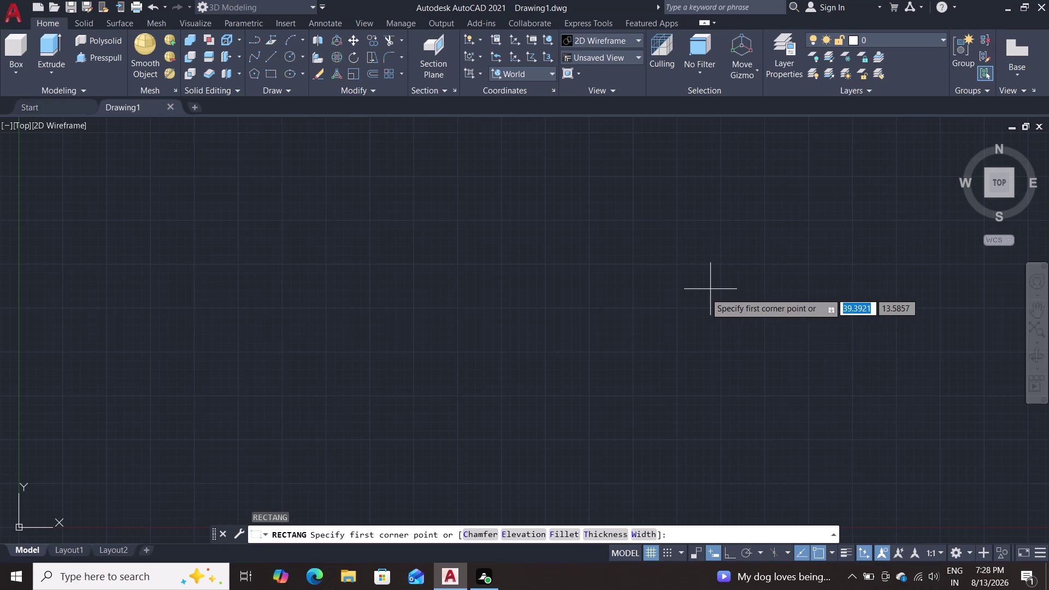
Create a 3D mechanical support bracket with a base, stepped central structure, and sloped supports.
Begin a 100 by 100 rectangle, then abandon it unfinished.
click(397, 253)
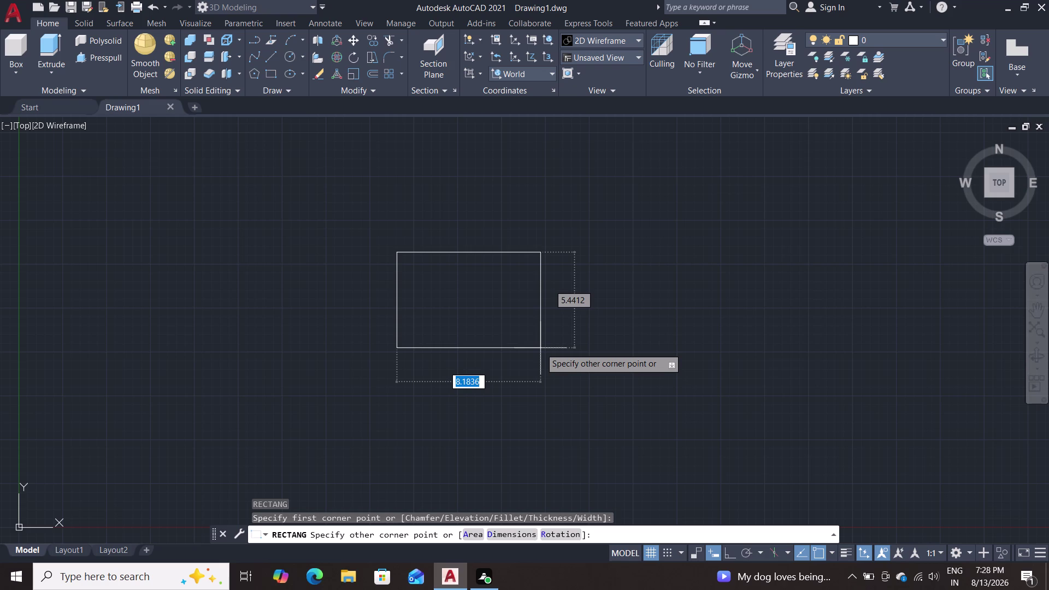
key(Tab)
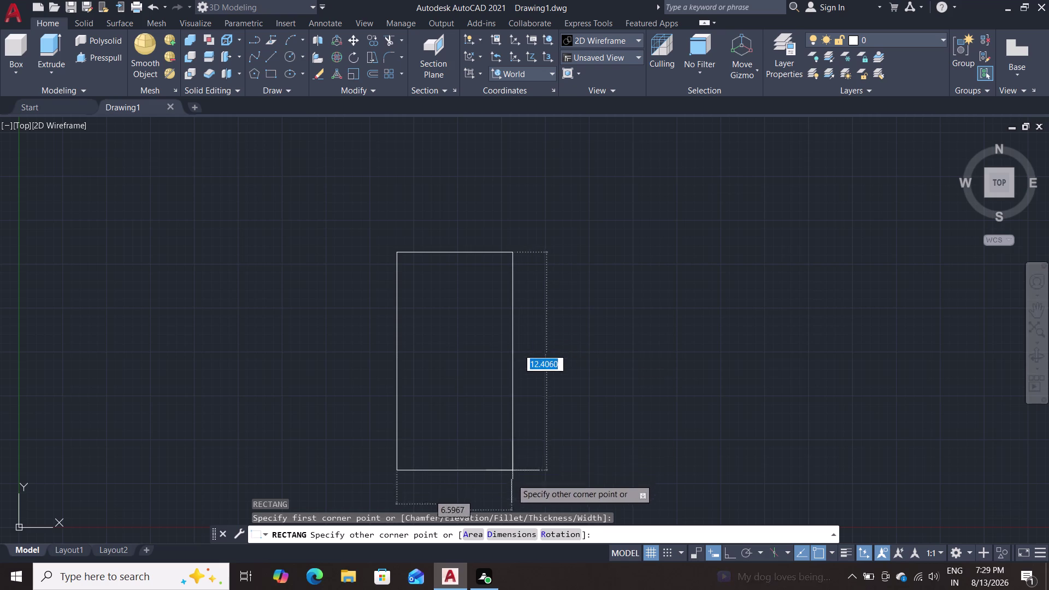
double_click(504, 532)
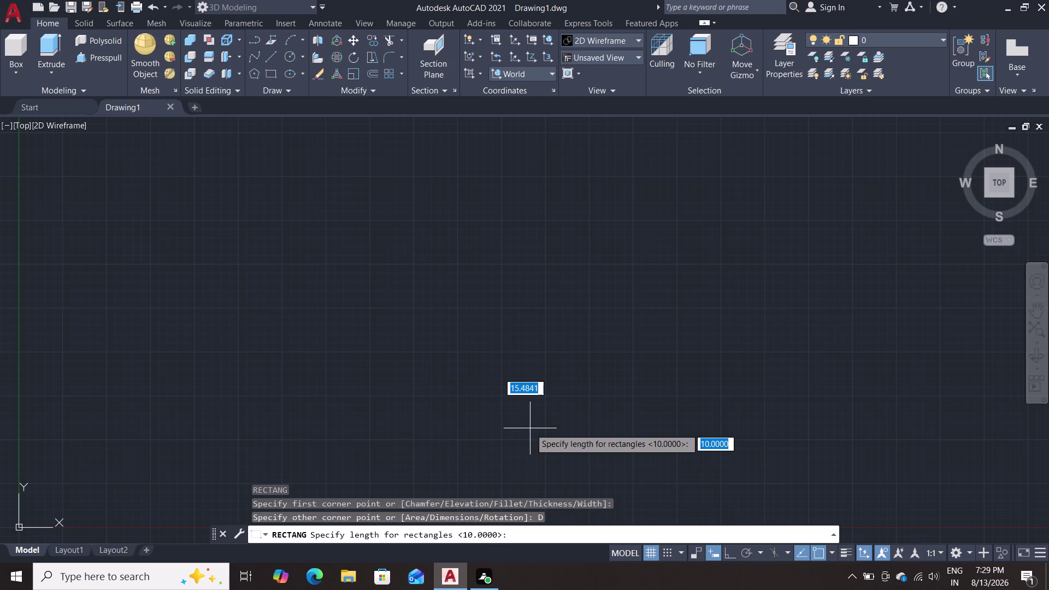
text(100)
key(Return)
text(1)
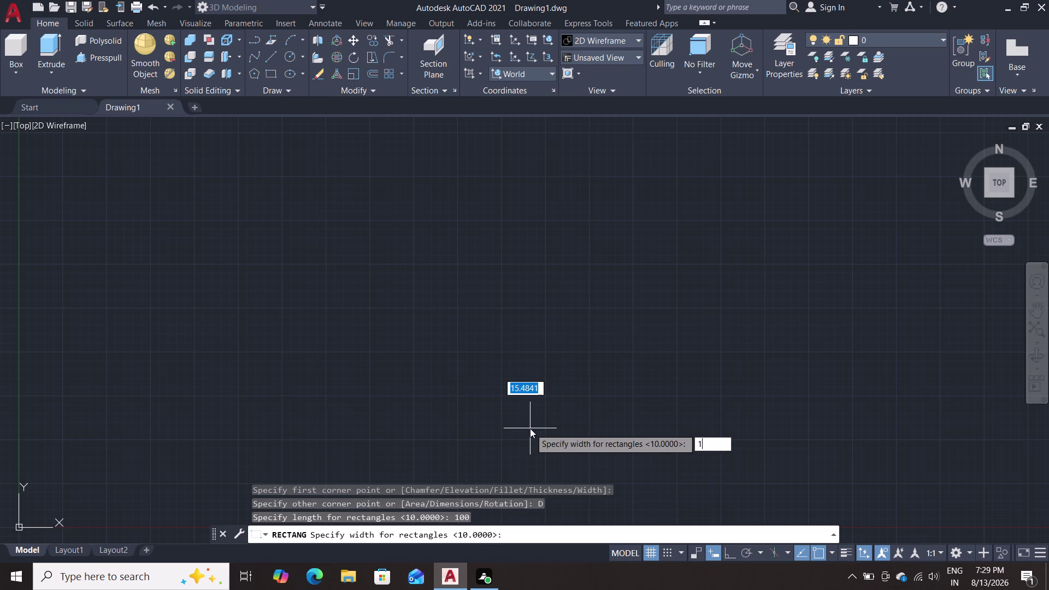
text(00)
key(Return)
key(Escape)
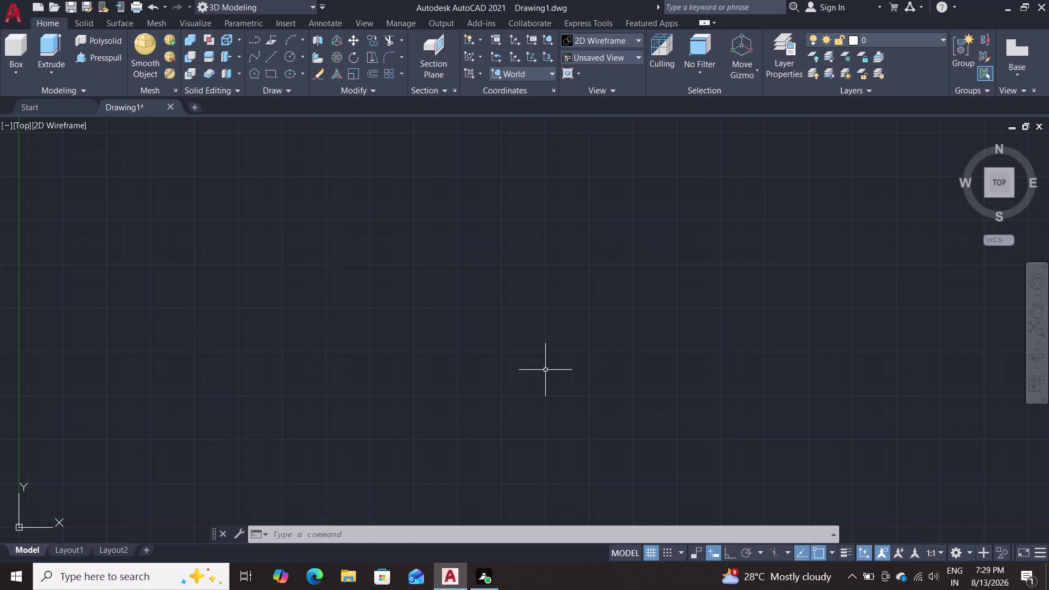
Draw a 100 by 100 square with REC, placed above and right of the origin.
text(re)
text(c)
key(Return)
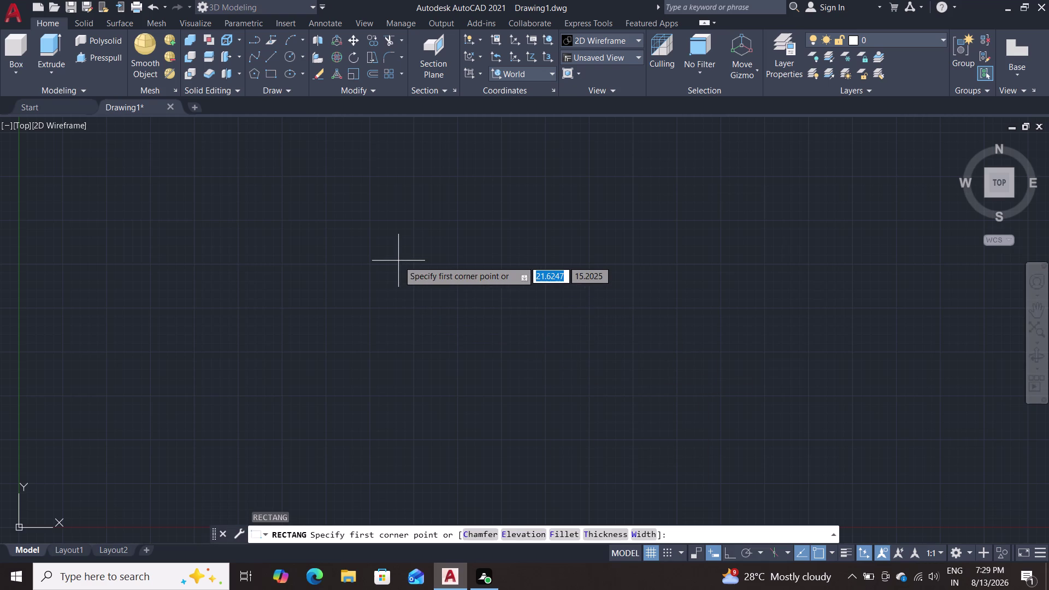
double_click(372, 210)
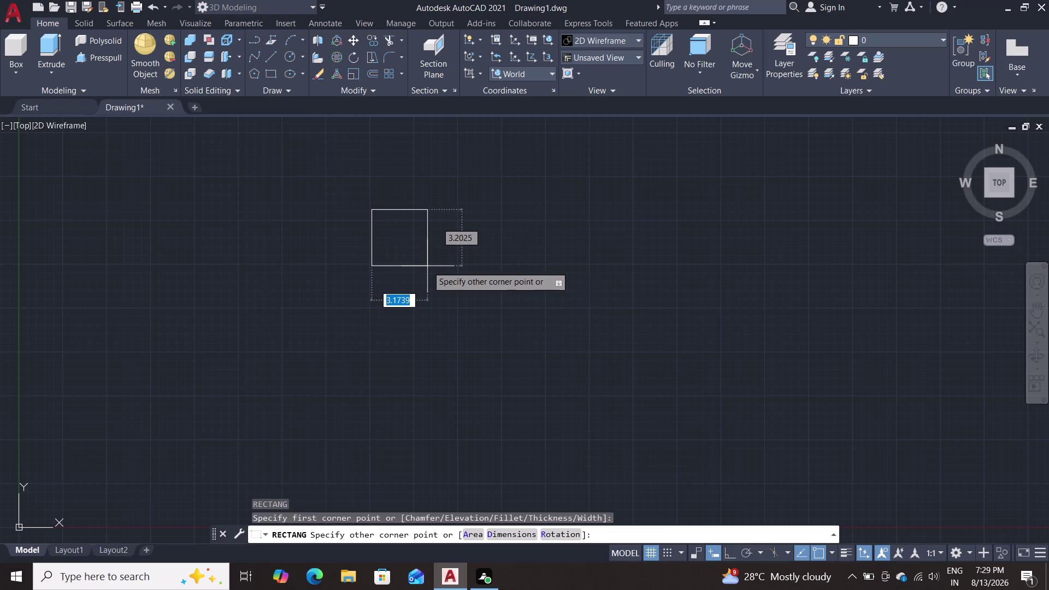
key(d)
key(Return)
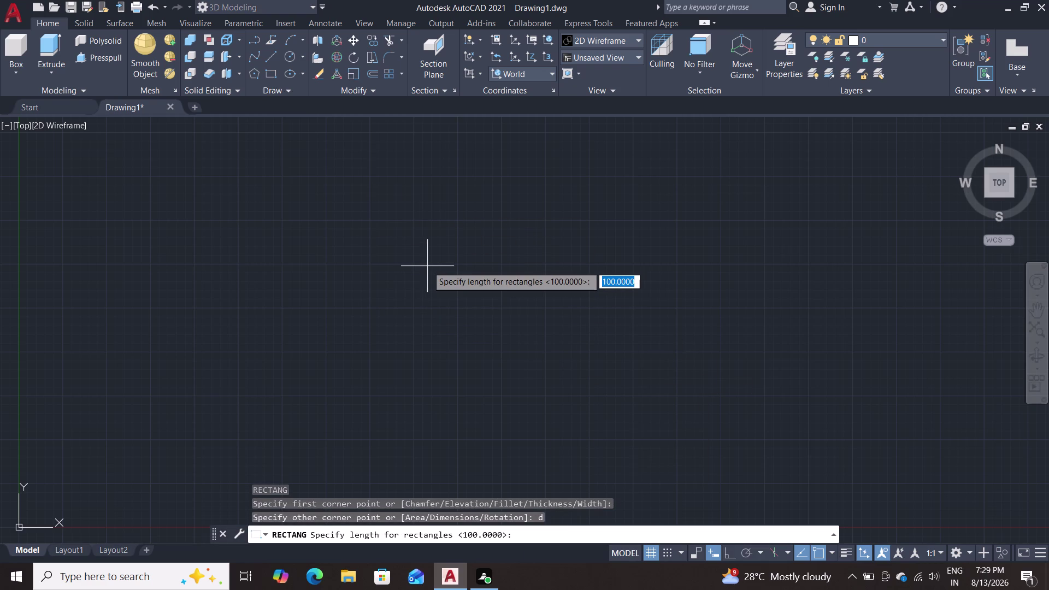
text(100)
key(Return)
text(100)
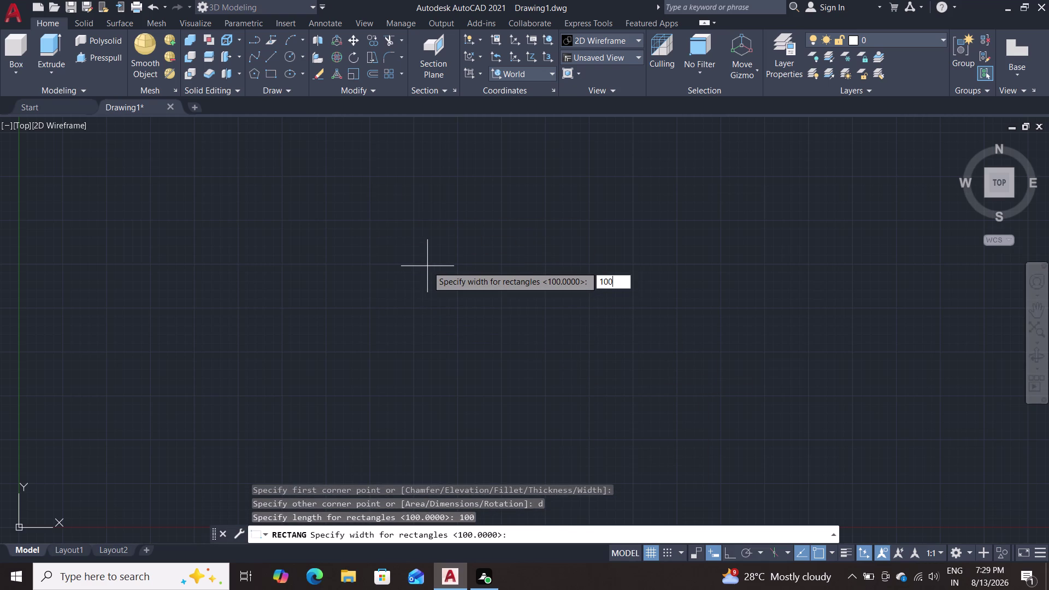
key(Return)
scroll(down, 3)
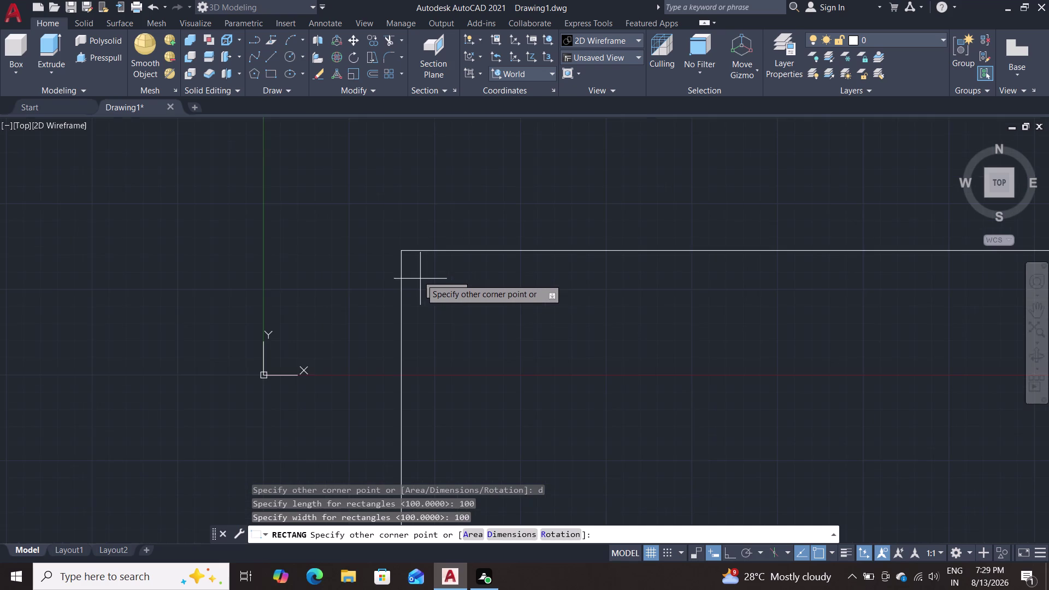
scroll(down, 3)
click(477, 207)
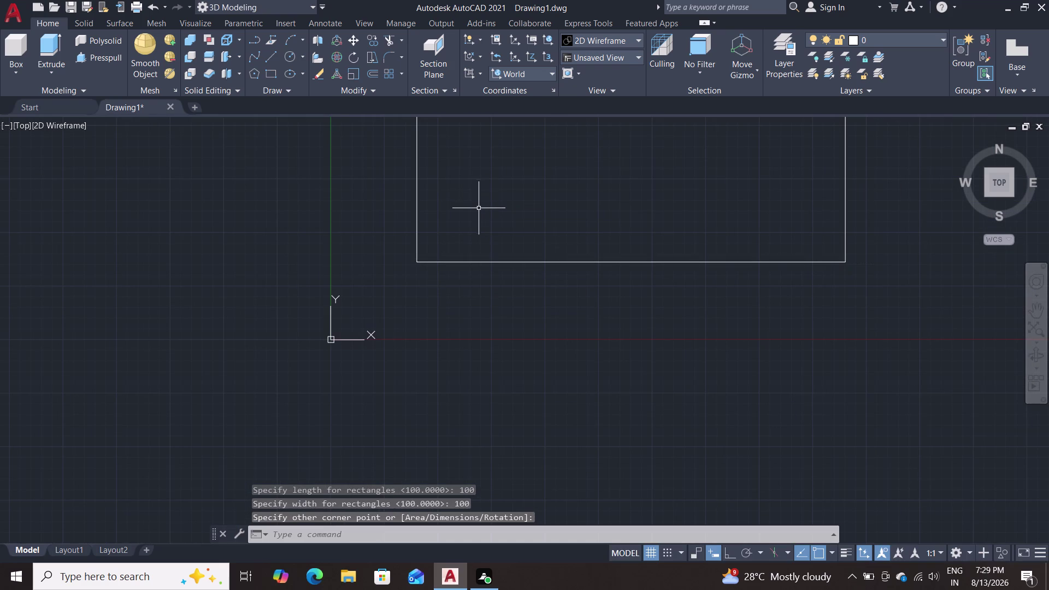
Pan and zoom so the whole square is in view.
key(Escape)
middle_drag(590, 224, 574, 327)
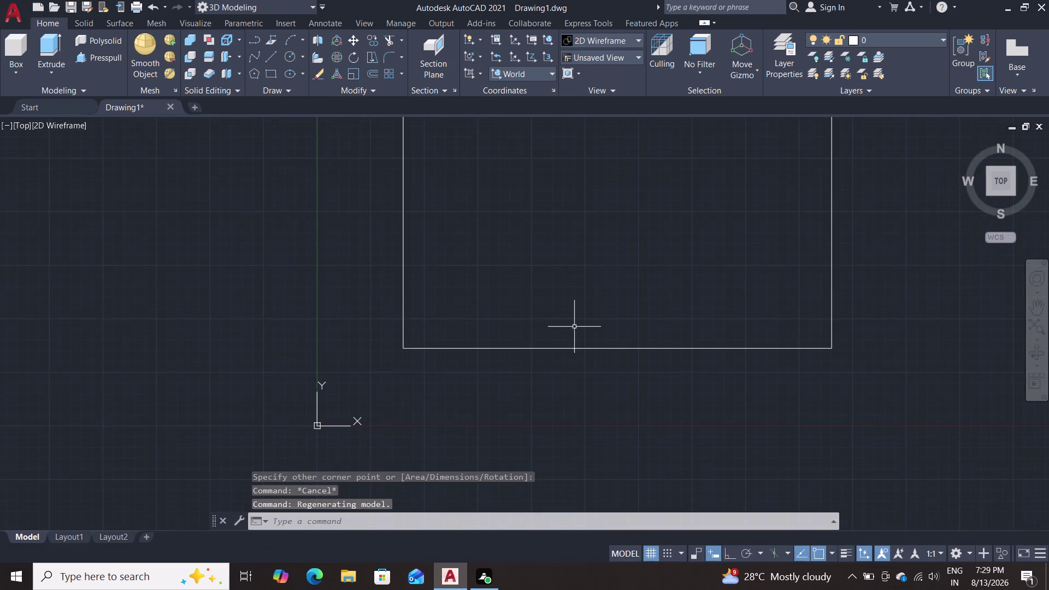
scroll(down, 3)
scroll(up, 3)
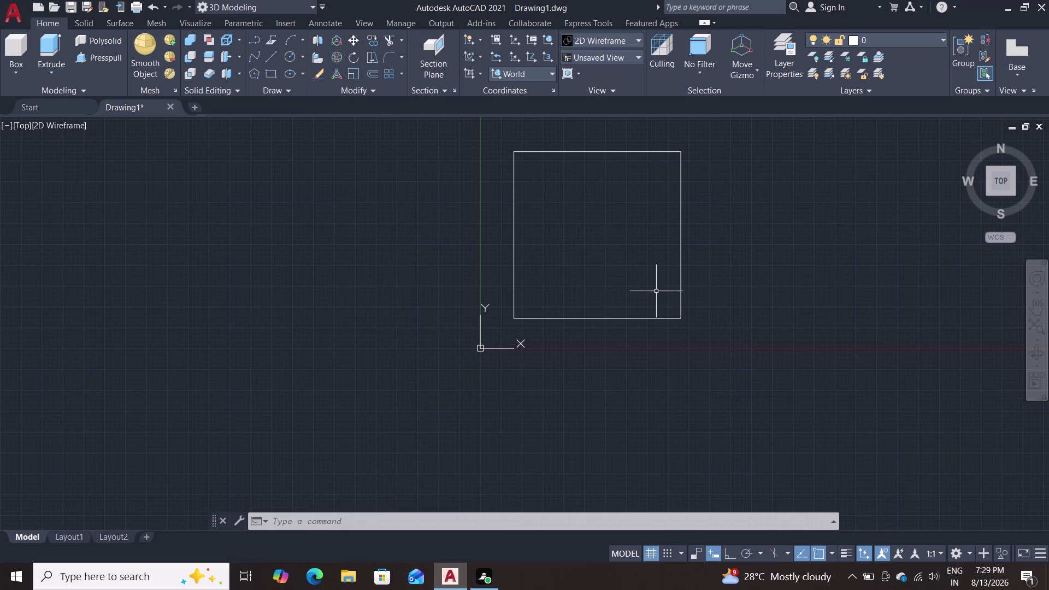
Press-pull the square's interior into a solid and orbit to inspect it.
click(86, 60)
triple_click(616, 292)
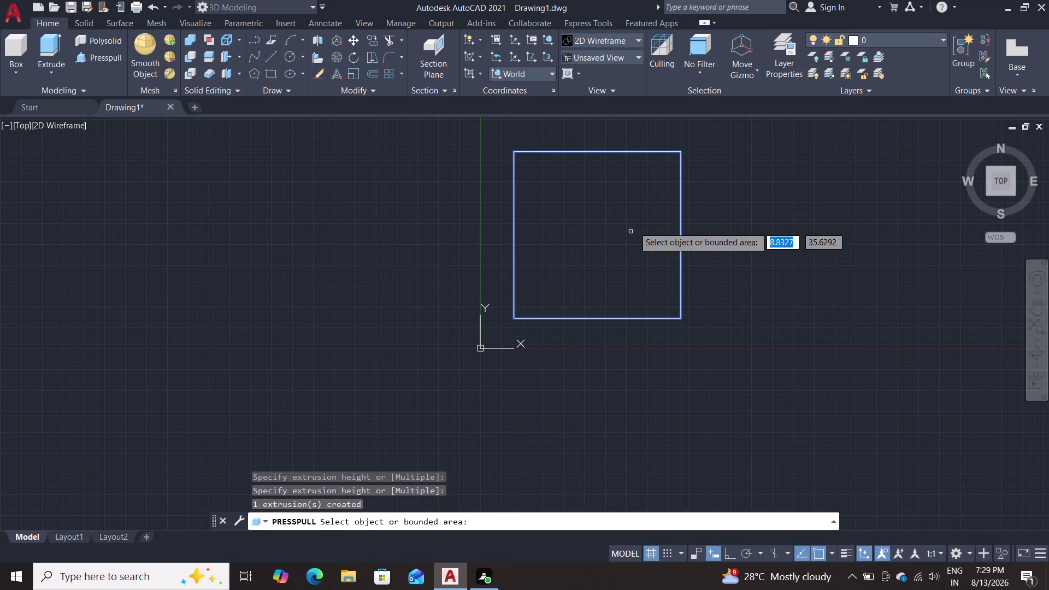
key(Escape)
middle_drag(766, 313, 772, 310)
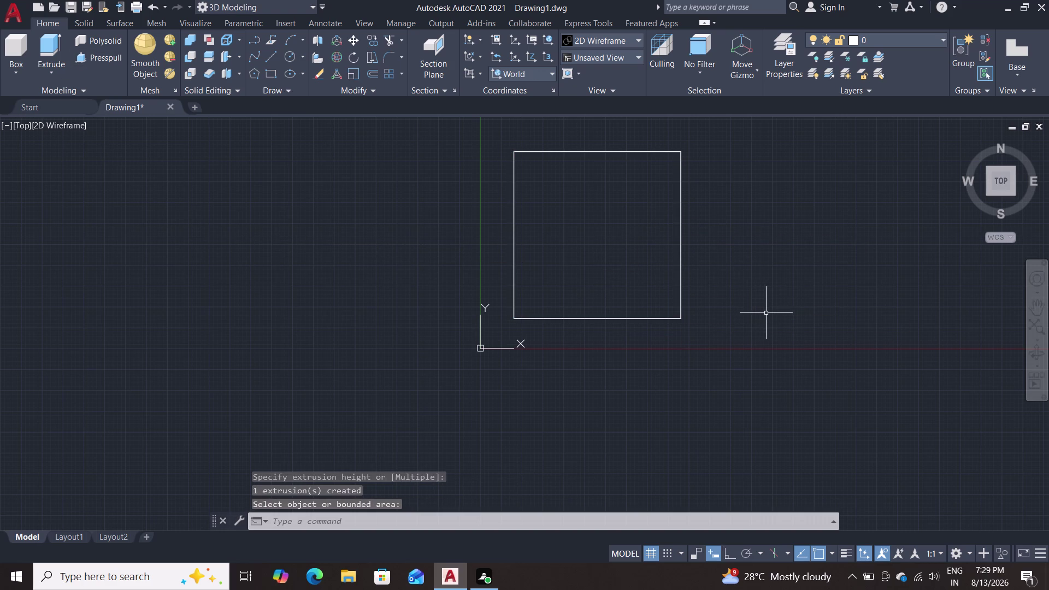
middle_drag(773, 310, 792, 240)
key(Escape)
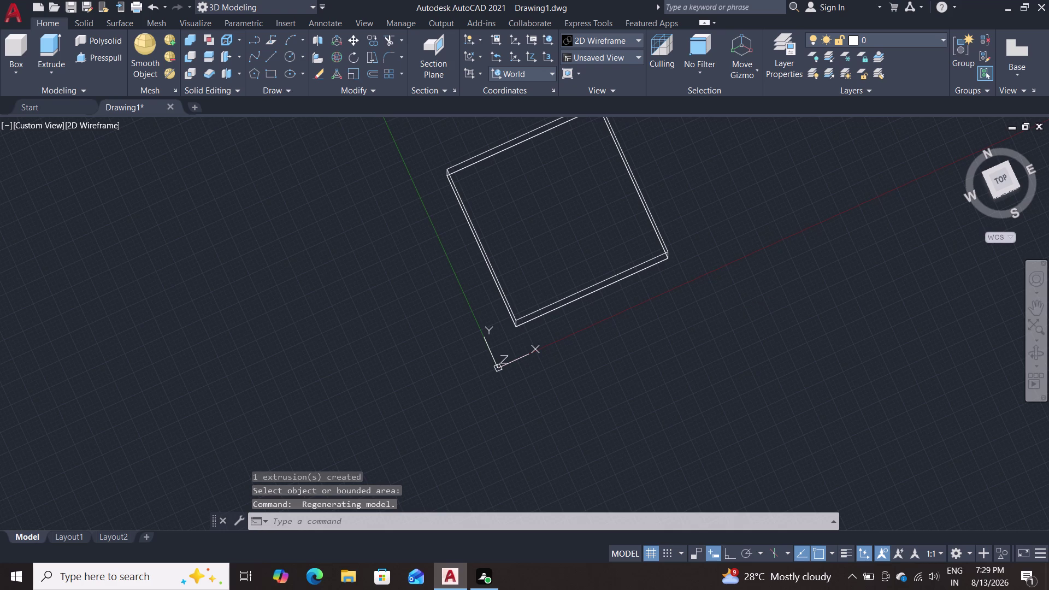
Undo the extrusion with repeated Ctrl+Z, leaving the flat square in a tilted view.
key(ctrl+z)
middle_drag(745, 321, 749, 318)
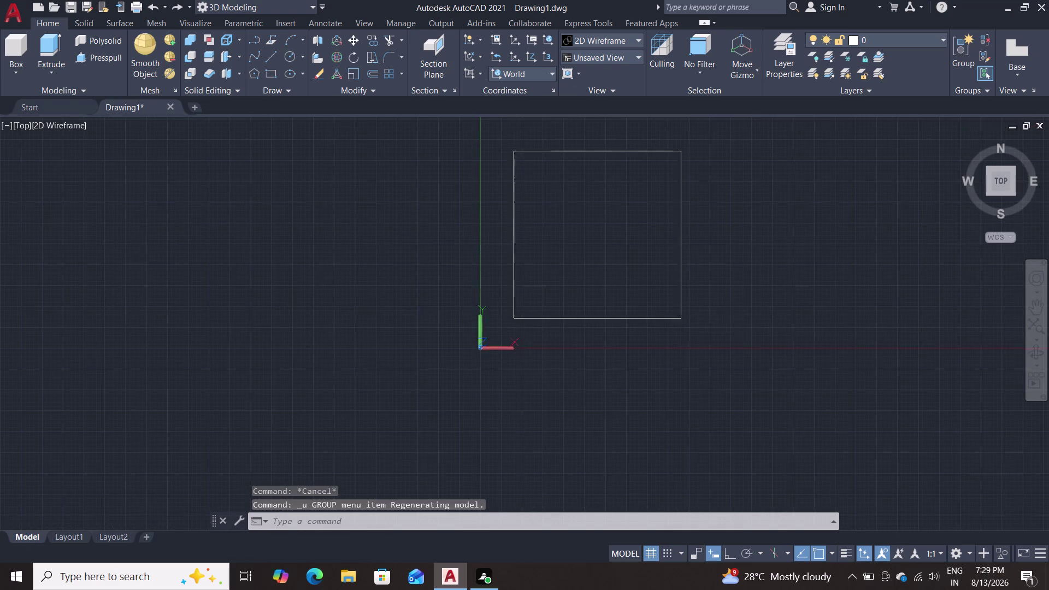
middle_drag(749, 318, 782, 238)
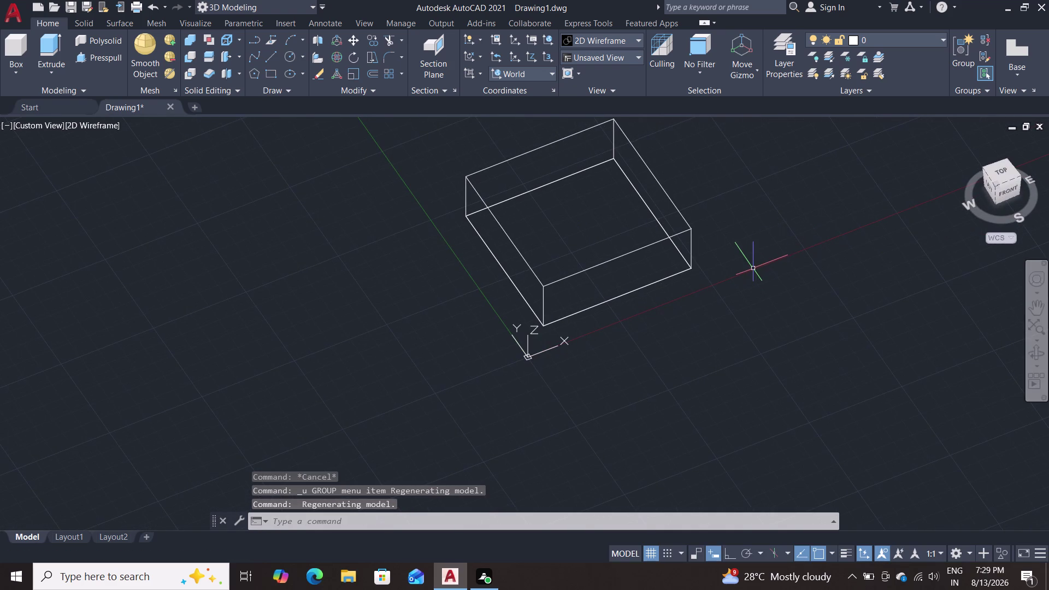
key(ctrl+z)
key(ctrl+z)
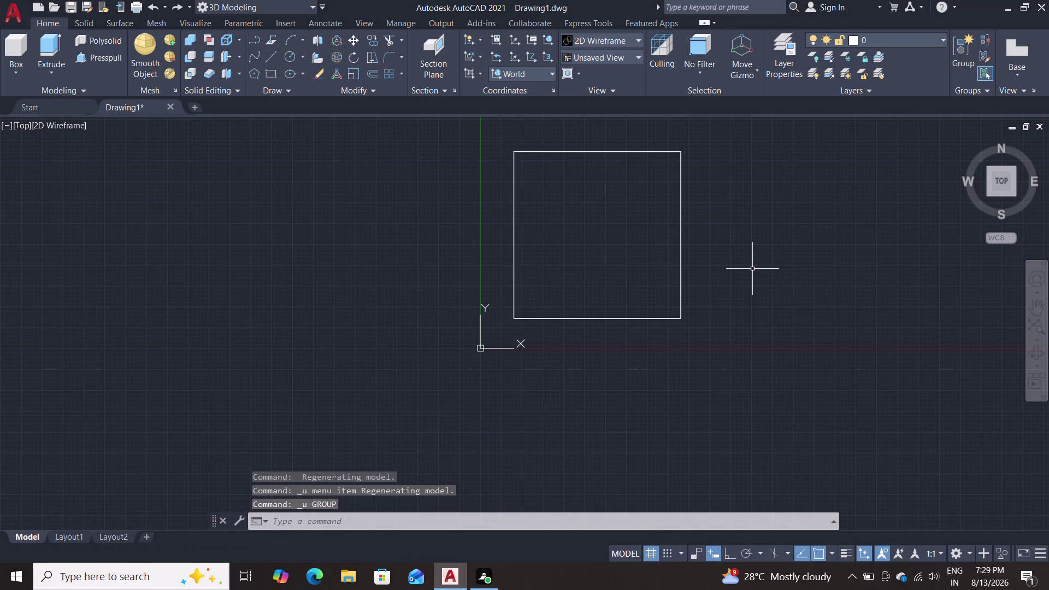
key(ctrl+z)
middle_drag(709, 320, 749, 181)
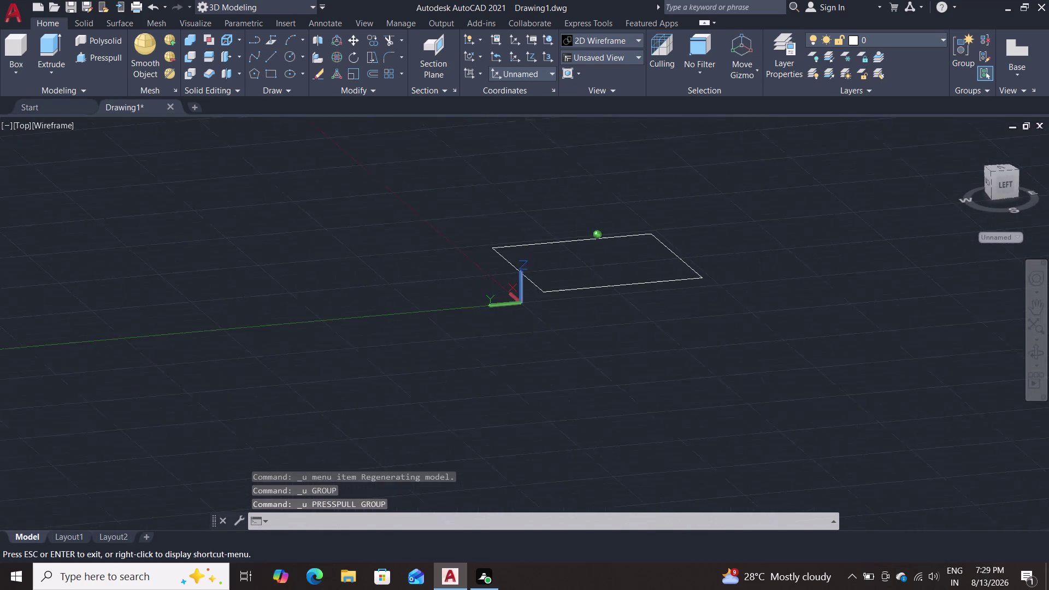
middle_drag(750, 181, 754, 204)
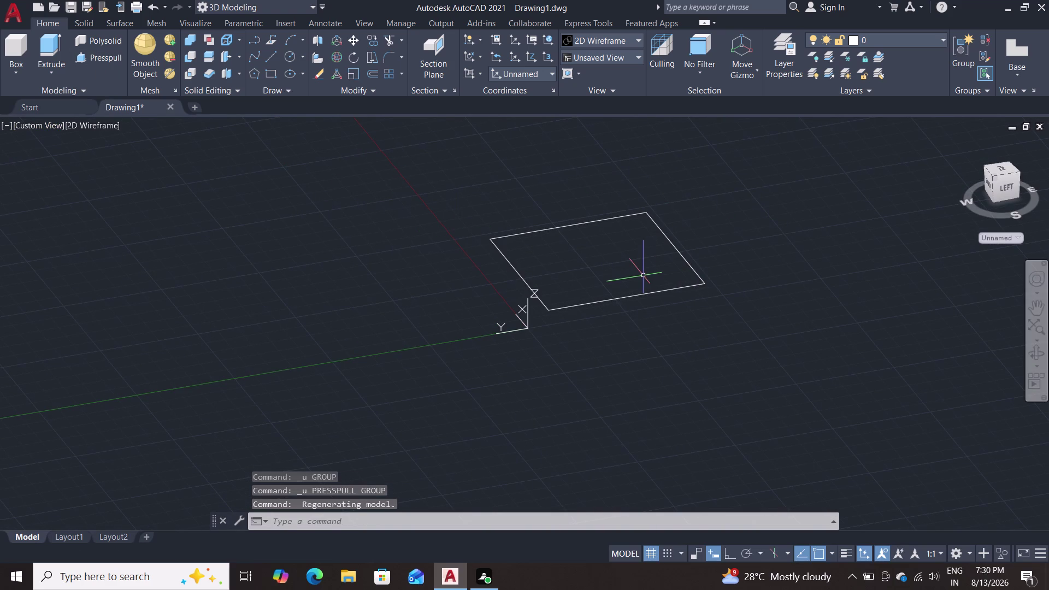
Press-pull the square 12 units into a solid slab, then switch to Top view.
key(Escape)
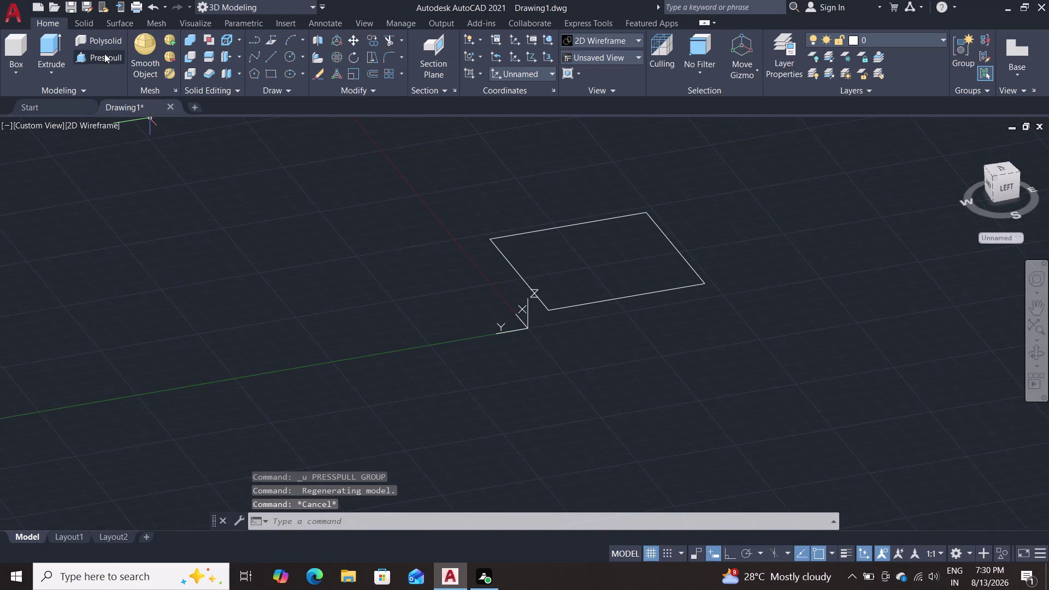
click(104, 54)
click(611, 260)
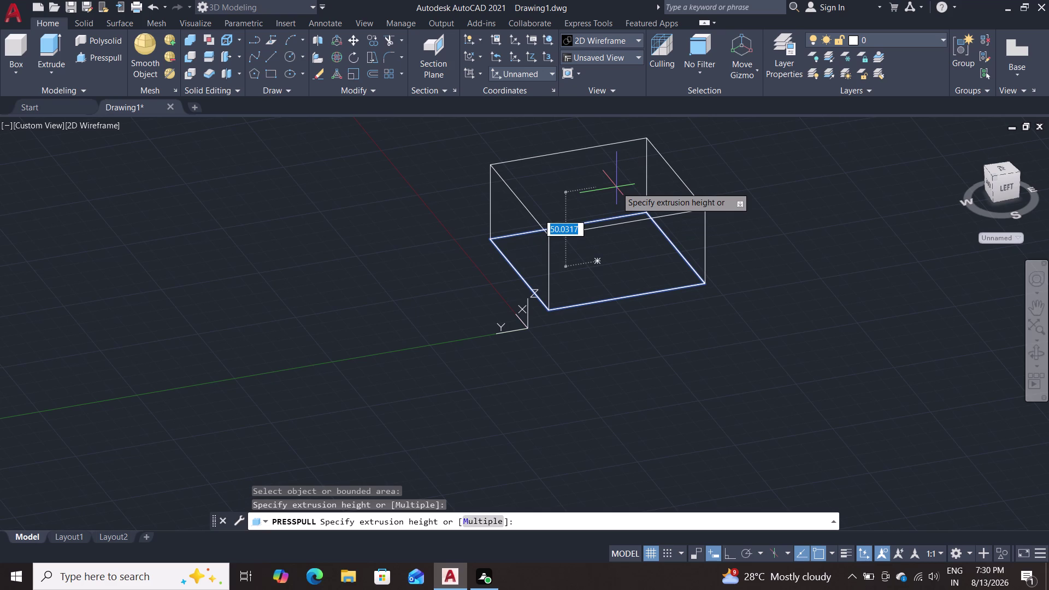
text(12)
key(Return)
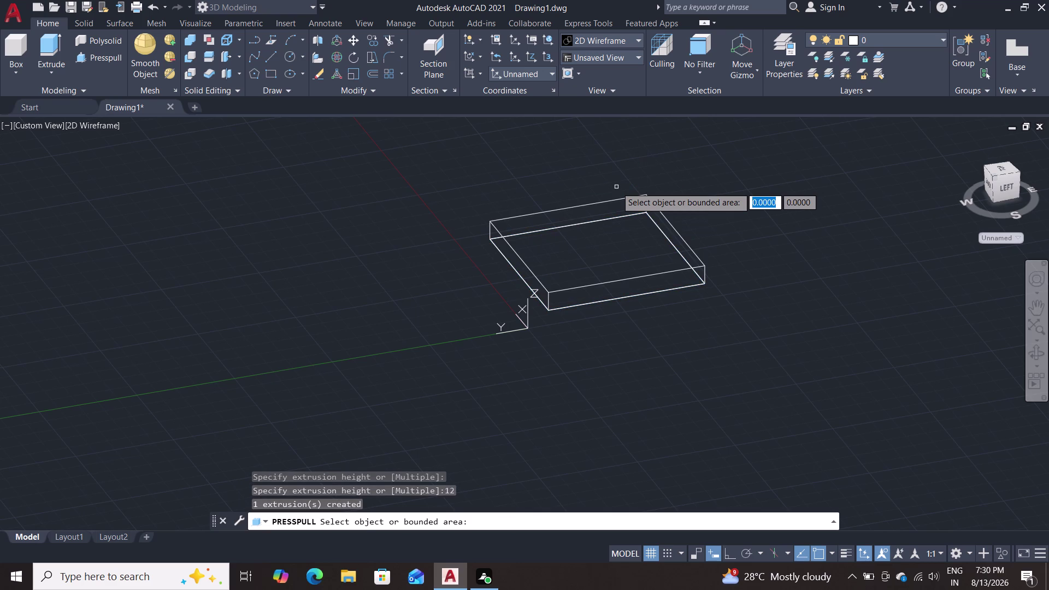
key(Escape)
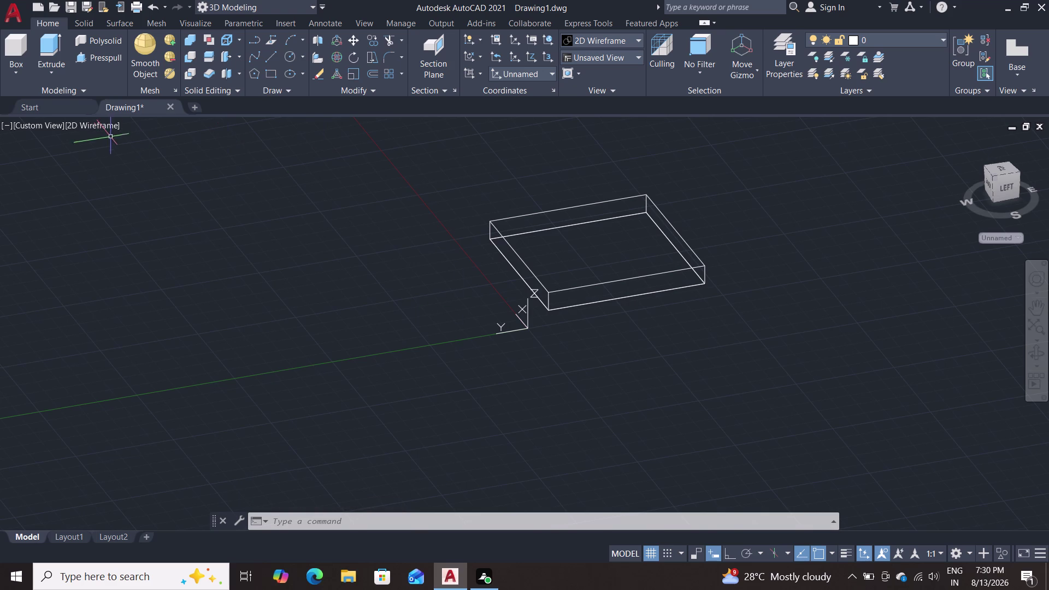
click(56, 127)
click(78, 151)
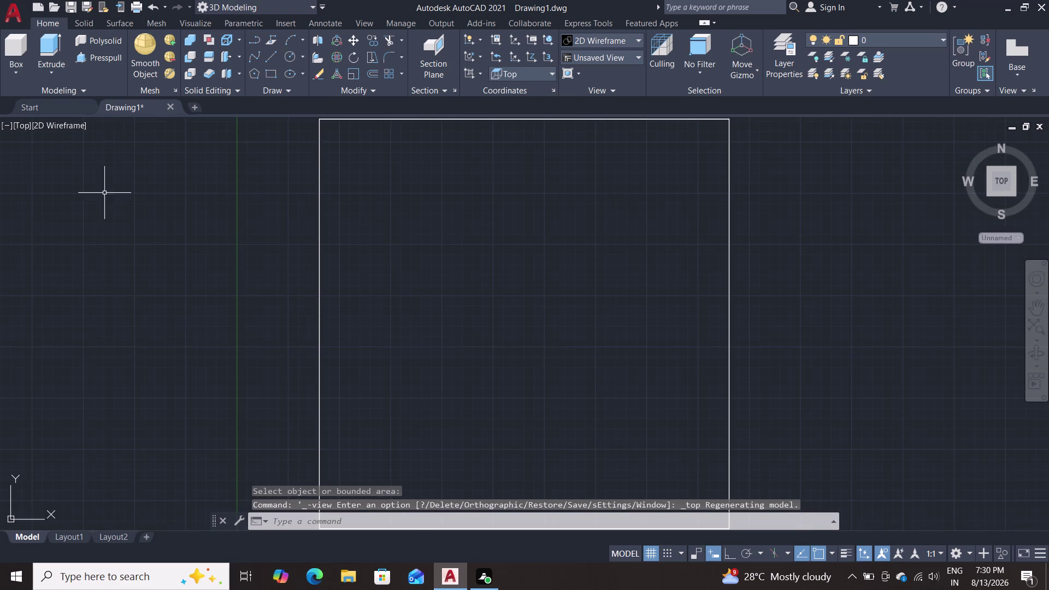
Draw a 40 by 40 square to the right of the slab.
scroll(down, 3)
text(re)
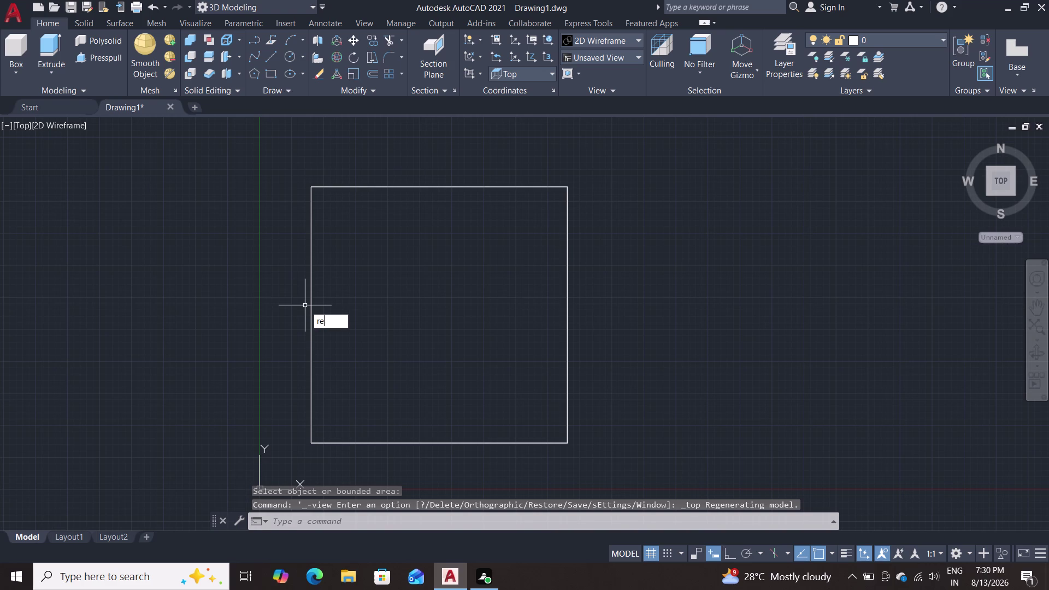
text(c)
key(Return)
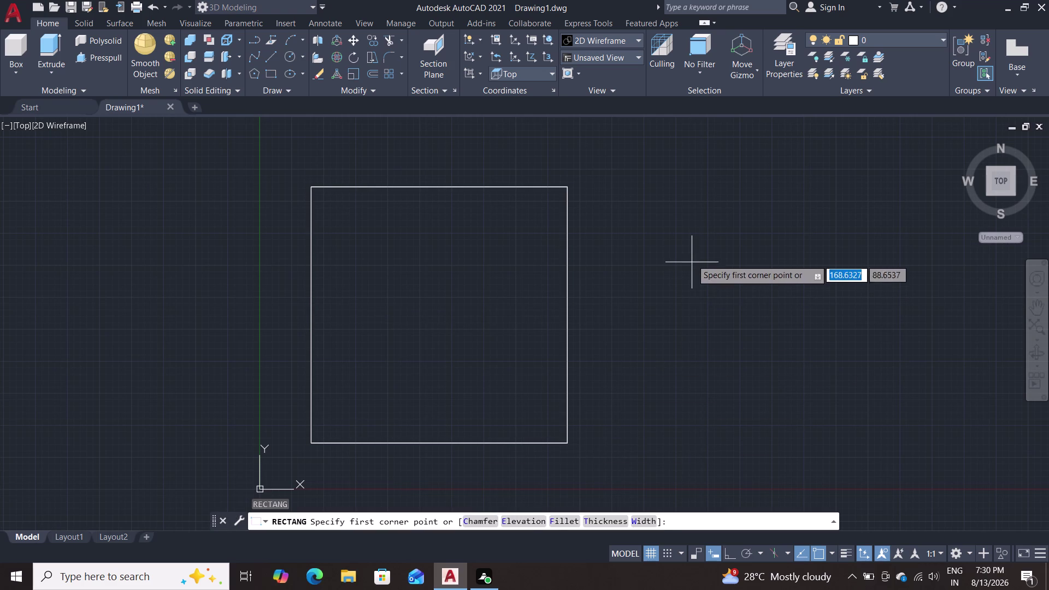
click(690, 256)
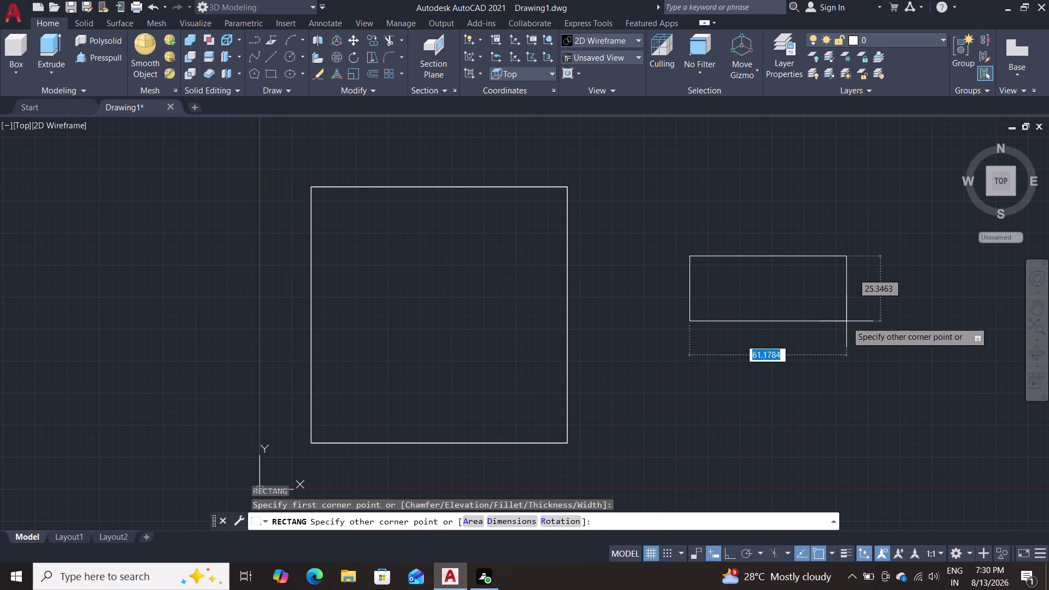
text(40)
key(Tab)
text(40)
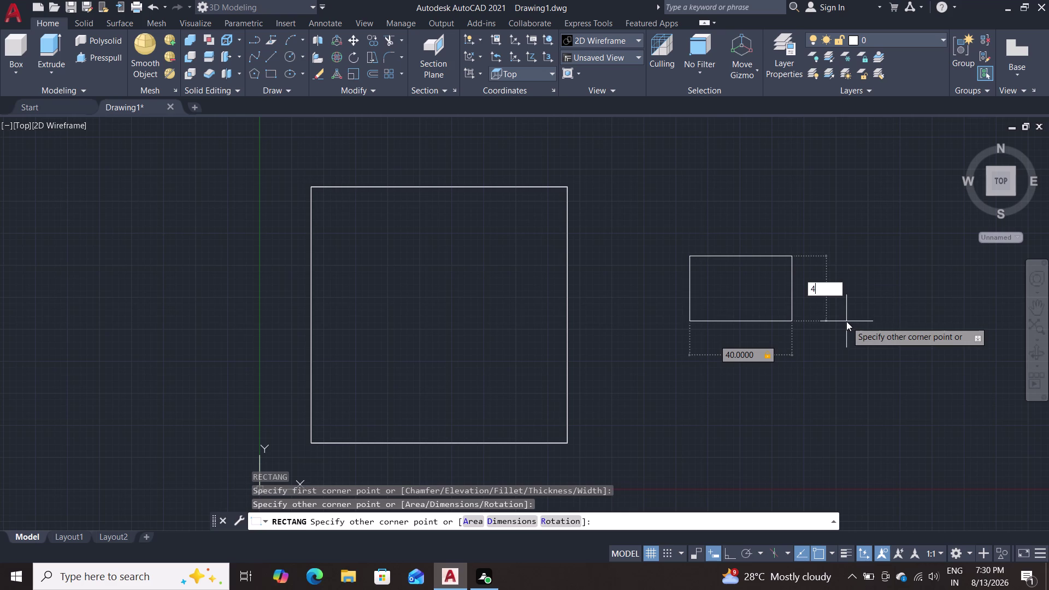
key(Return)
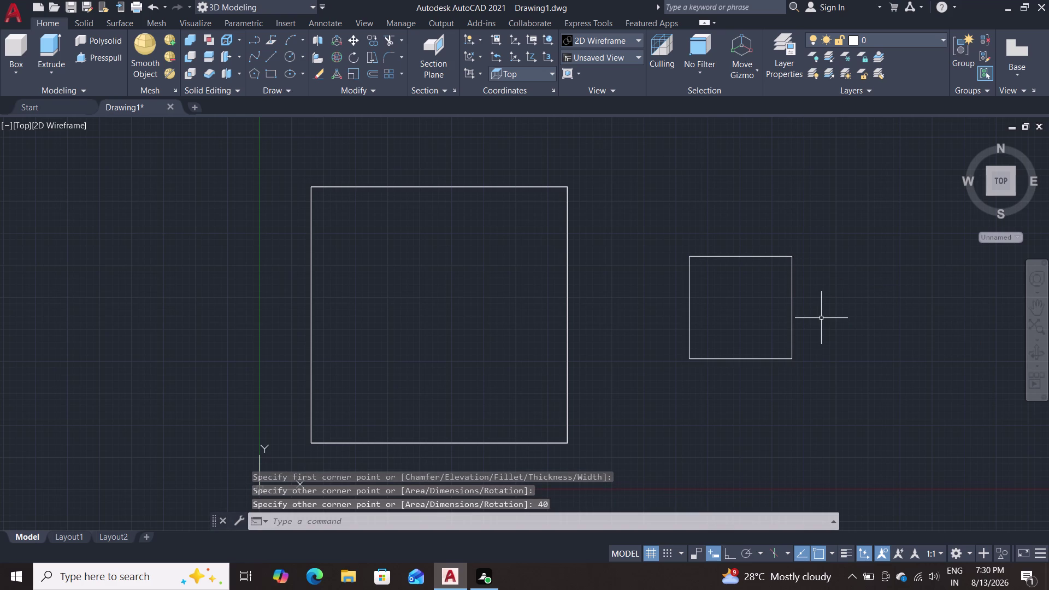
key(m)
key(Return)
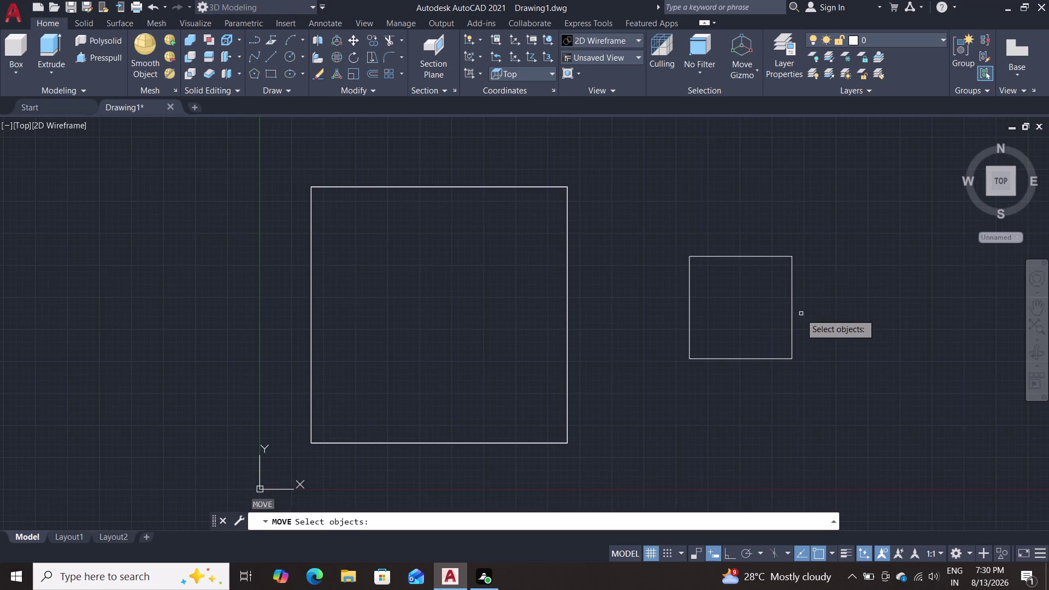
Move the 40-unit square from its centre to the slab's centre.
double_click(791, 312)
key(Return)
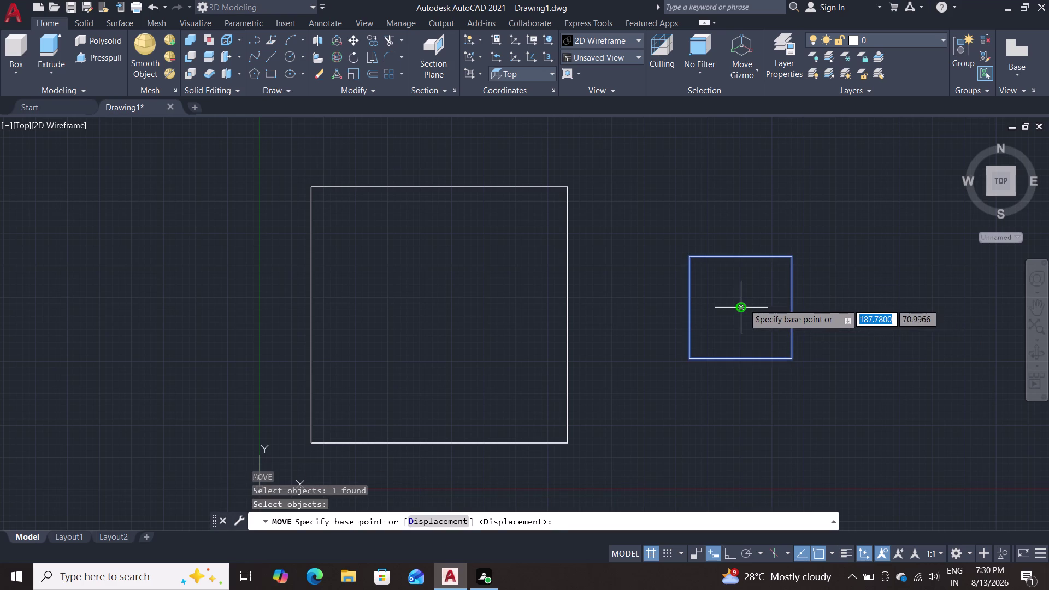
double_click(744, 304)
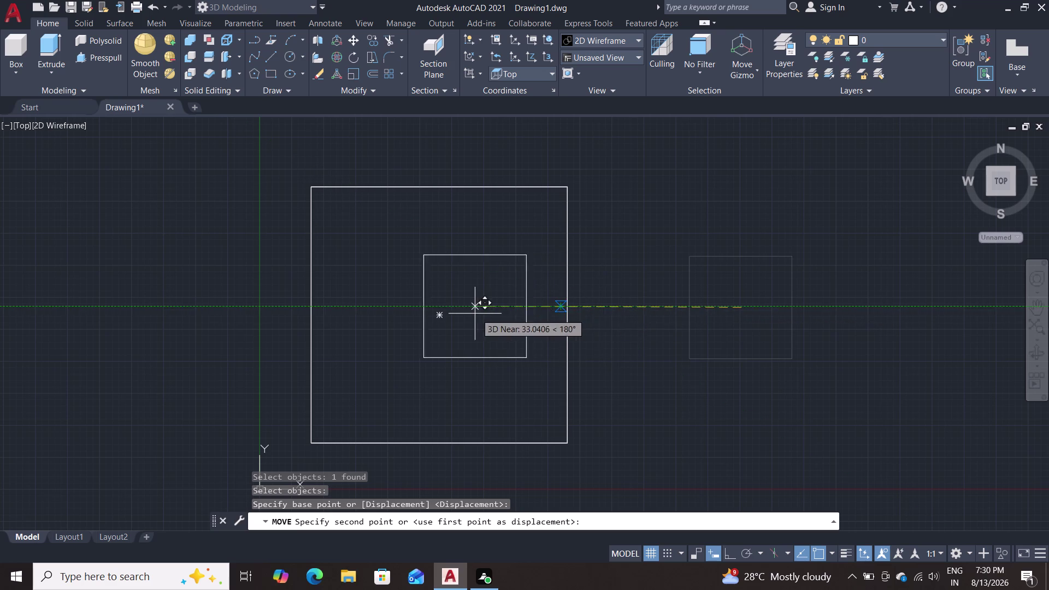
click(440, 314)
key(Escape)
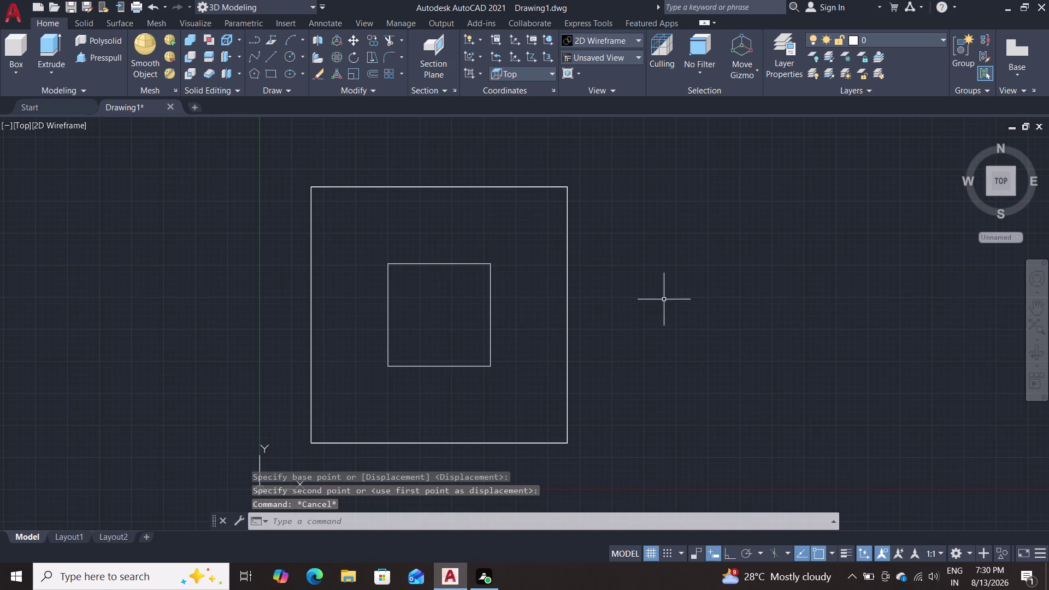
Orbit to an angled view and select the small square for another move.
middle_drag(659, 366, 664, 223)
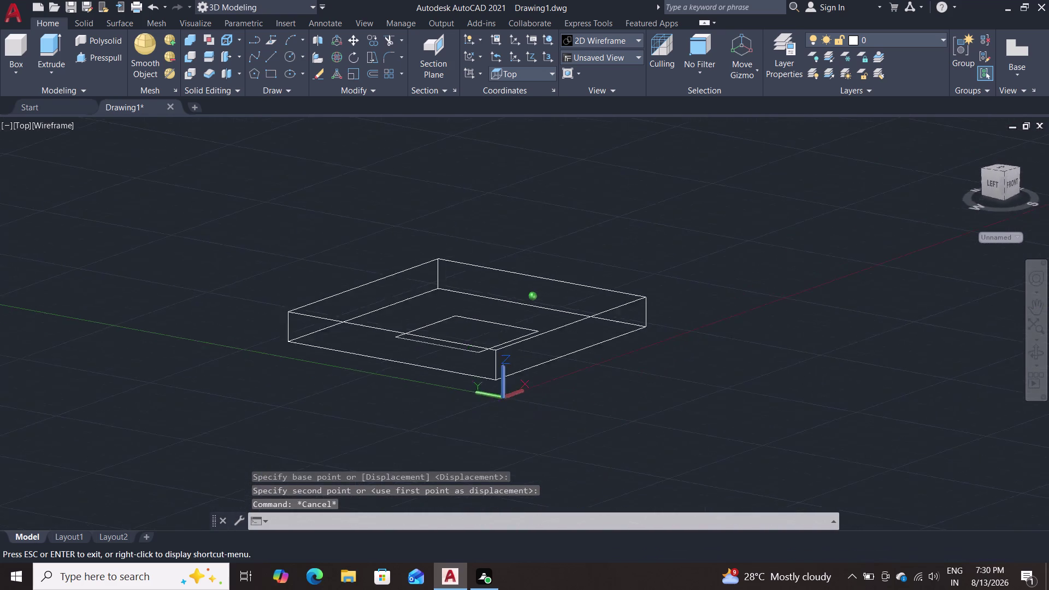
middle_drag(664, 223, 640, 257)
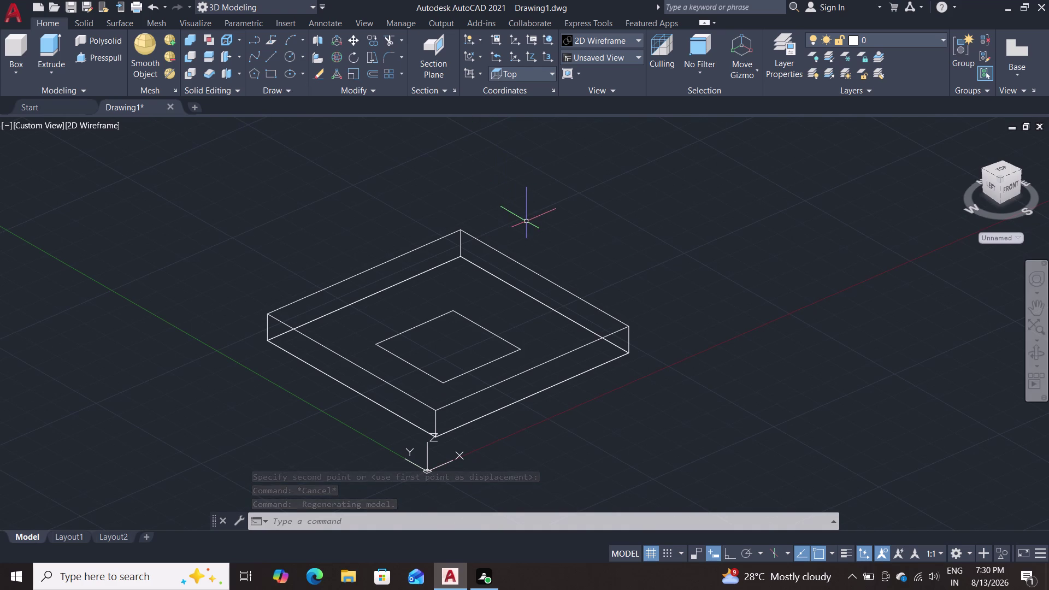
key(m)
key(Return)
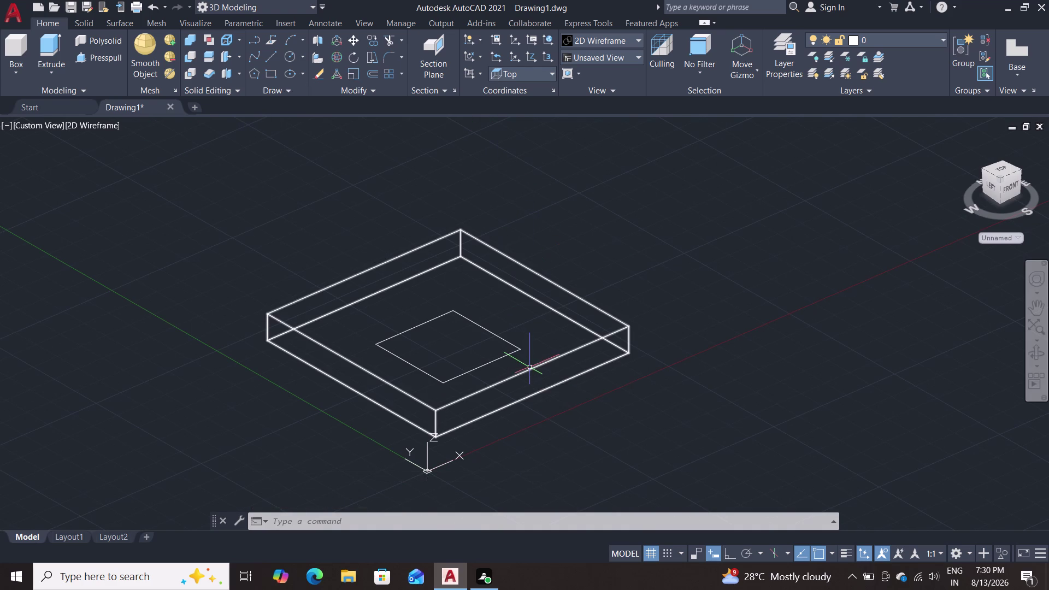
double_click(500, 355)
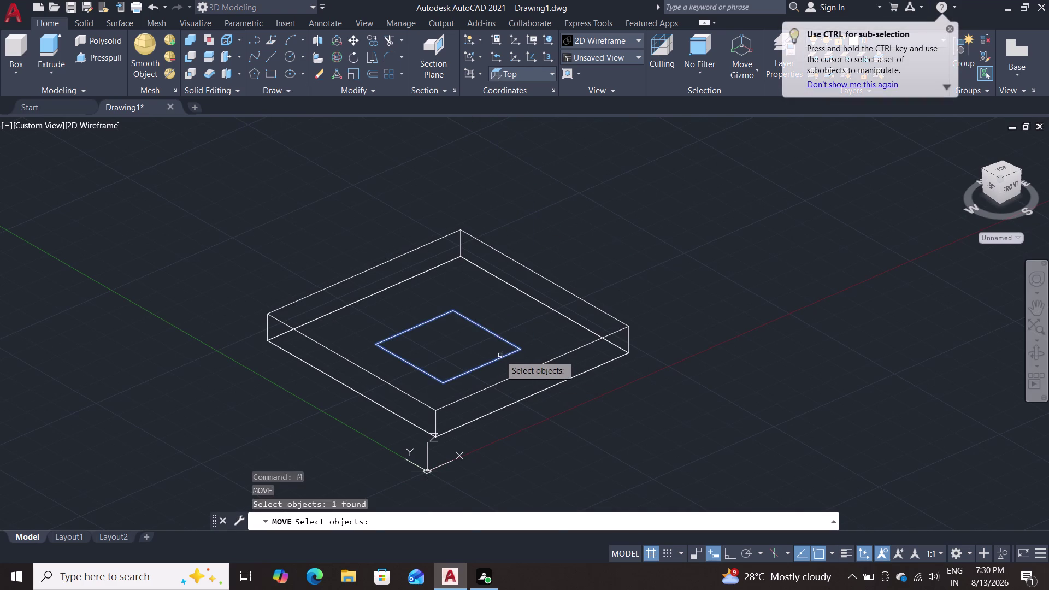
Lift the 40-unit square 12 units straight up with Ortho, onto the slab's top.
key(Return)
click(449, 347)
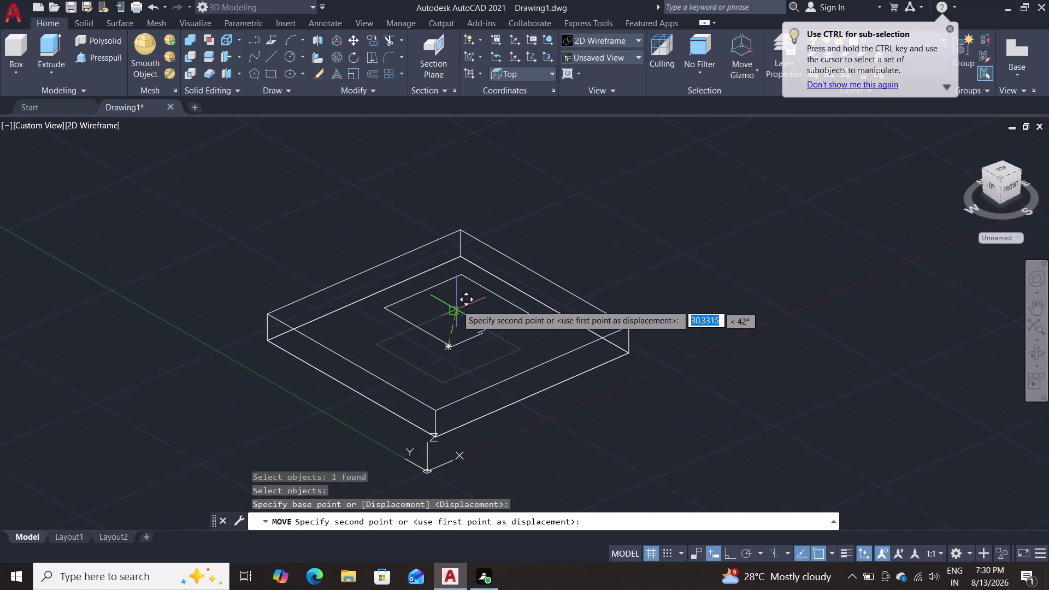
key(F8)
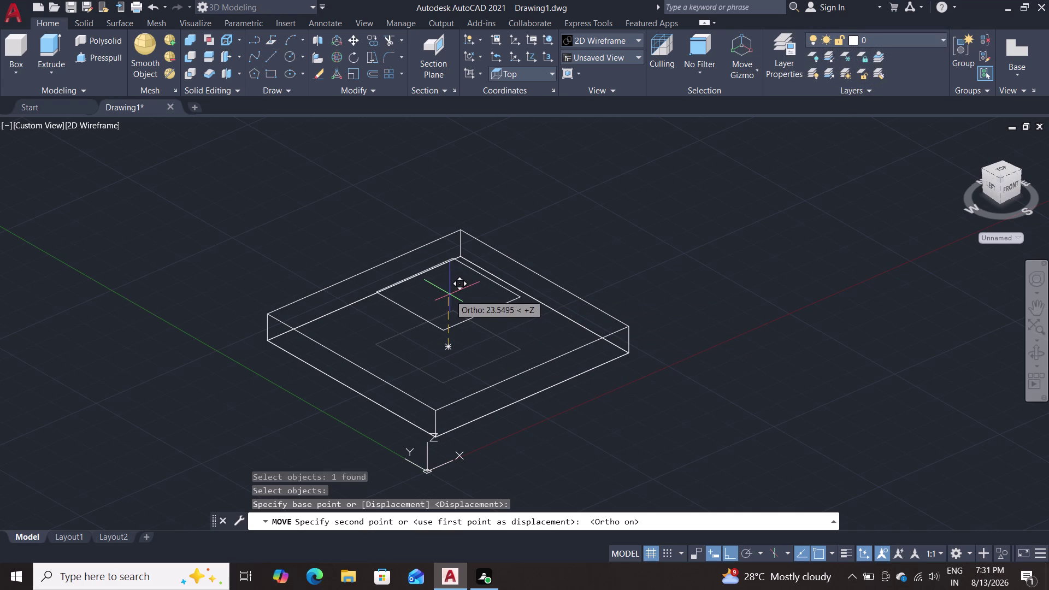
text(12)
key(Return)
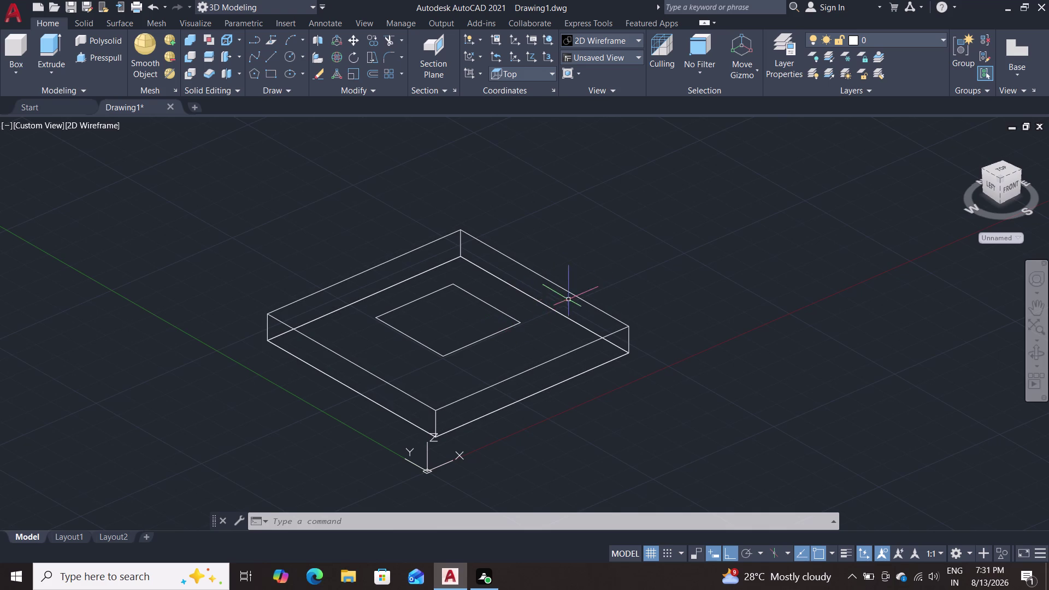
click(101, 59)
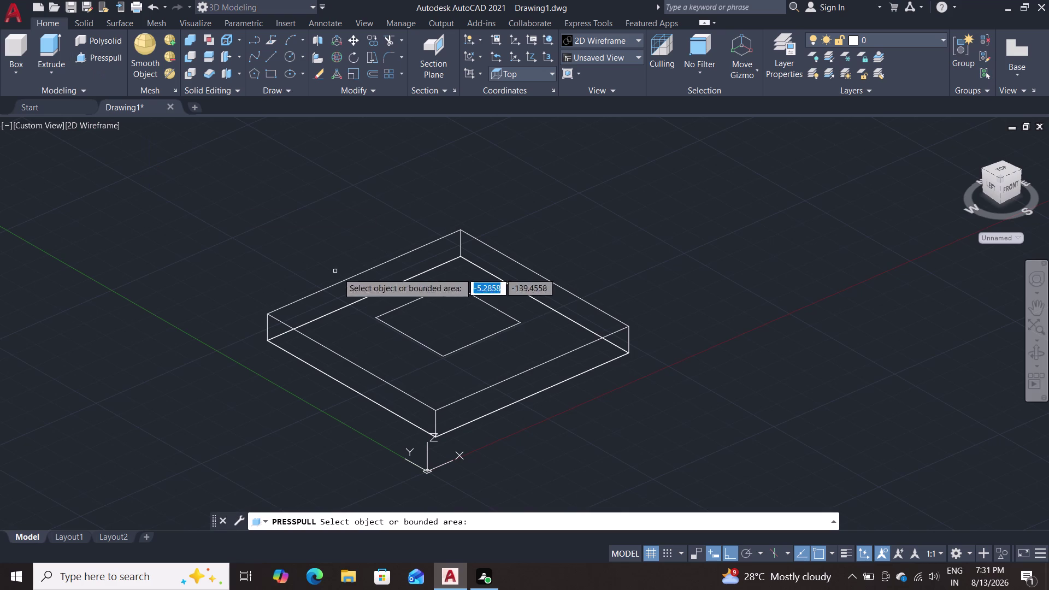
Press-pull the inner 40-unit square 48 units upward into a block.
click(491, 324)
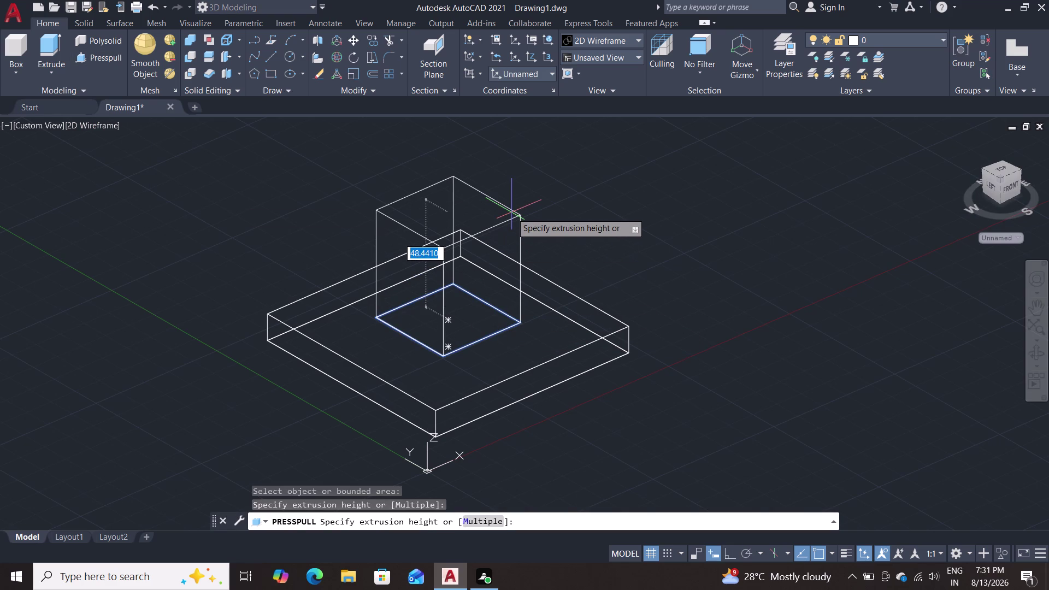
text(48)
key(Return)
key(Escape)
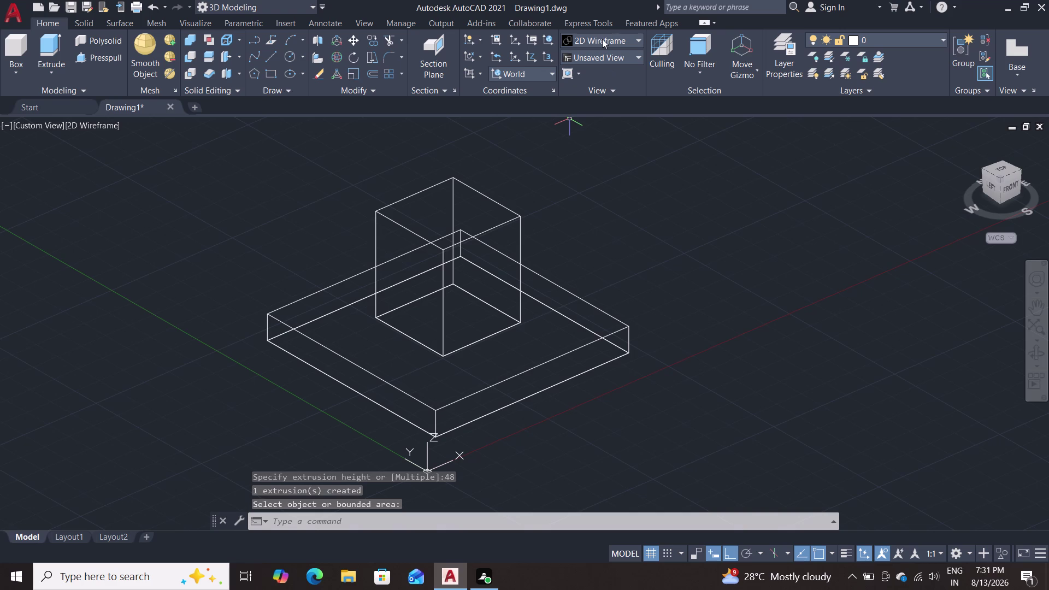
Operate the view controls at the top of the viewport.
click(621, 42)
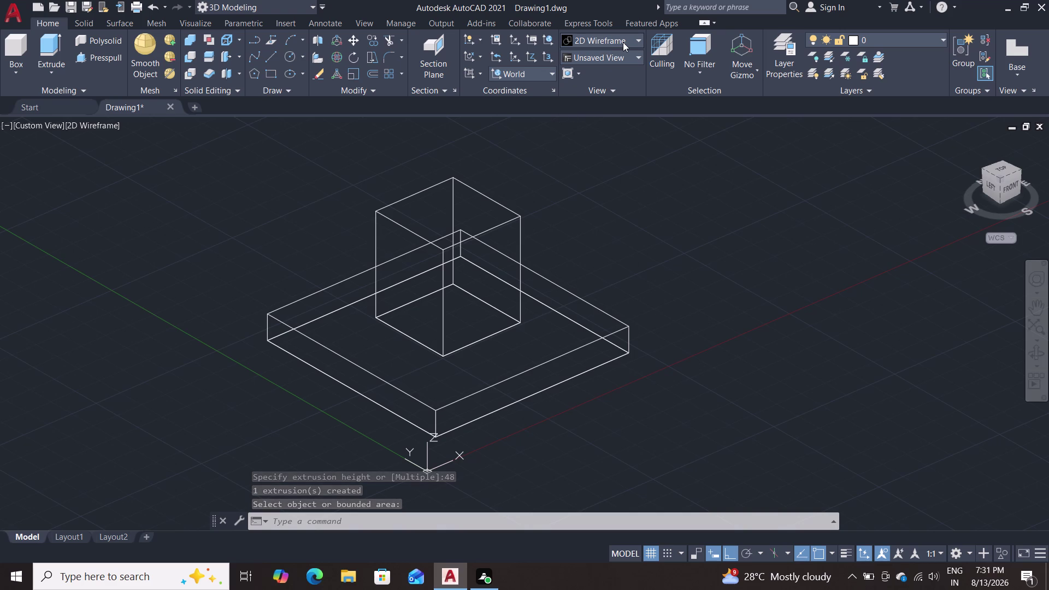
click(631, 38)
double_click(637, 40)
double_click(630, 41)
drag(604, 49, 595, 54)
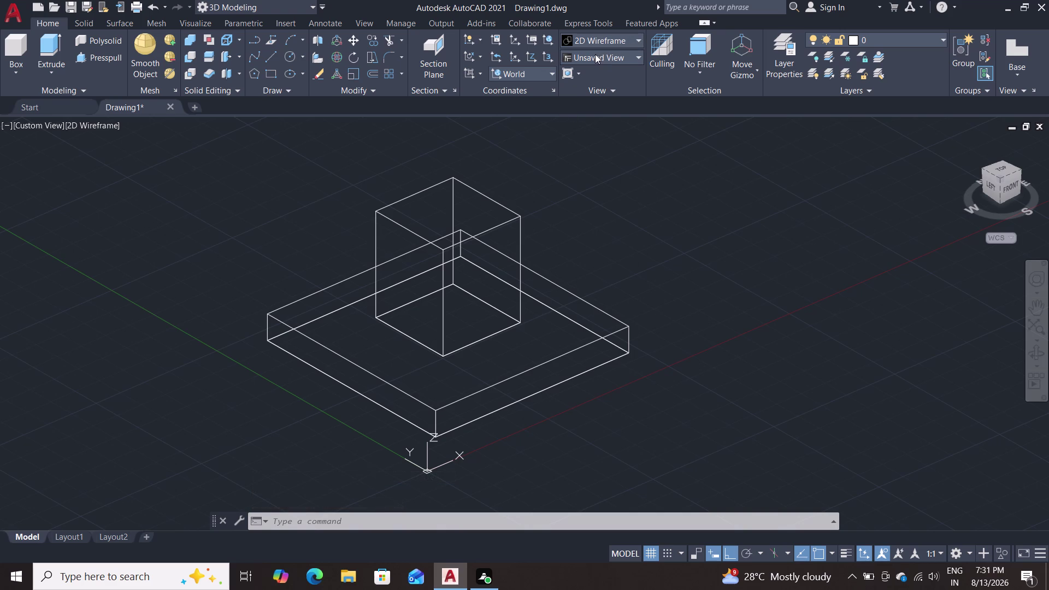
Switch the visual style to Shades of Gray and view the model from Top.
triple_click(627, 176)
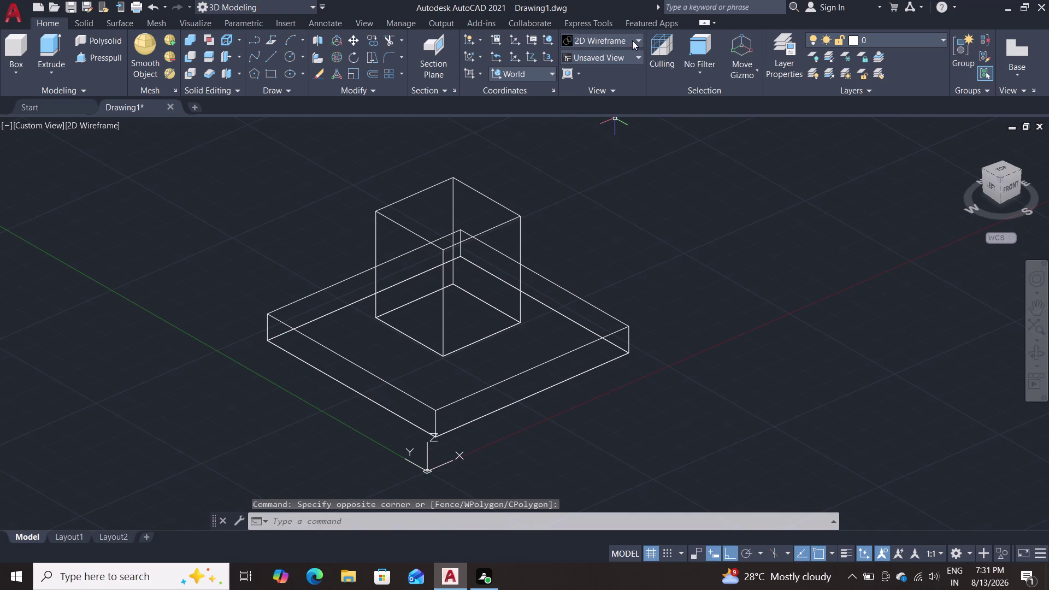
click(632, 40)
click(701, 121)
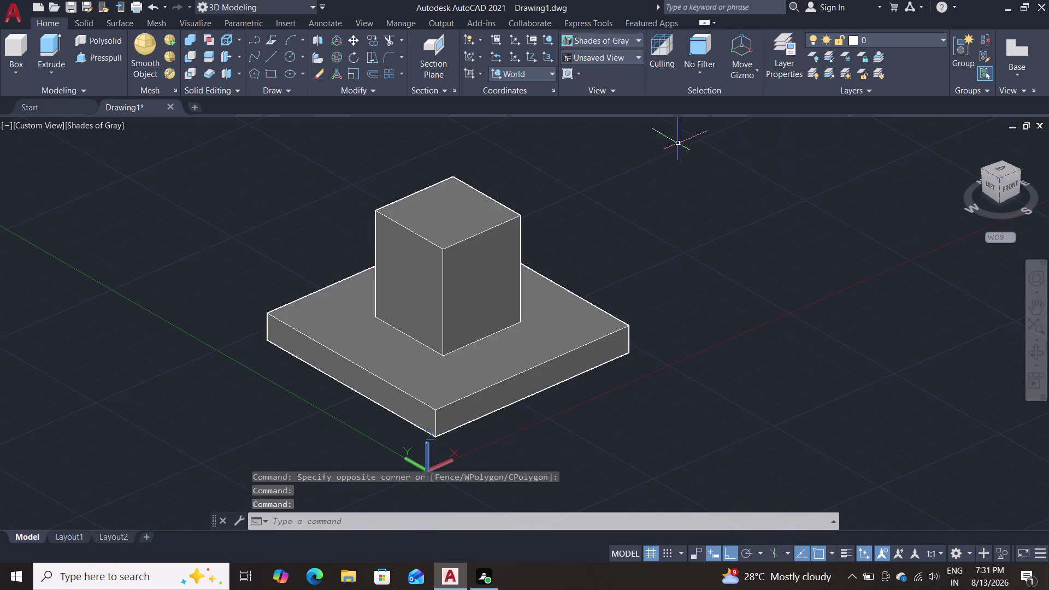
key(Escape)
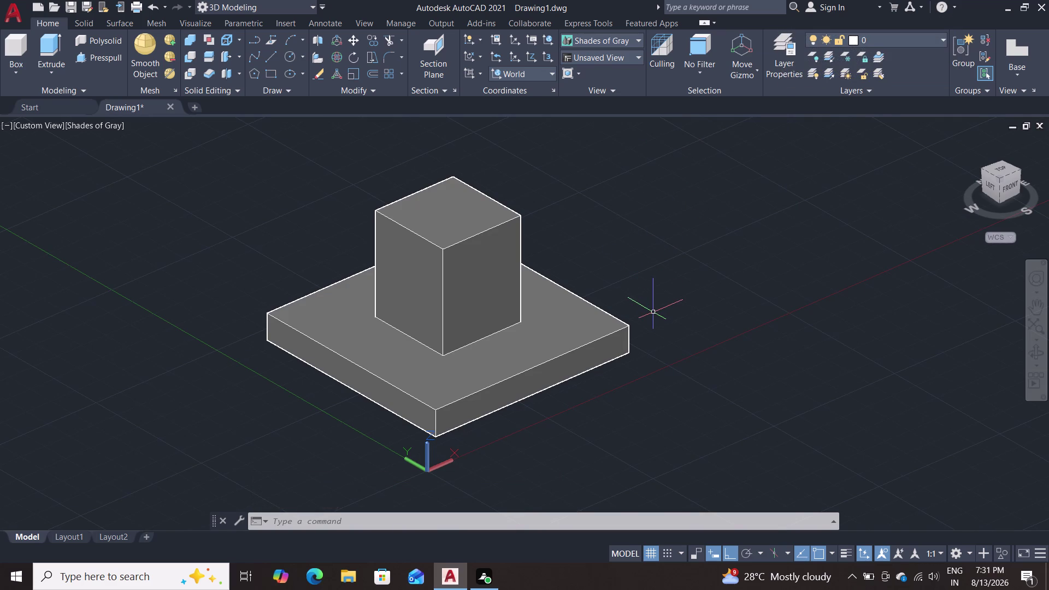
click(40, 129)
click(66, 159)
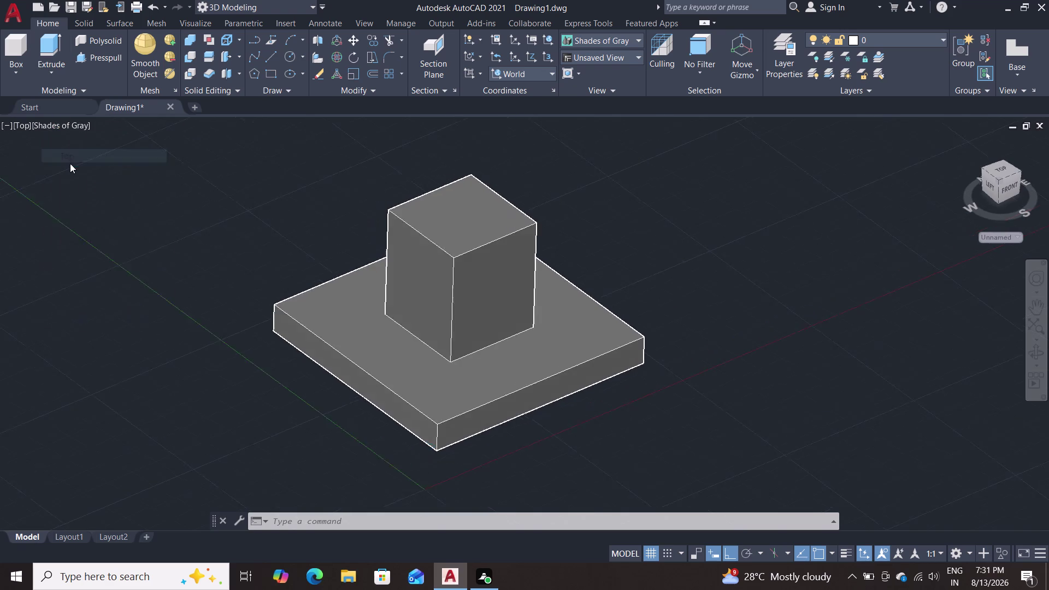
scroll(down, 3)
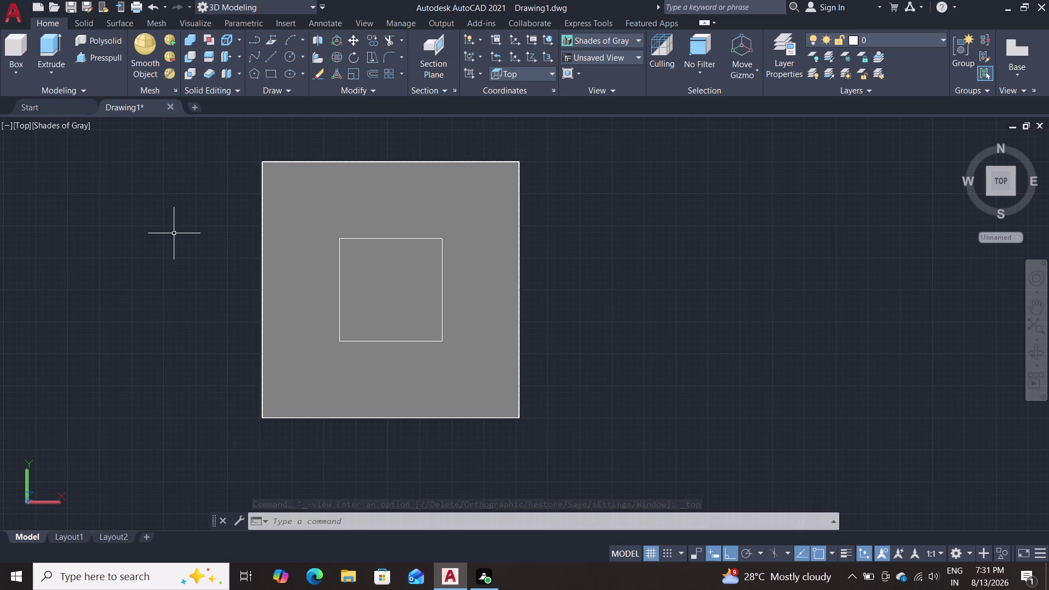
Cancel a started line and set the visual style back to 2D Wireframe.
key(l)
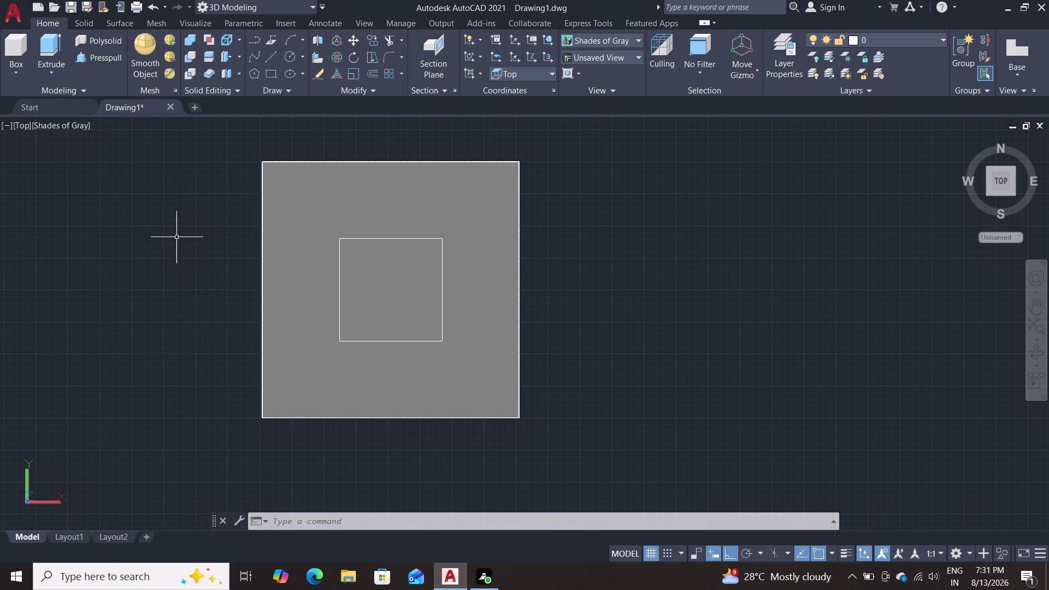
key(Return)
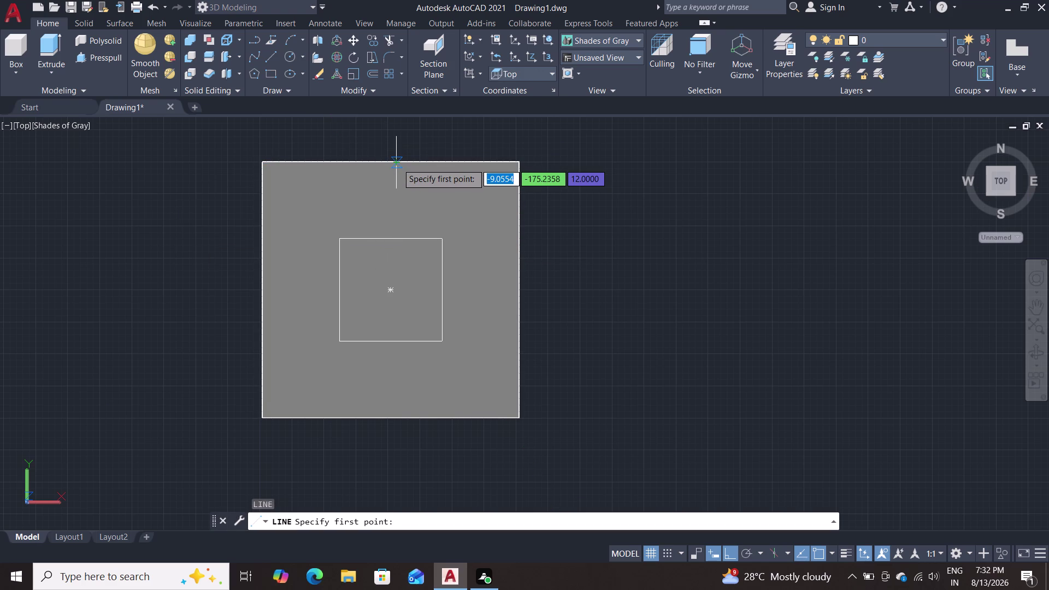
key(Escape)
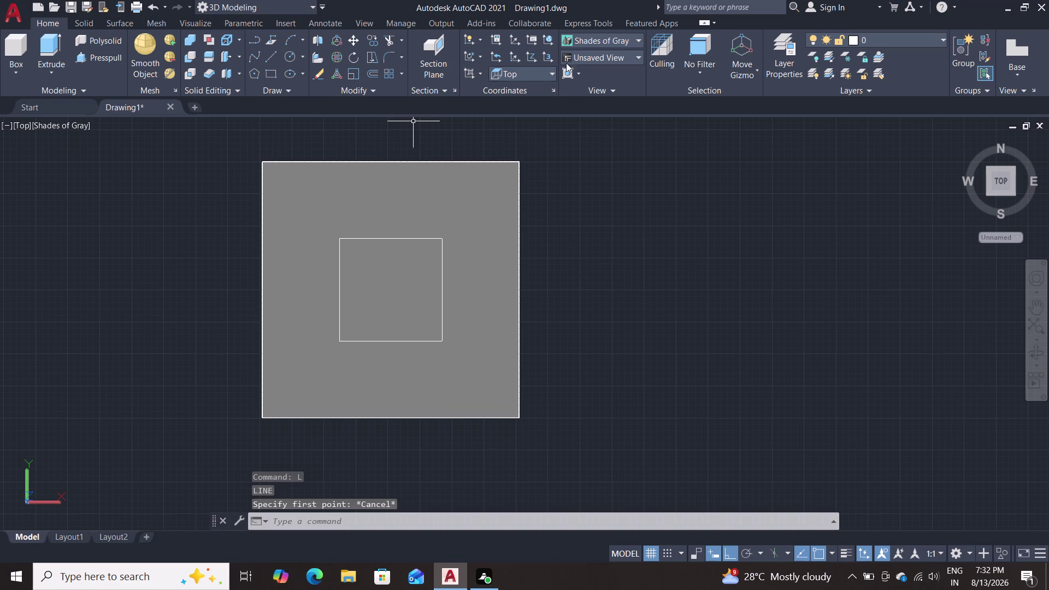
click(589, 39)
click(587, 72)
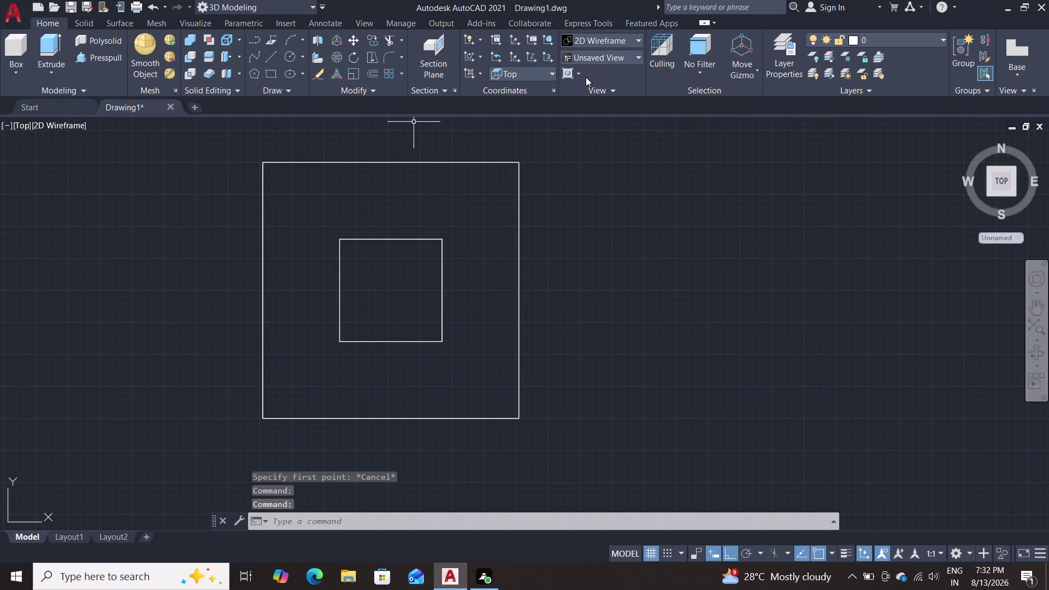
Draw a vertical line from the slab's top-edge midpoint and trim its overhang below.
key(l)
key(Return)
double_click(391, 161)
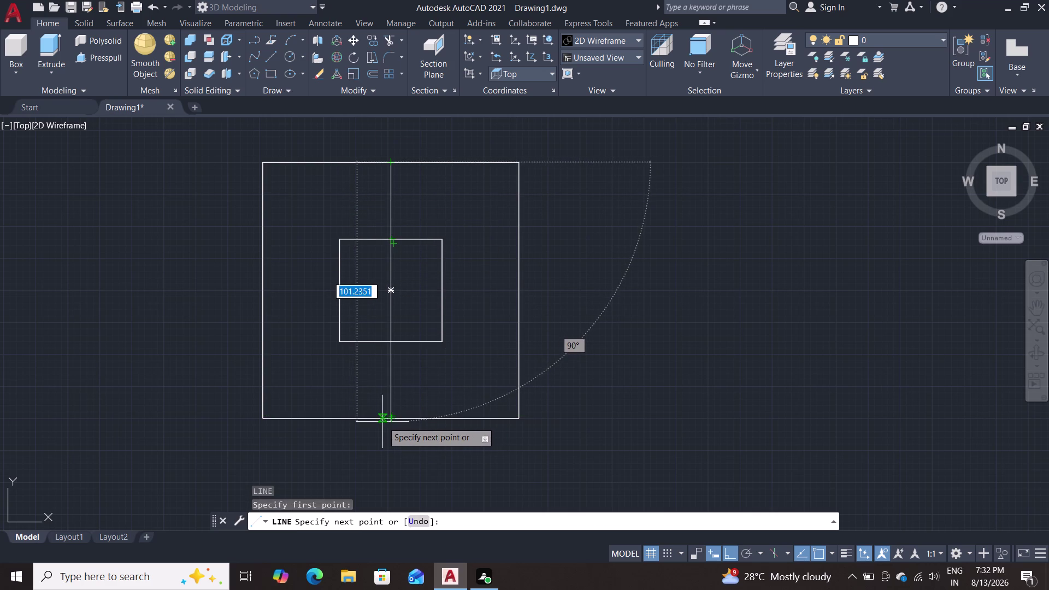
click(392, 458)
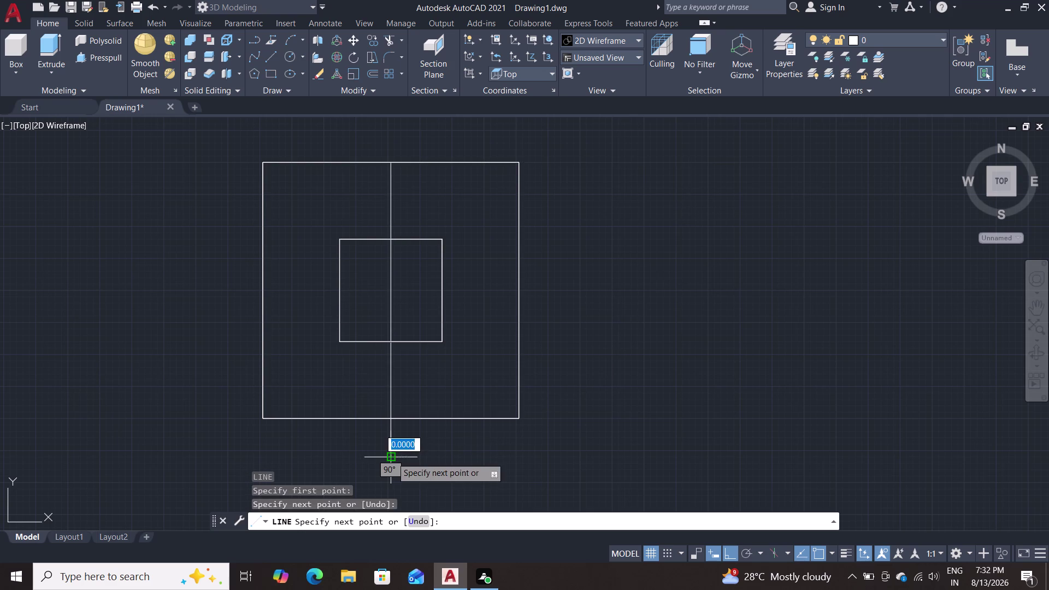
key(Escape)
key(t)
key(r)
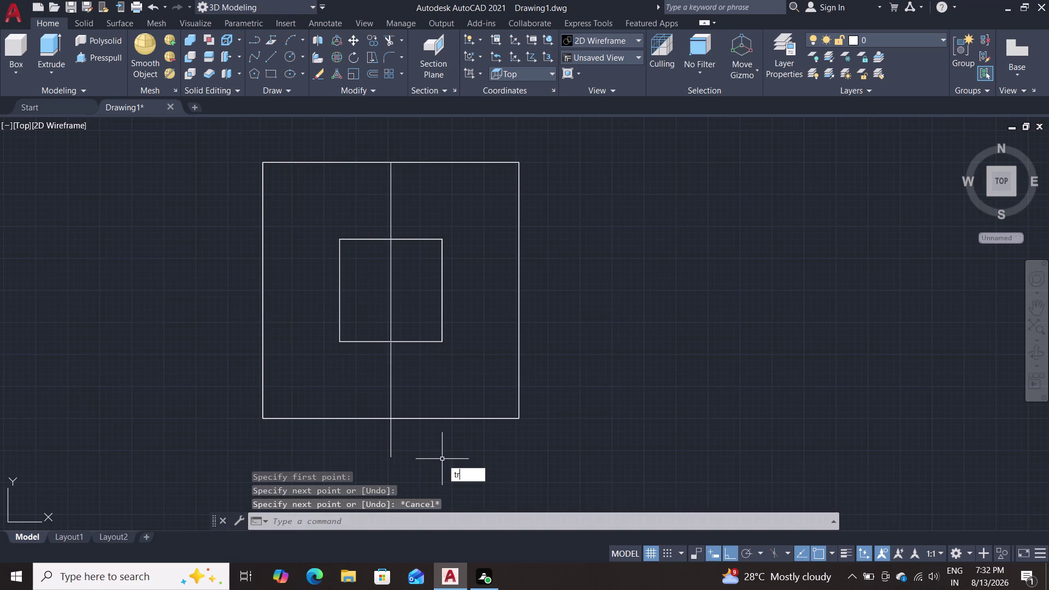
key(Return)
click(390, 438)
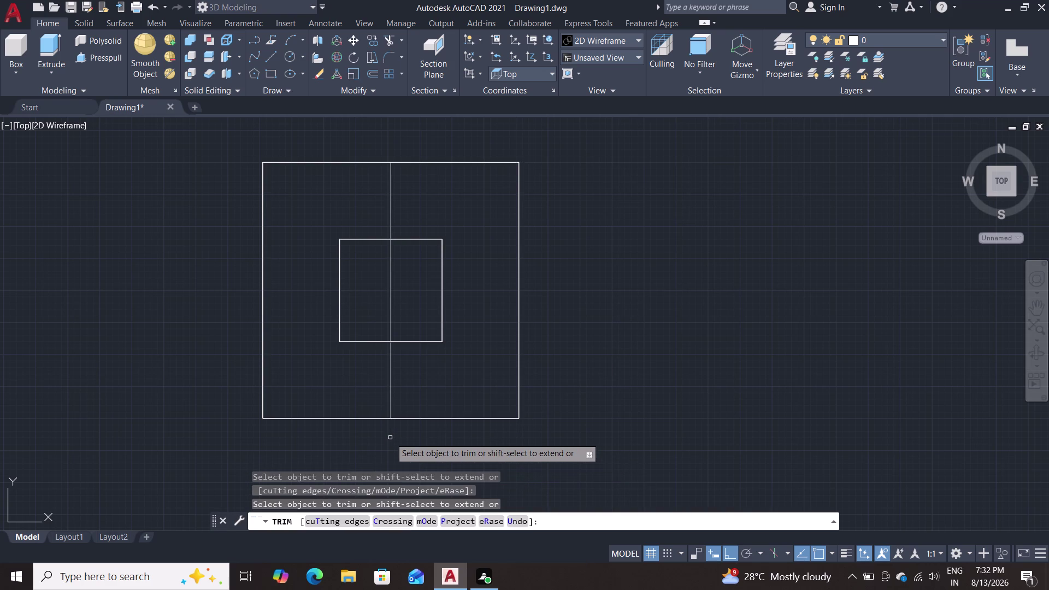
key(Return)
Orbit the model, then return to the Top preset view.
middle_drag(481, 451, 490, 343)
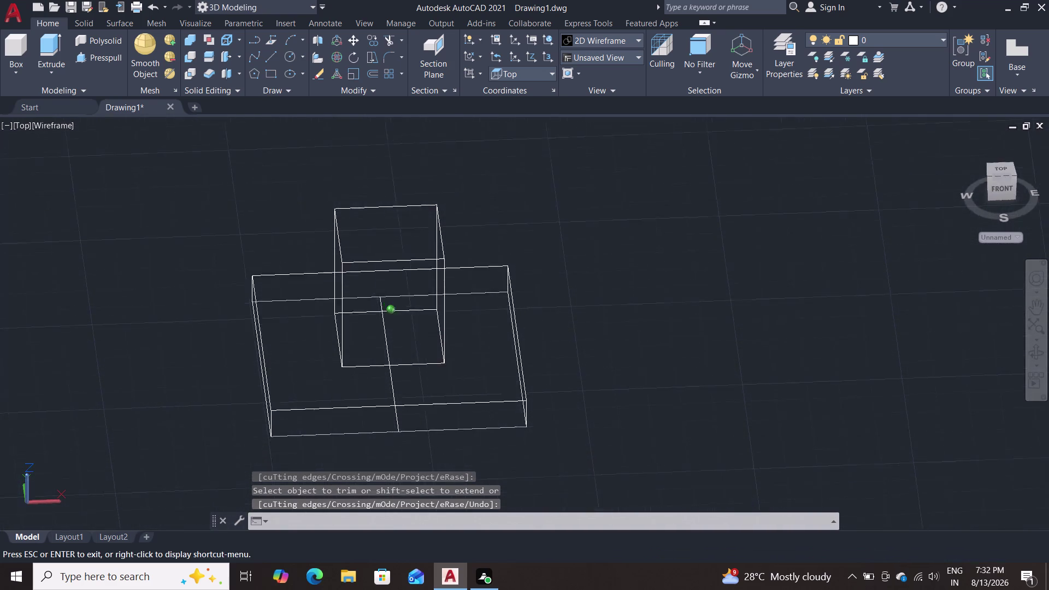
middle_drag(490, 343, 507, 475)
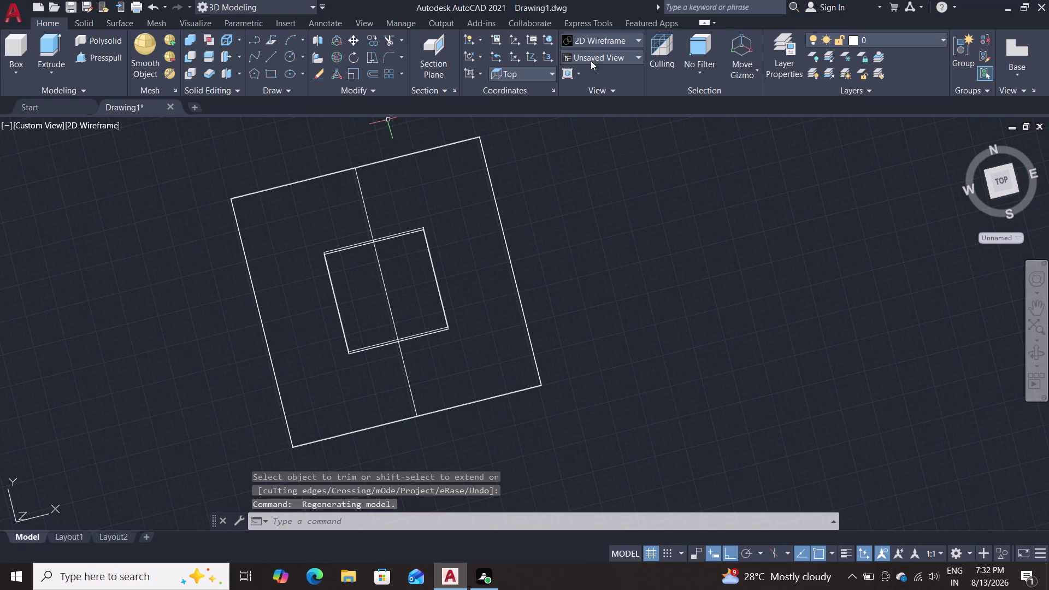
click(614, 55)
click(606, 78)
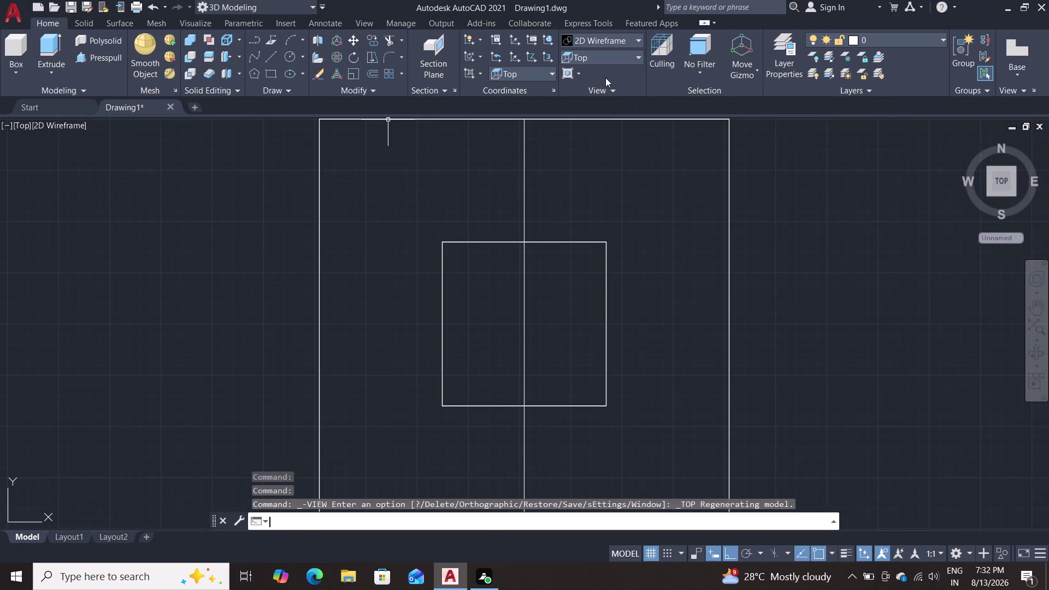
scroll(down, 3)
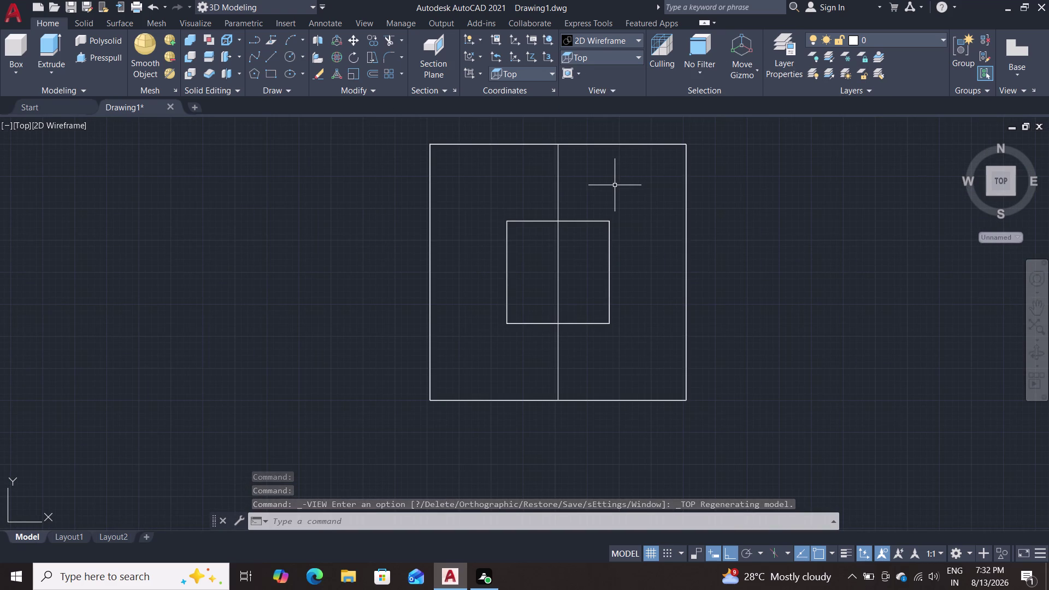
key(o)
key(Return)
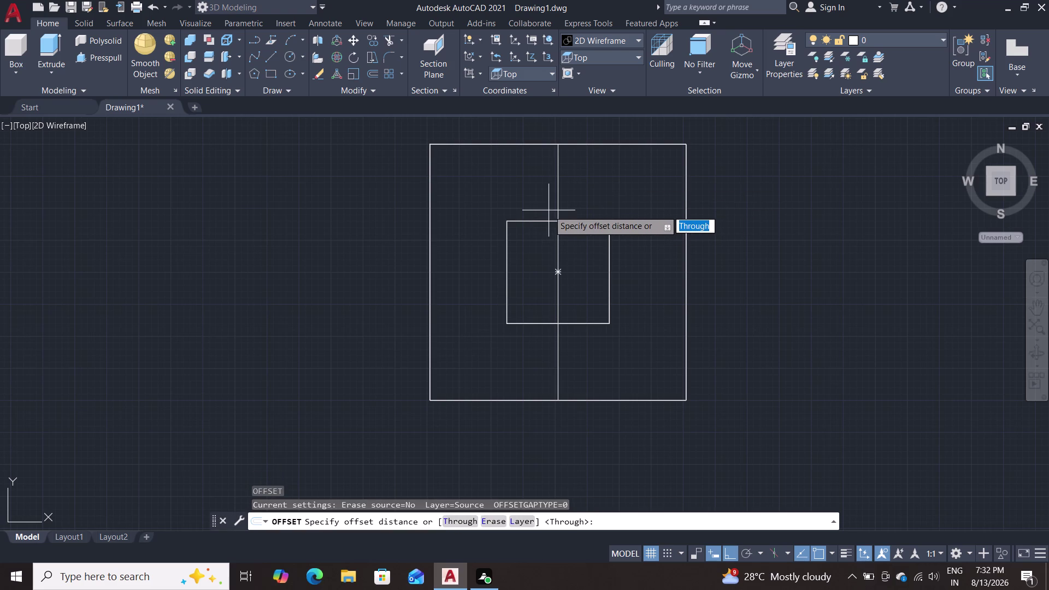
Offset the vertical centre line by 5, once to the left and once to the right.
key(Escape)
key(o)
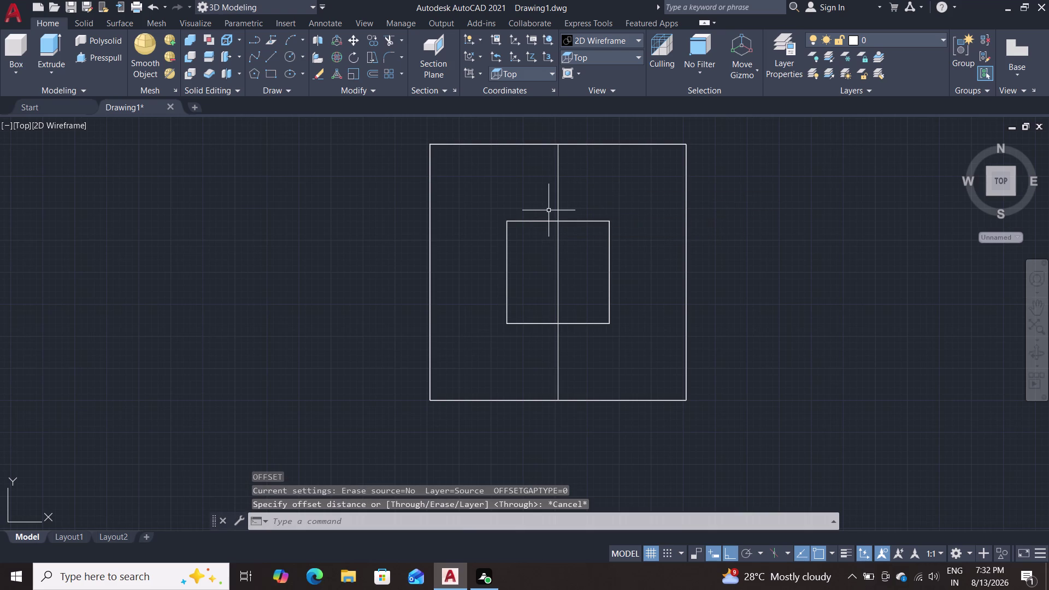
key(Return)
key(Return)
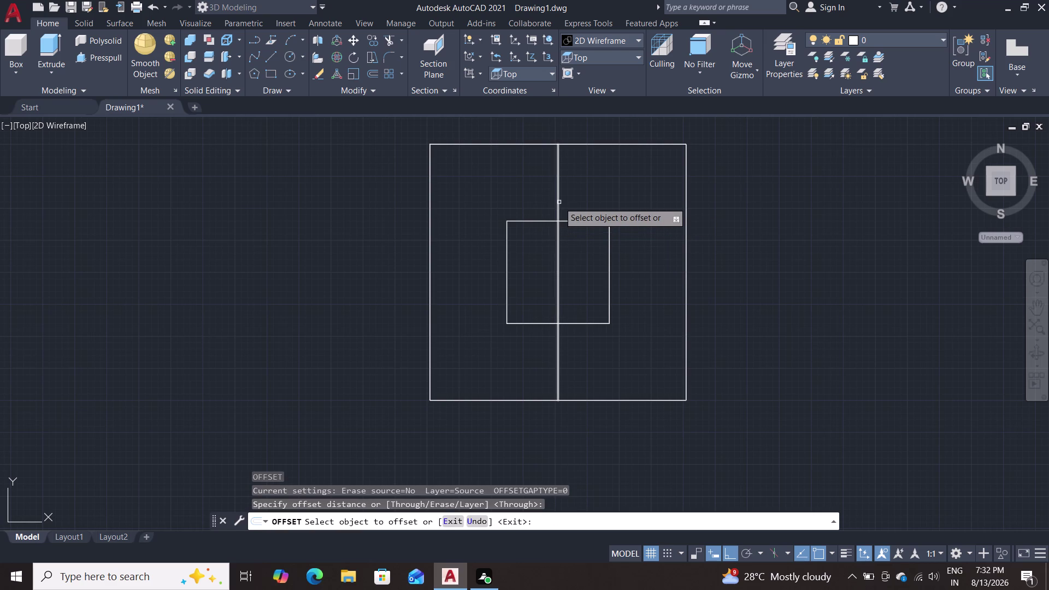
click(559, 202)
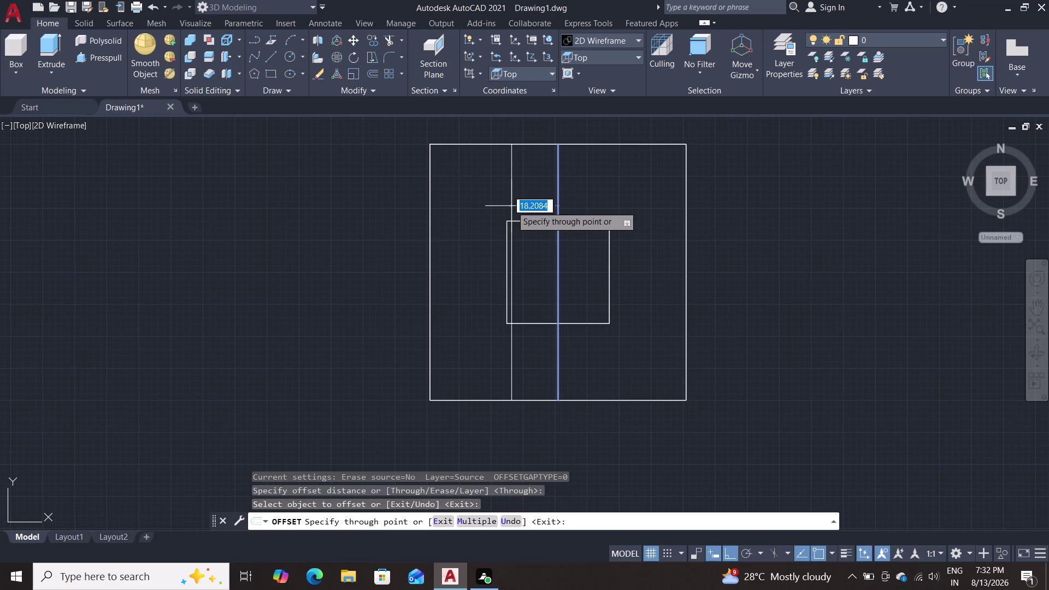
key(5)
key(Return)
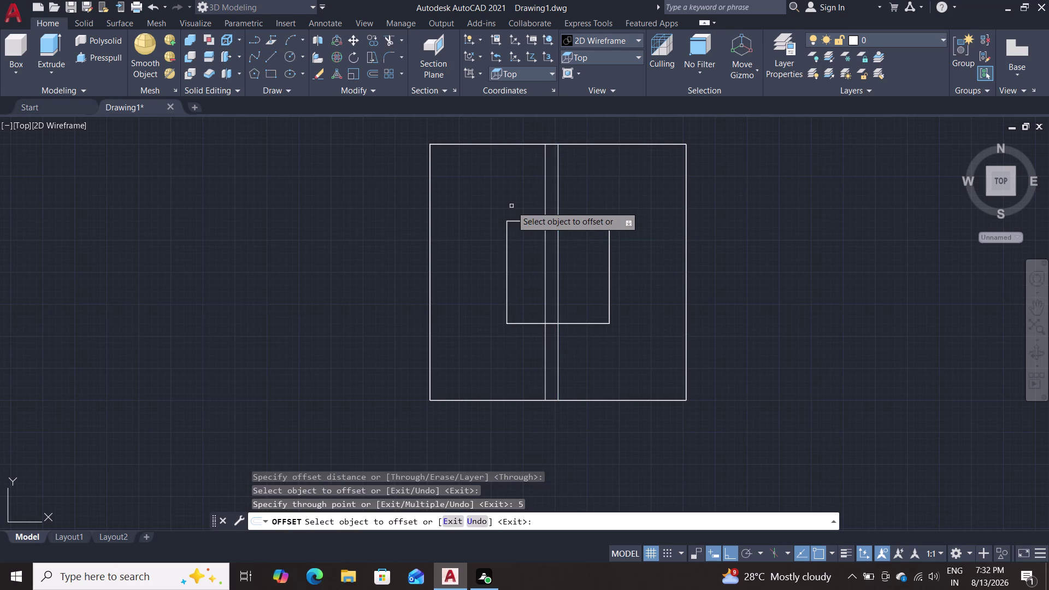
click(557, 181)
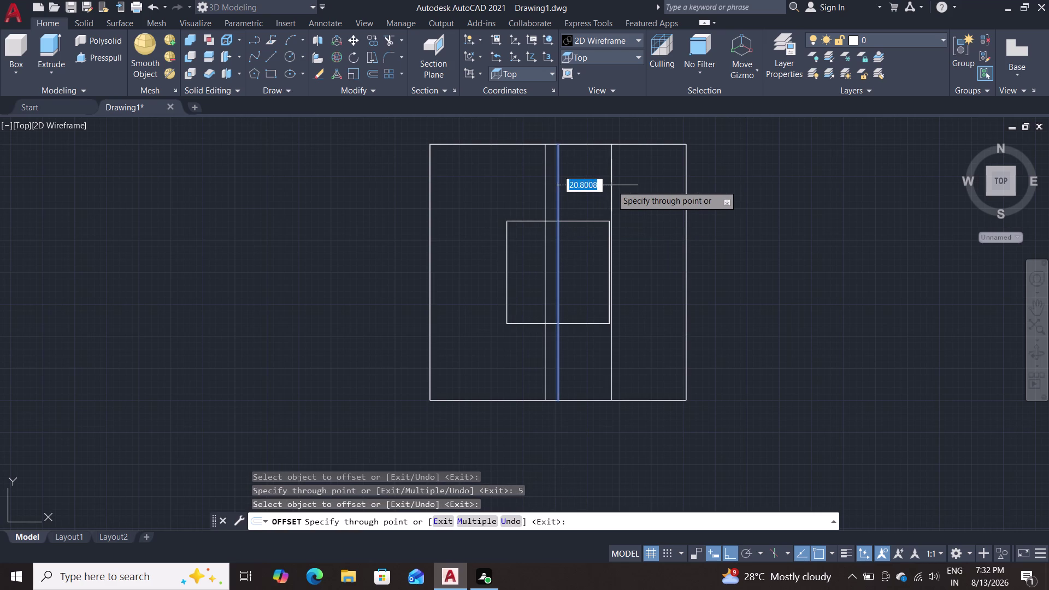
key(5)
key(Return)
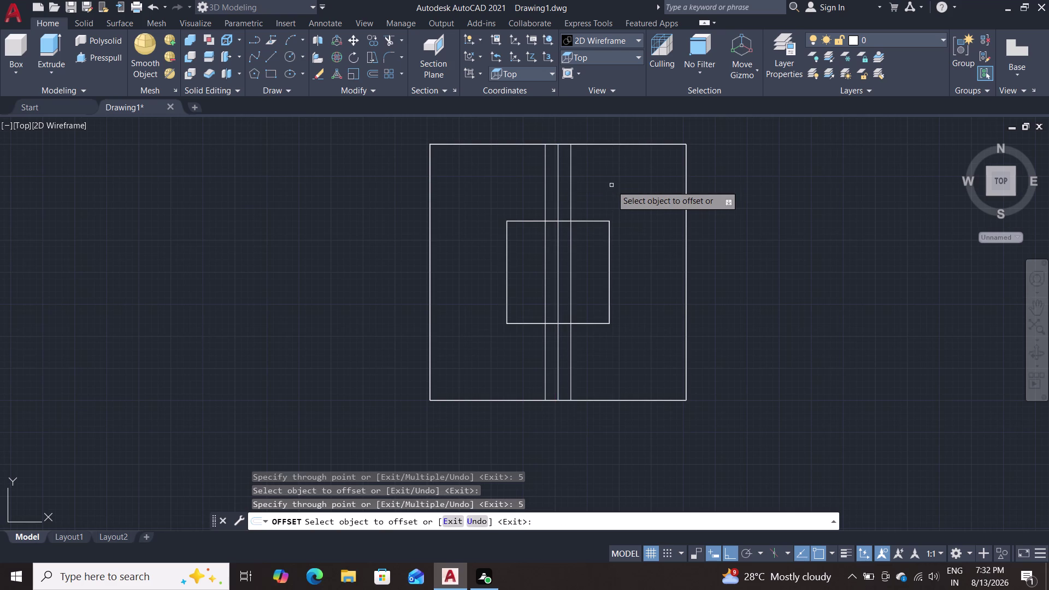
key(Escape)
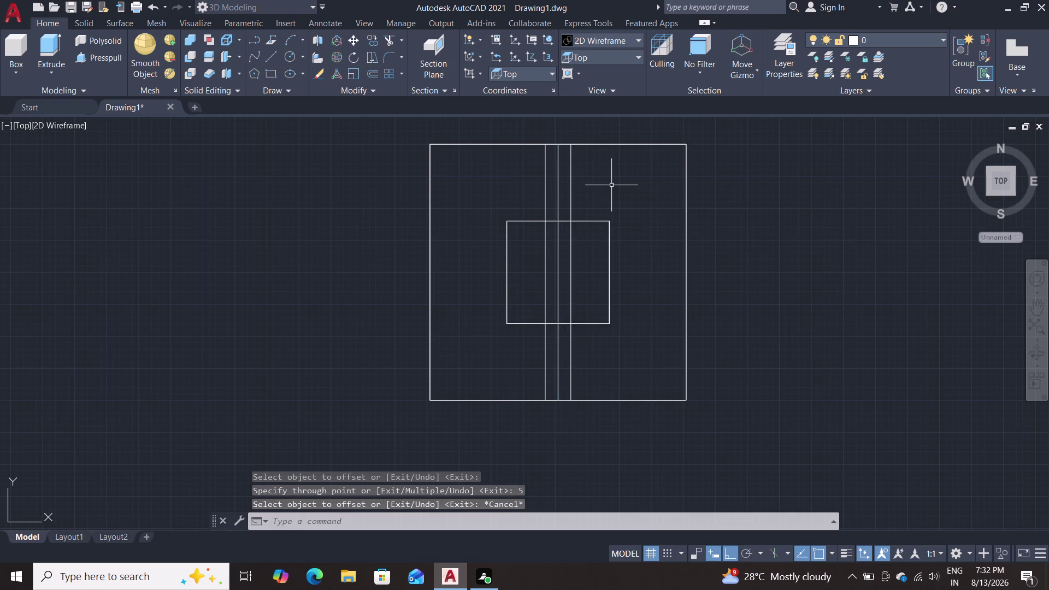
key(l)
key(Return)
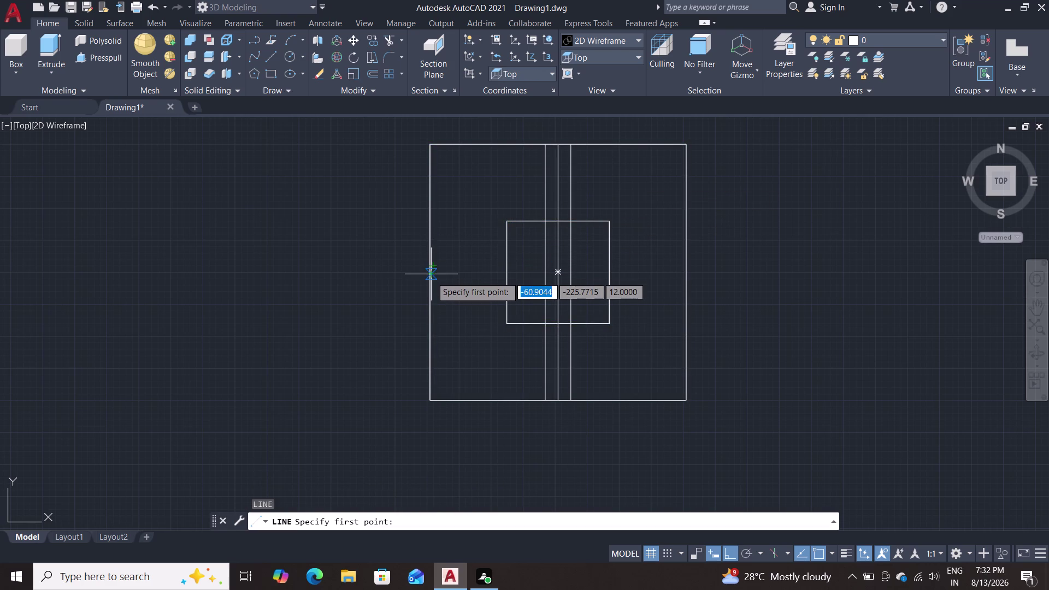
Draw a horizontal line through the slab centre, overshooting both side edges.
click(560, 274)
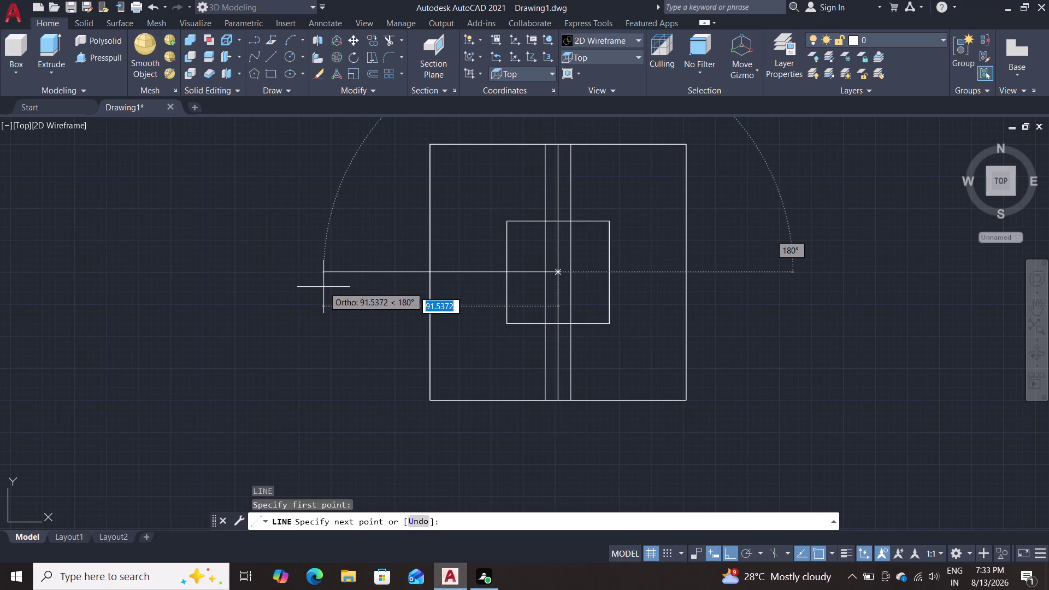
click(346, 270)
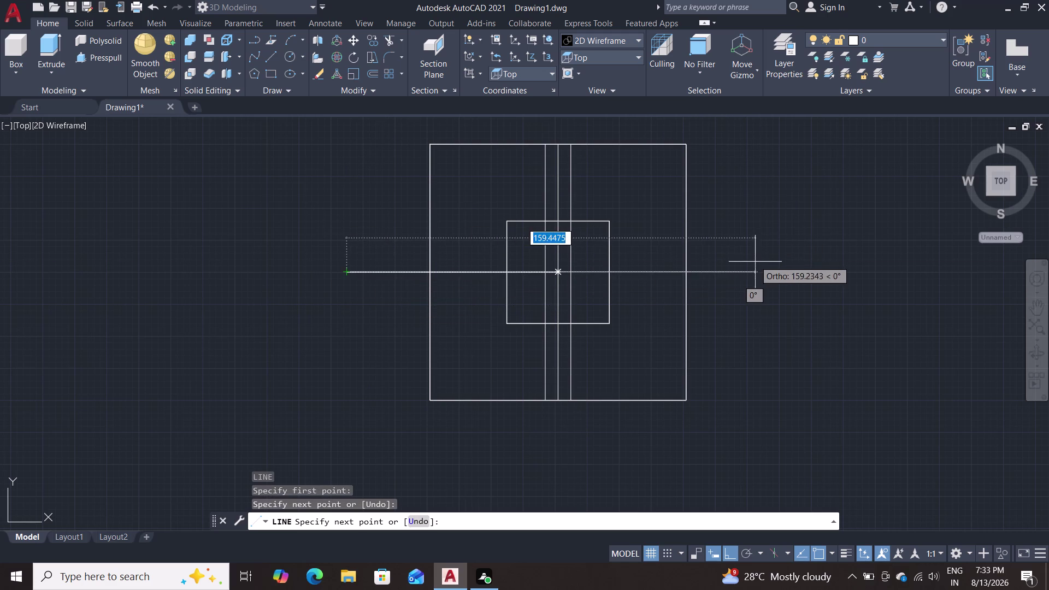
click(756, 262)
key(Escape)
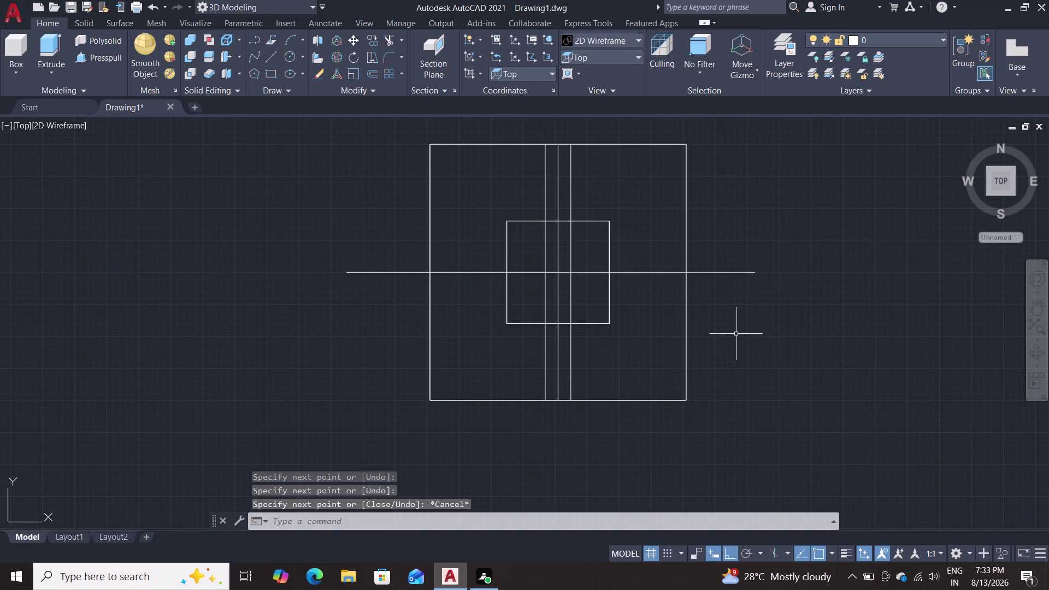
Trim both line ends back to the slab's outer edges and select the centre line.
text(tr)
key(Return)
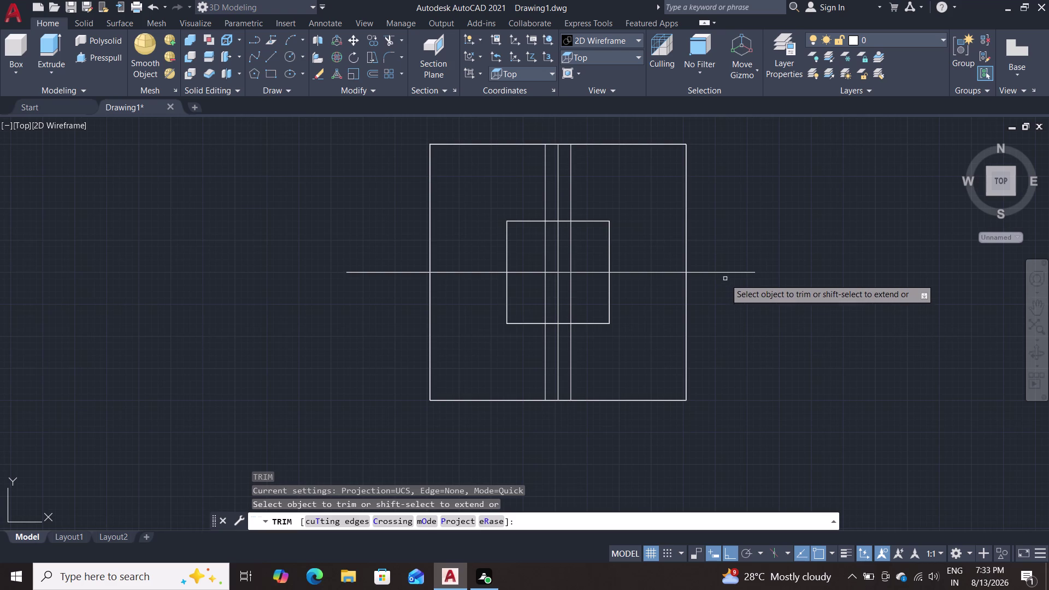
click(725, 272)
click(394, 272)
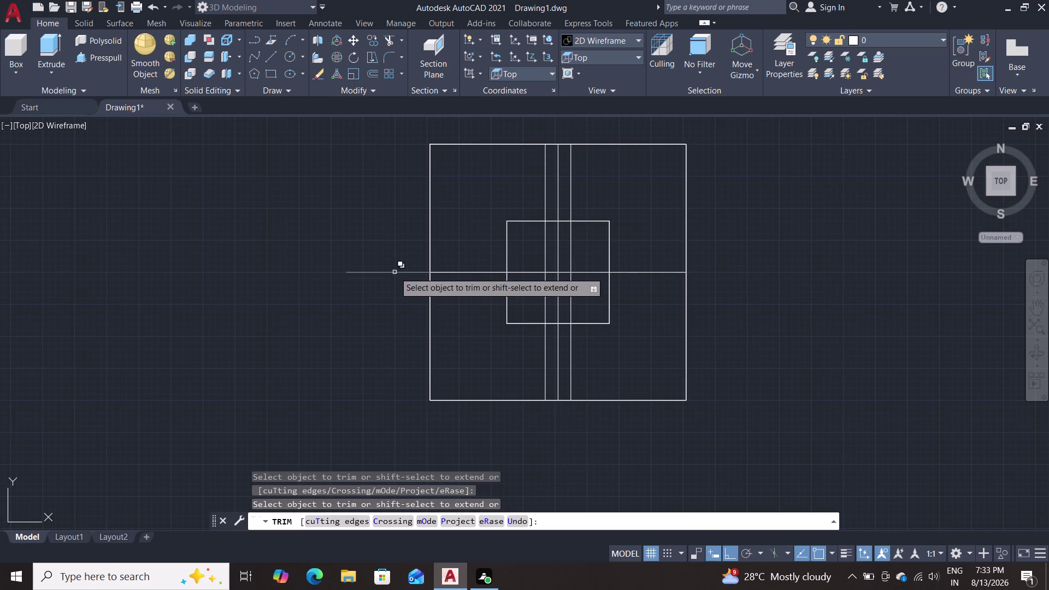
click(431, 316)
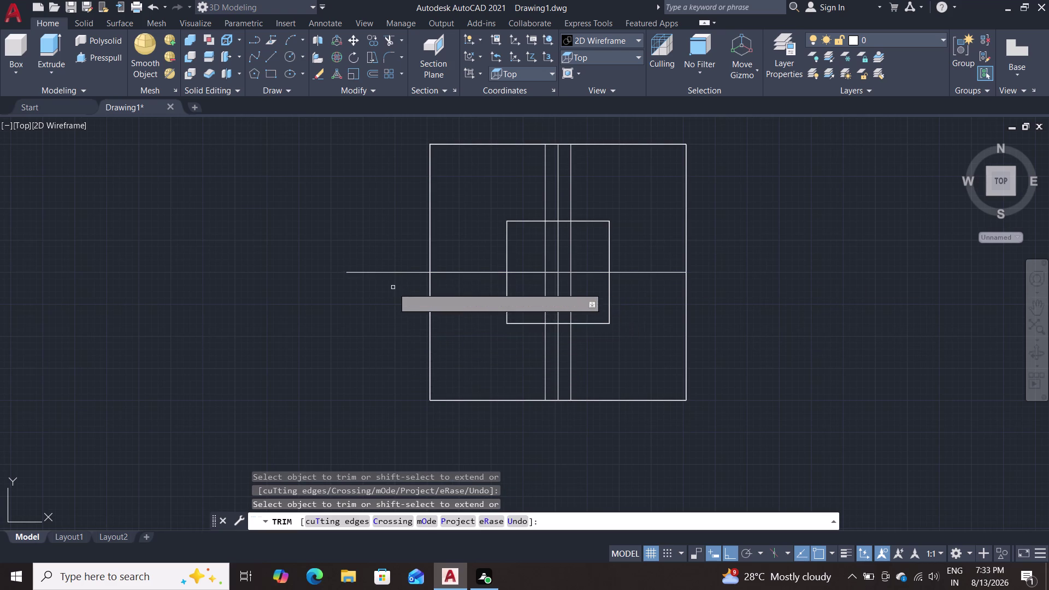
click(400, 272)
key(Escape)
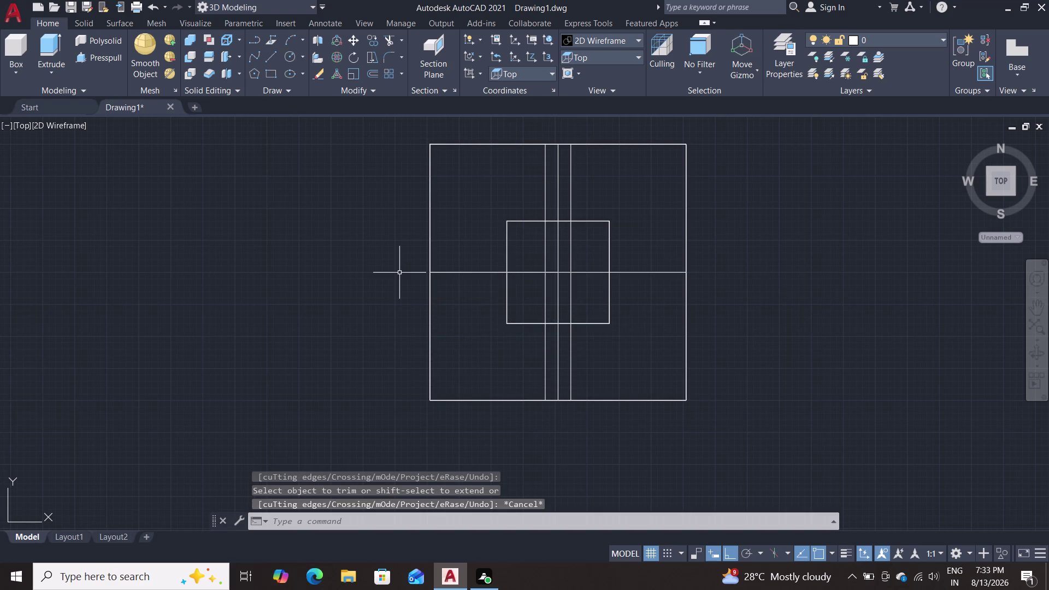
click(473, 269)
click(464, 275)
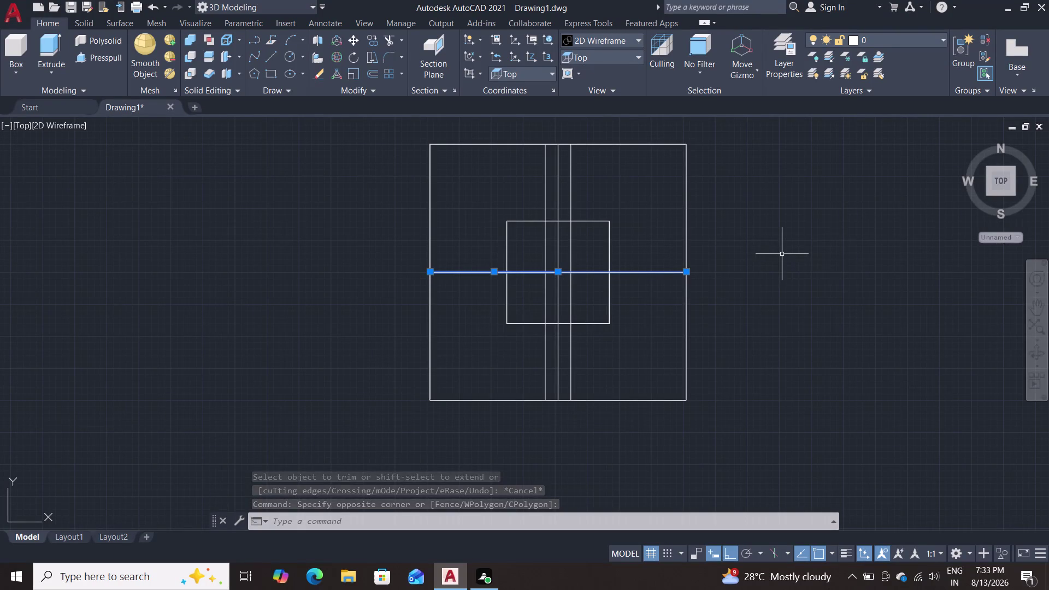
Offset the horizontal centre line 5 units up and down, then erase its right half.
key(o)
key(Return)
key(Return)
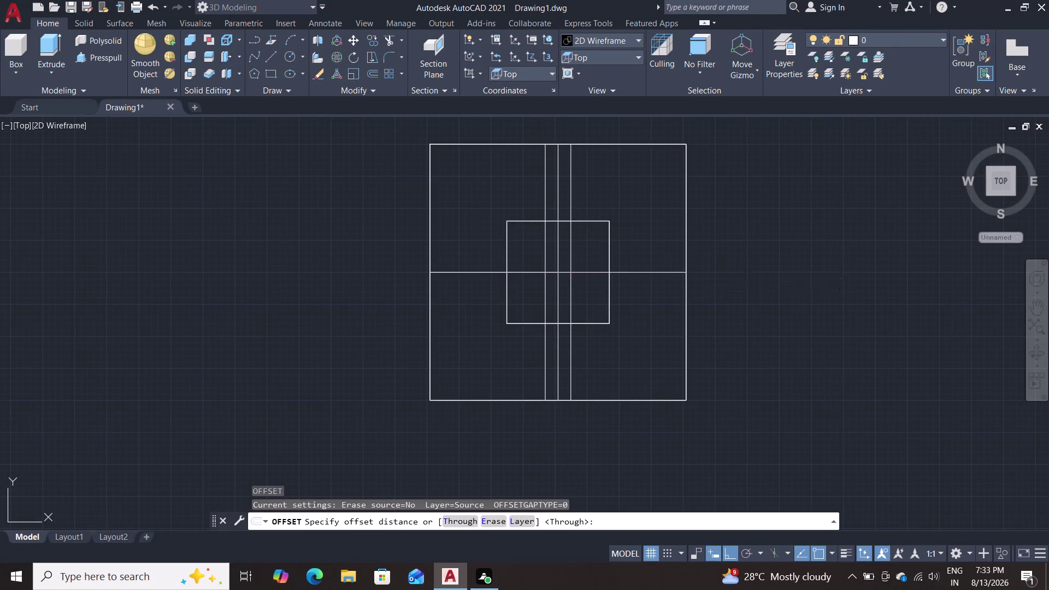
click(651, 273)
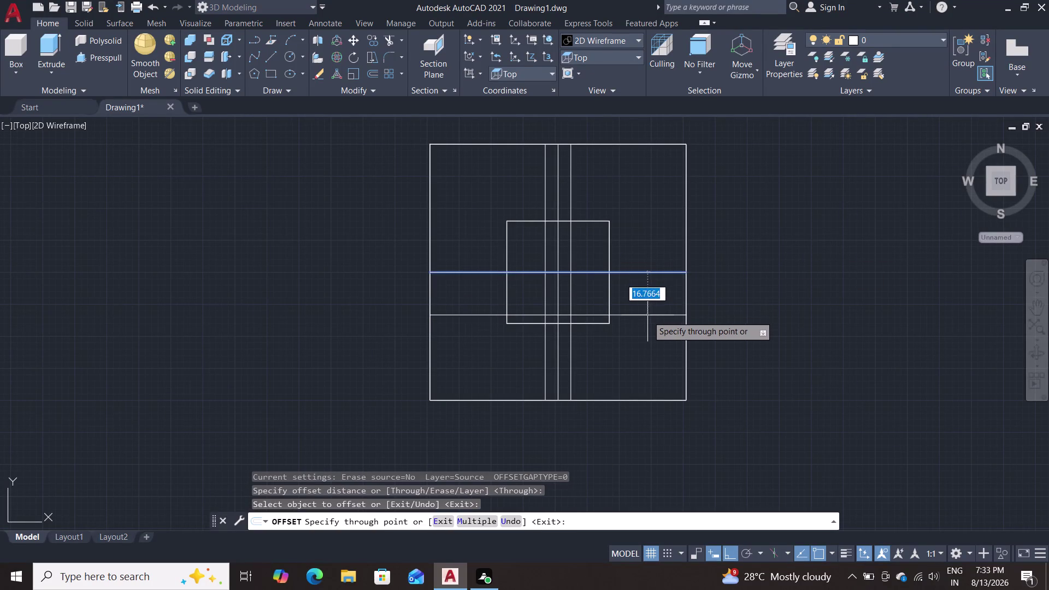
key(5)
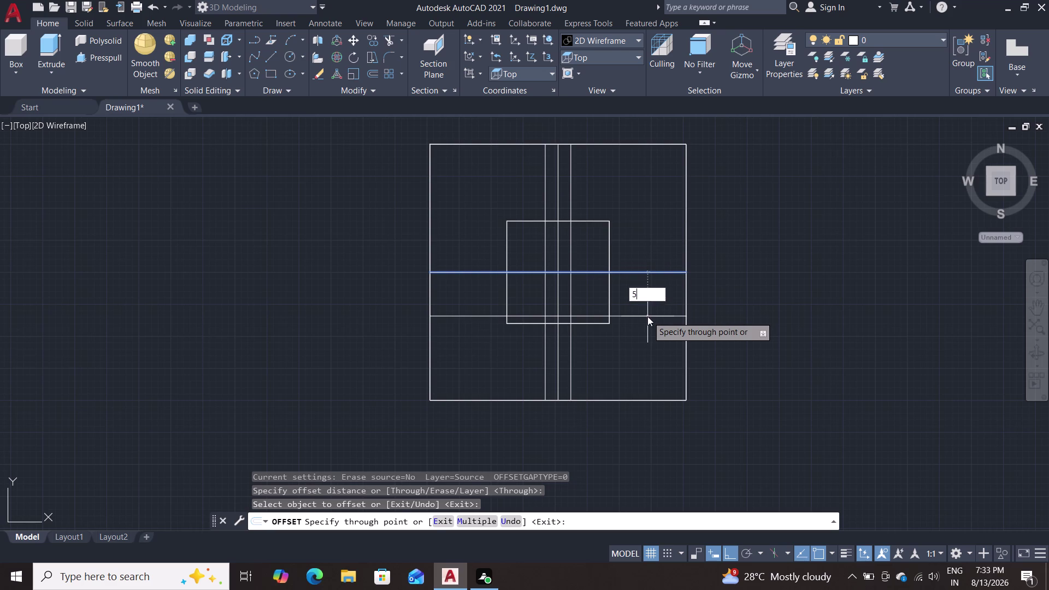
key(Return)
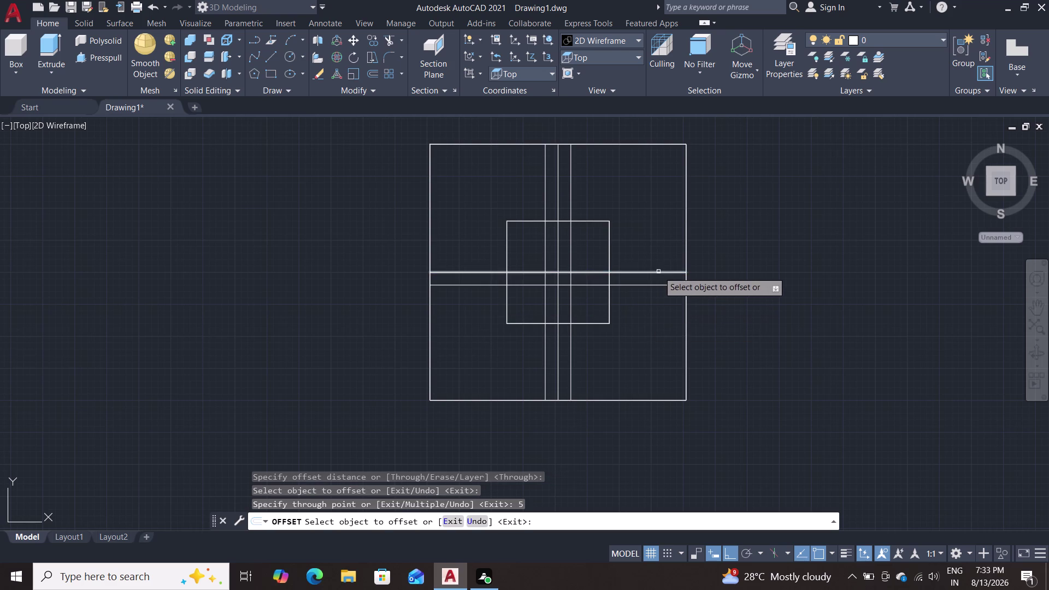
click(658, 271)
key(5)
key(Return)
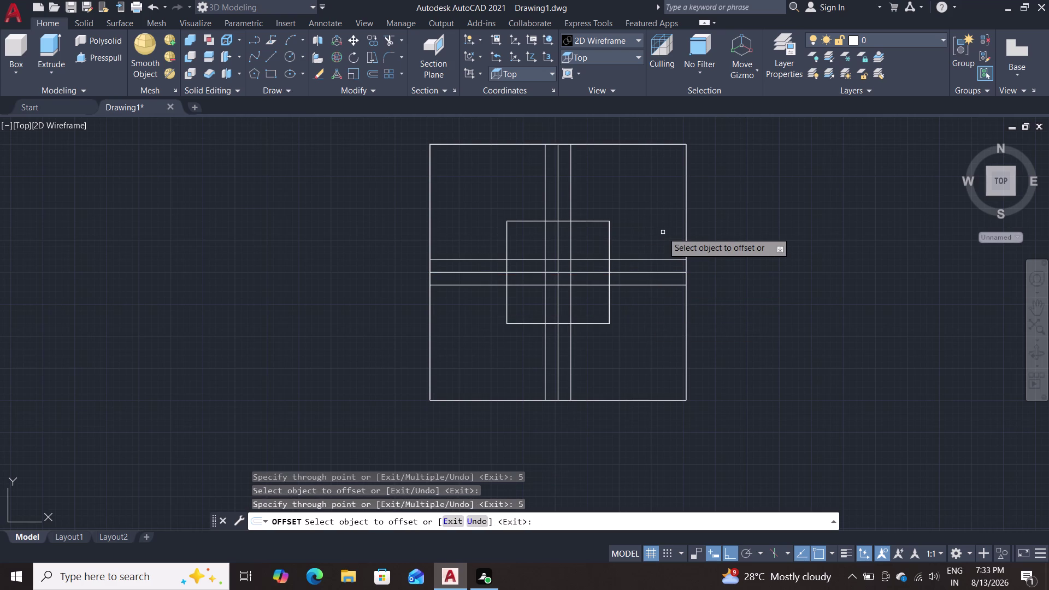
key(Escape)
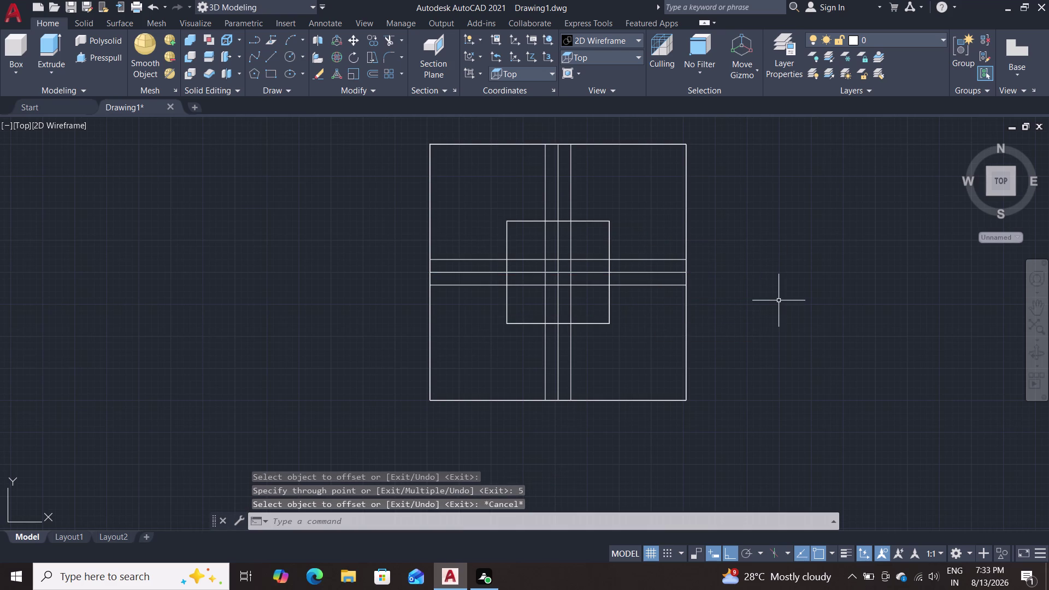
click(667, 272)
key(Delete)
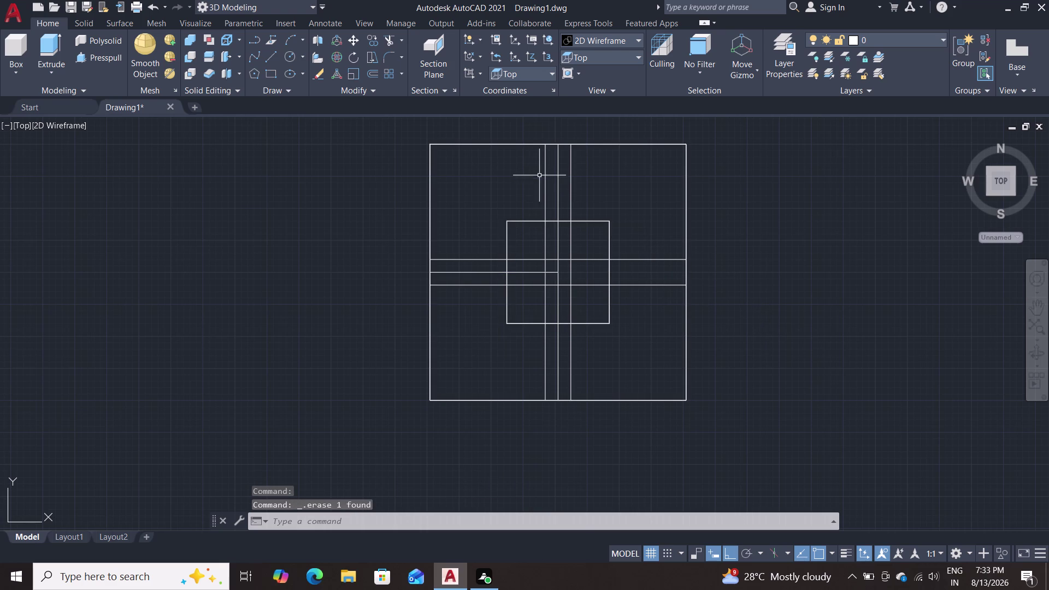
Delete the vertical centre line and the leftover horizontal centre line piece.
double_click(558, 178)
key(Delete)
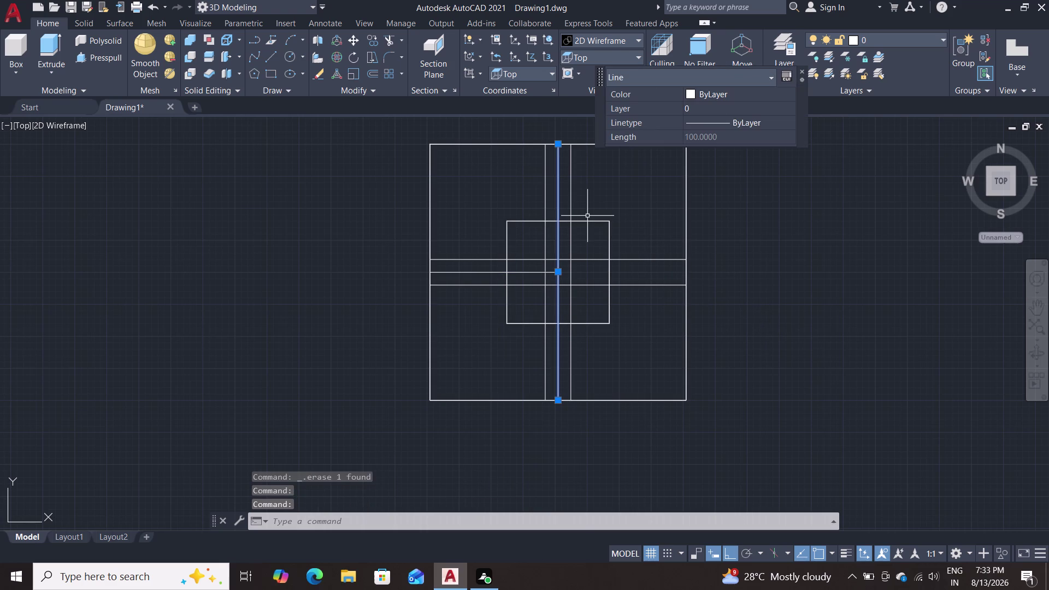
key(Delete)
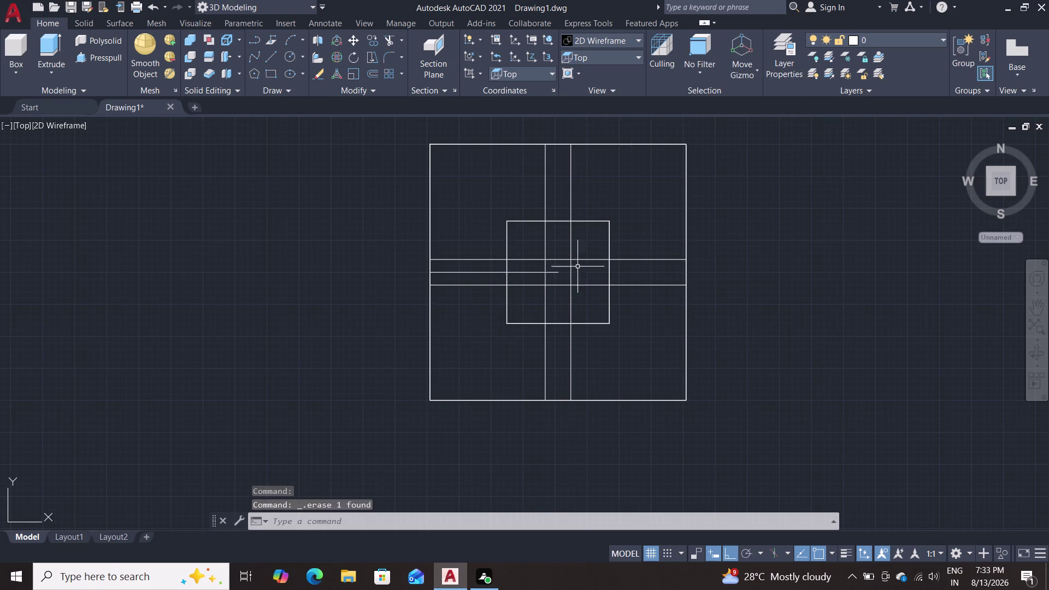
click(533, 272)
key(Delete)
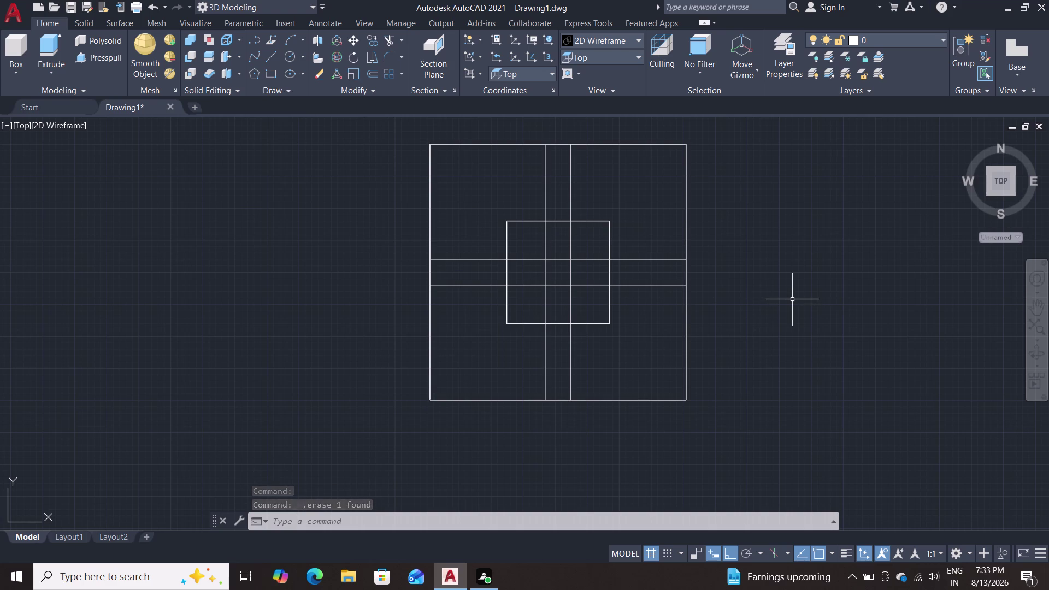
Trim rib line segments inside the central square with single picks and a fence.
text(tr)
key(Return)
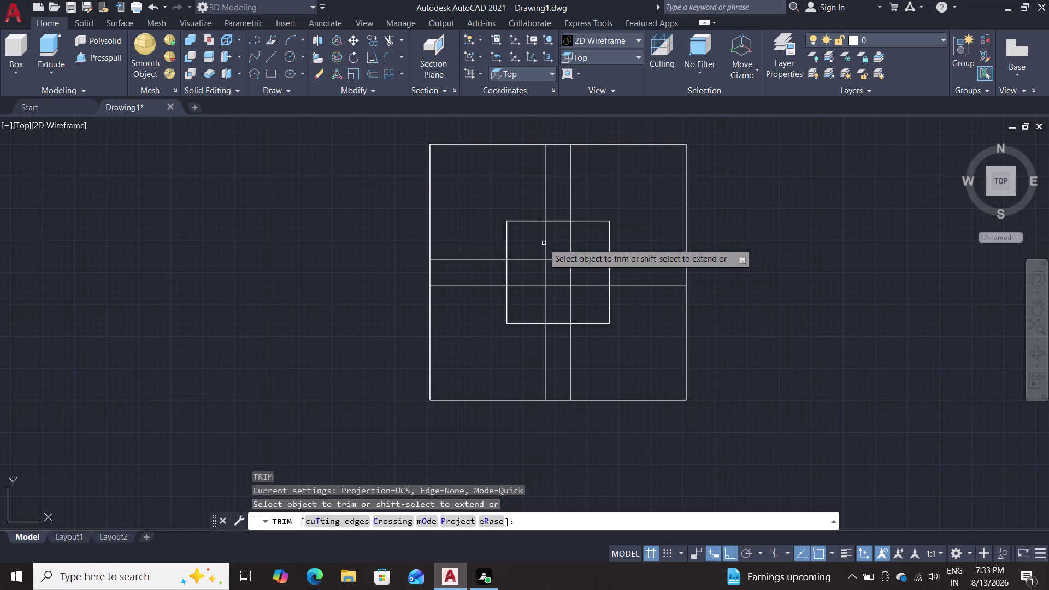
double_click(544, 241)
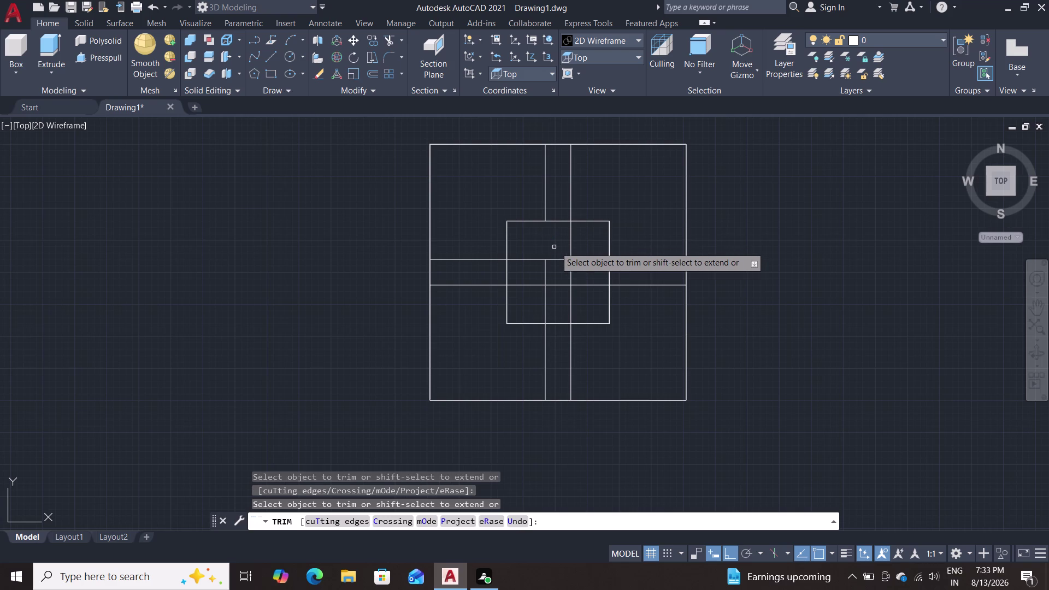
click(571, 241)
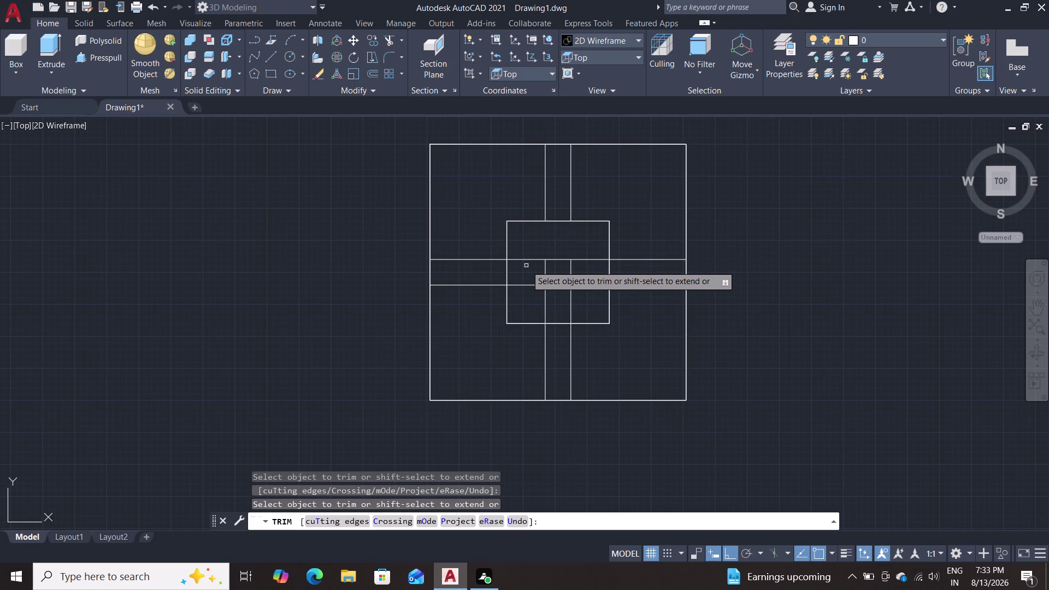
click(525, 261)
click(532, 284)
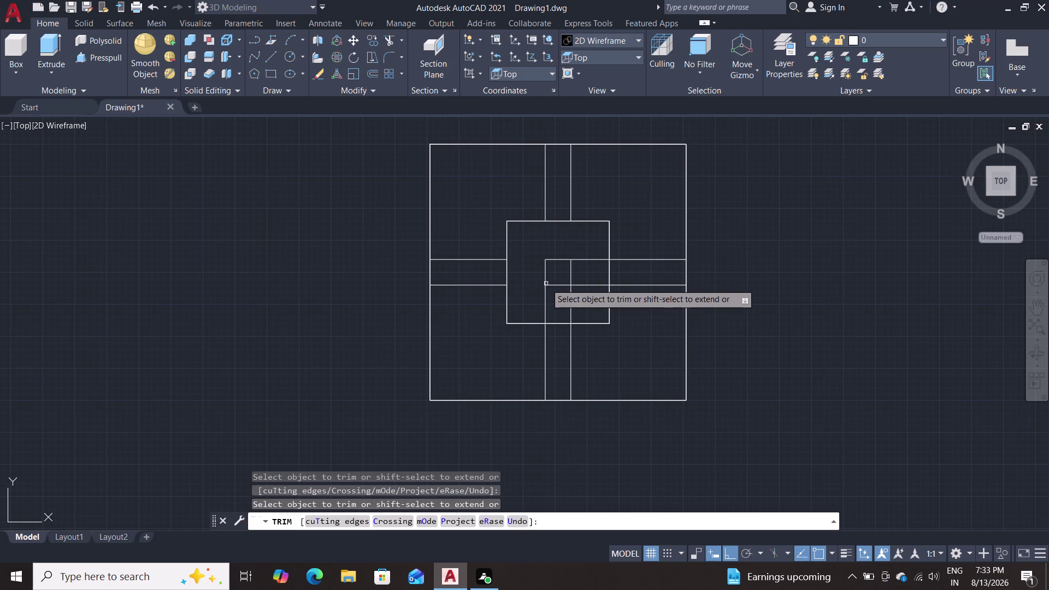
click(549, 275)
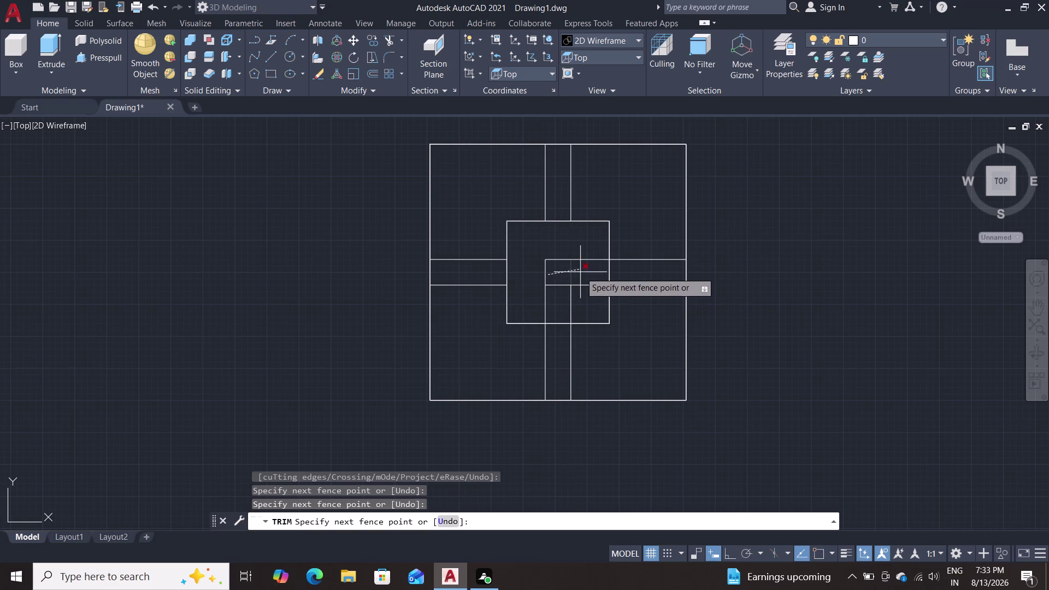
double_click(580, 278)
click(582, 300)
drag(577, 299, 564, 298)
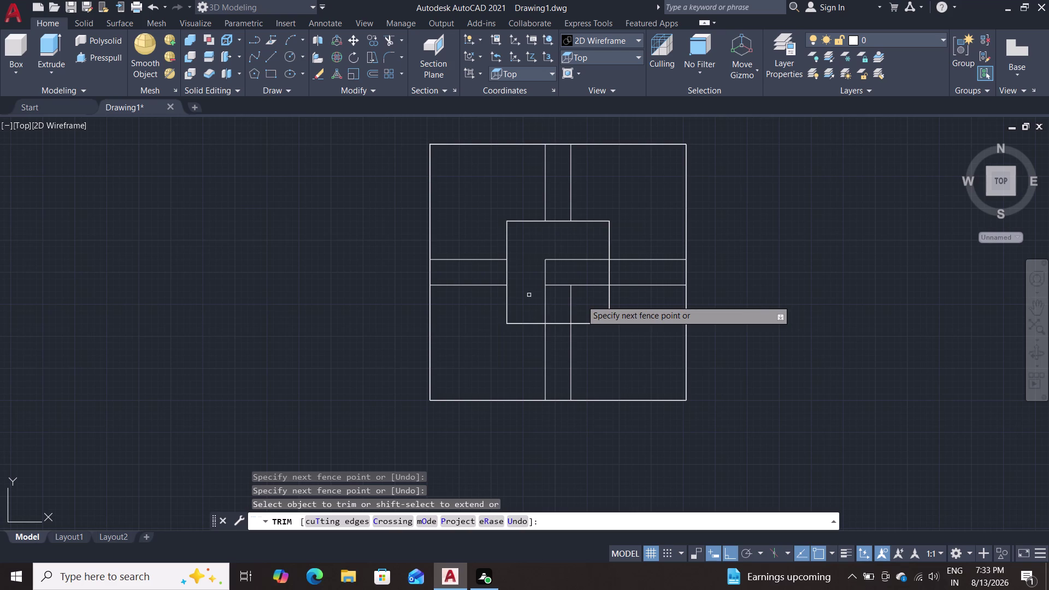
double_click(530, 297)
click(597, 294)
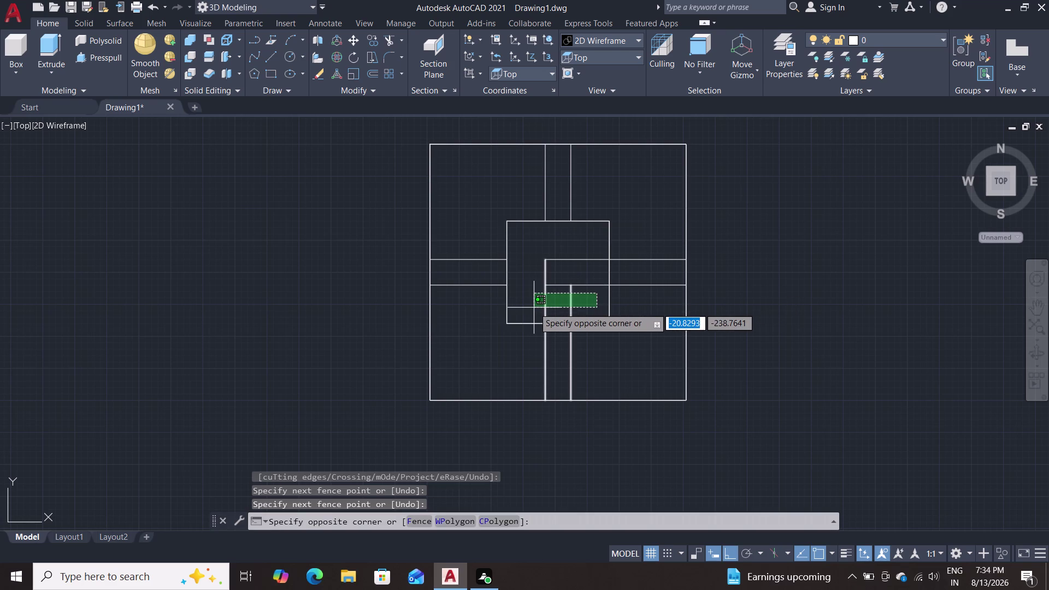
key(Escape)
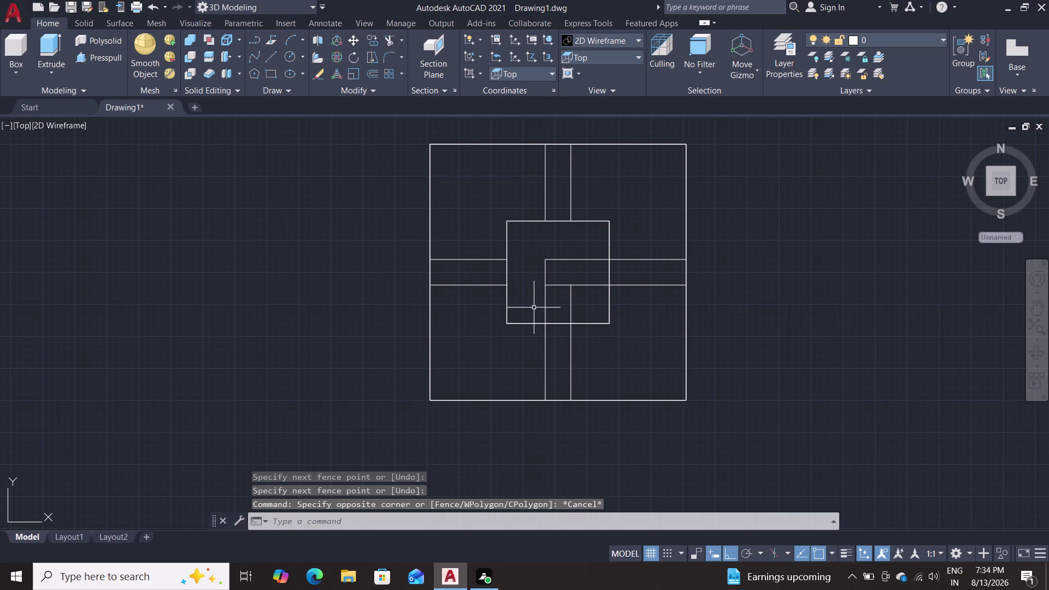
Trim the remaining rib segments inside the square with a second fence pass.
text(tr)
key(Return)
click(562, 238)
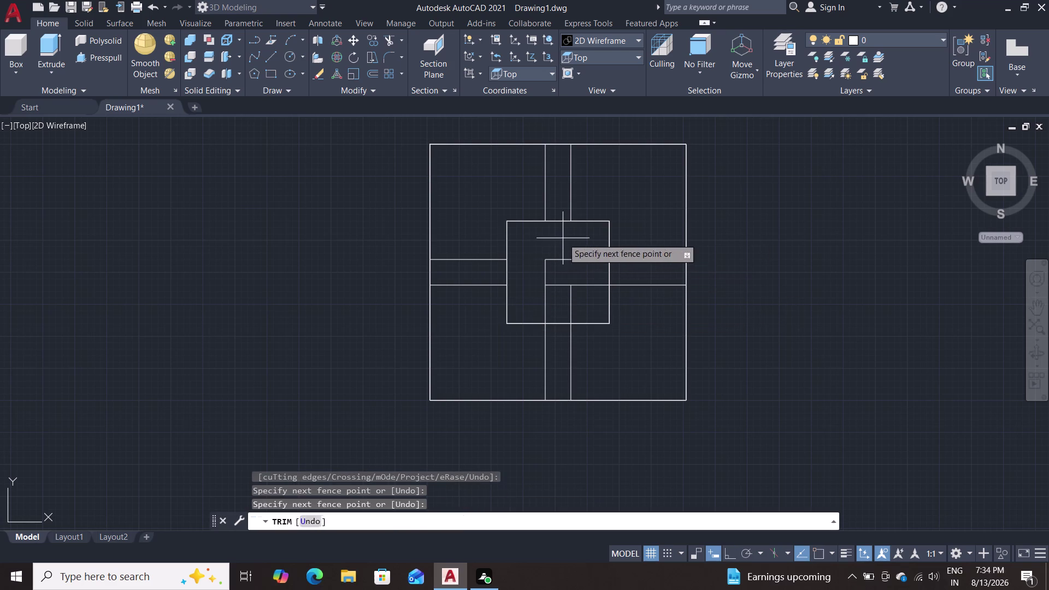
click(561, 311)
click(533, 295)
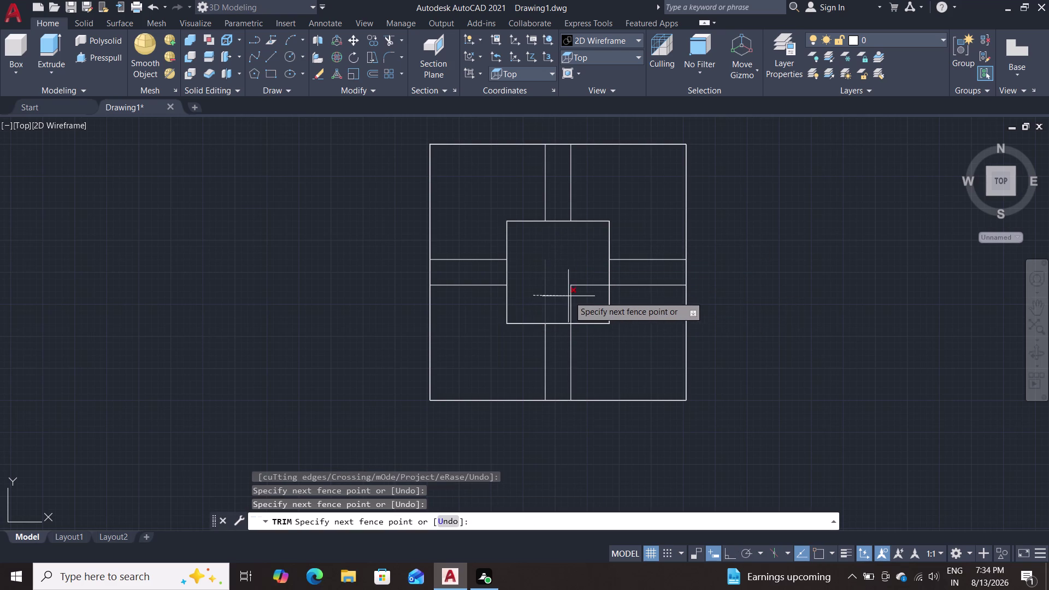
click(579, 297)
click(587, 297)
click(588, 262)
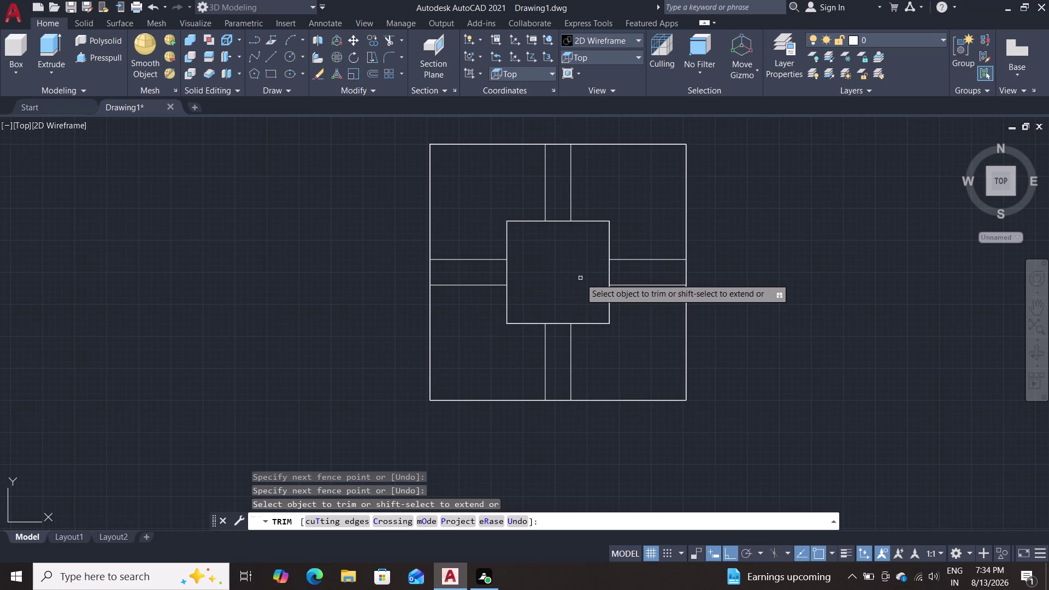
key(Escape)
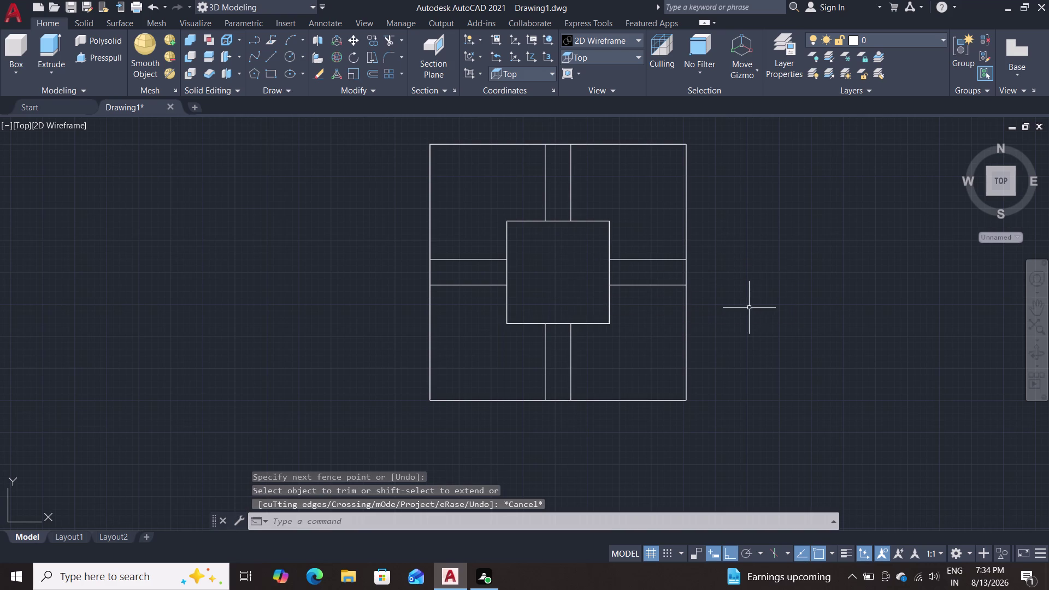
middle_drag(751, 309, 760, 269)
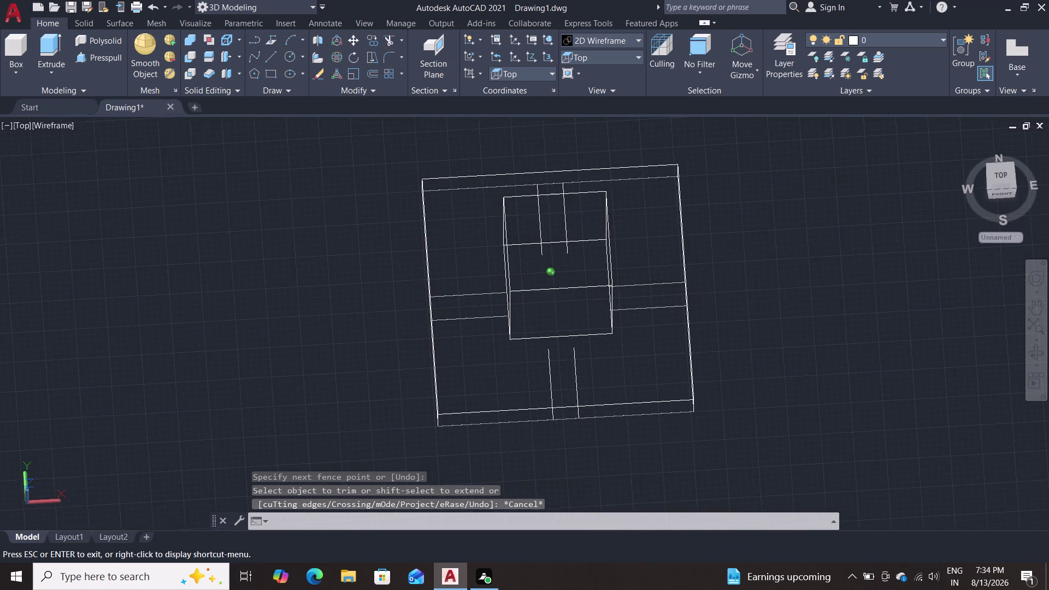
Select all eight rib outline lines in a 3D view.
middle_drag(760, 269, 772, 216)
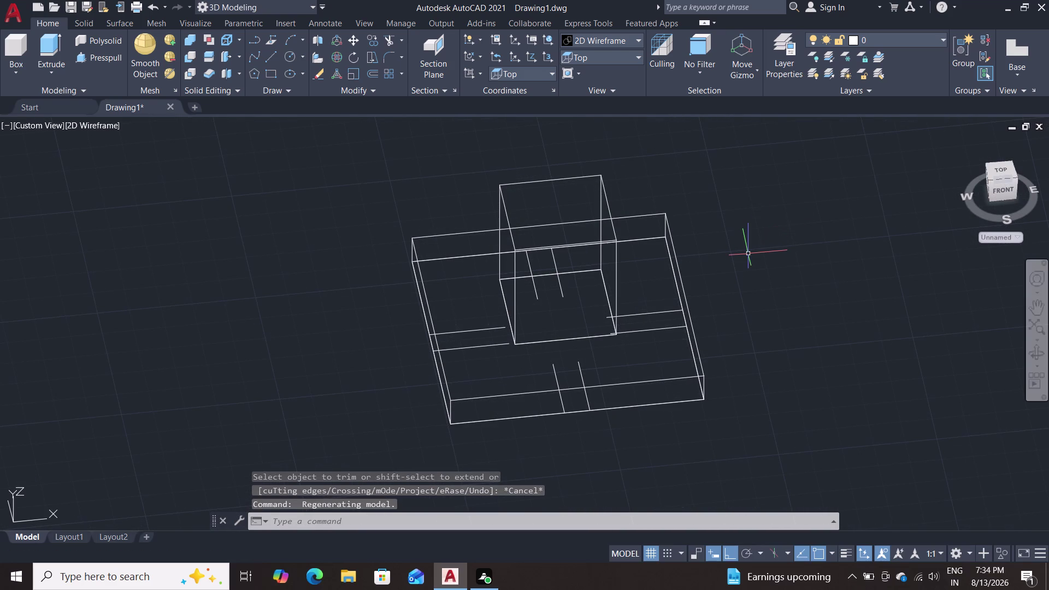
click(470, 345)
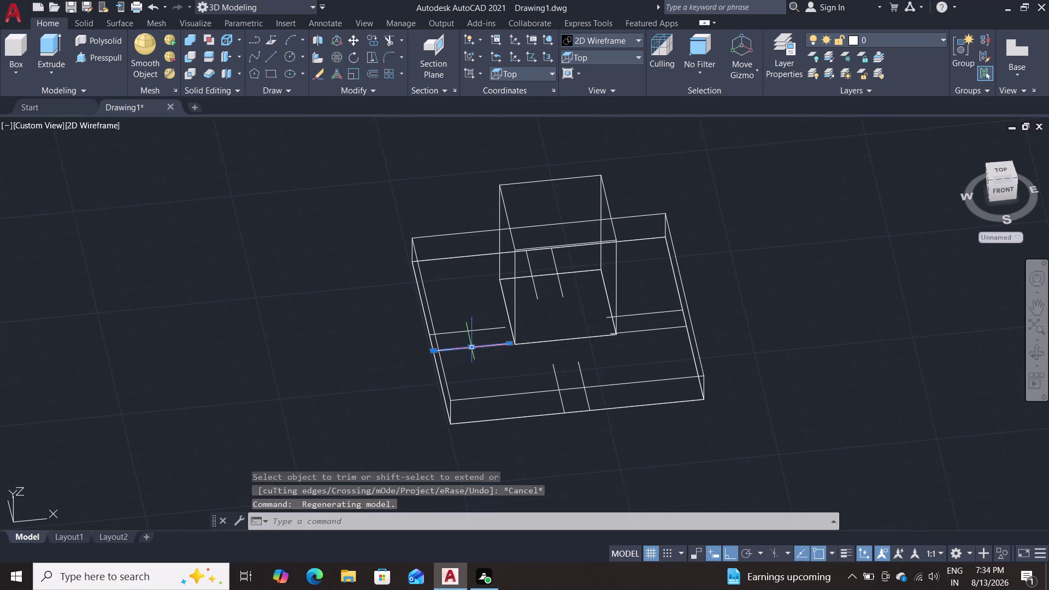
double_click(471, 329)
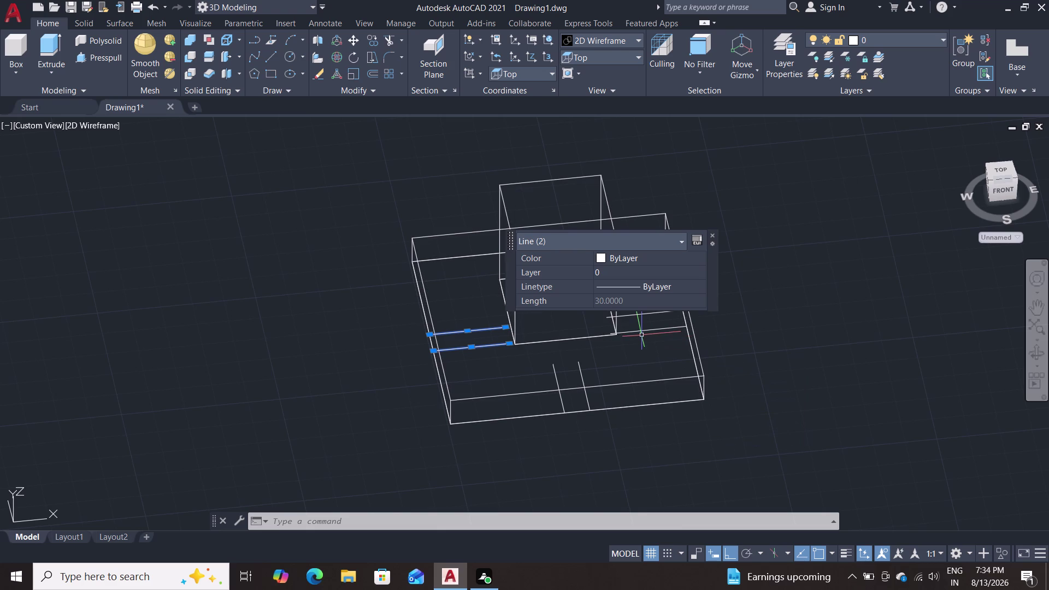
key(Escape)
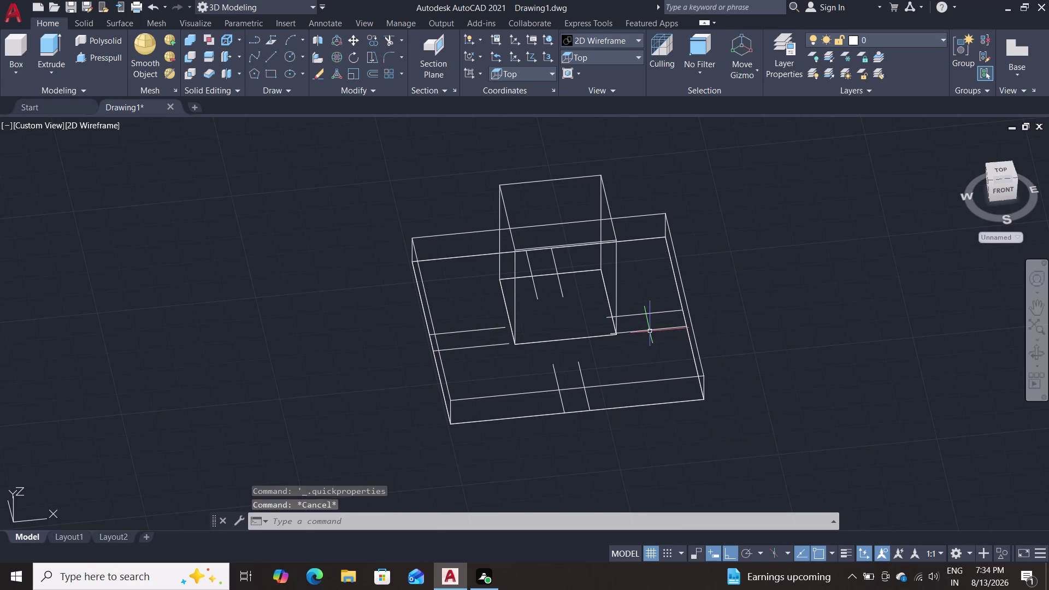
click(650, 331)
click(643, 316)
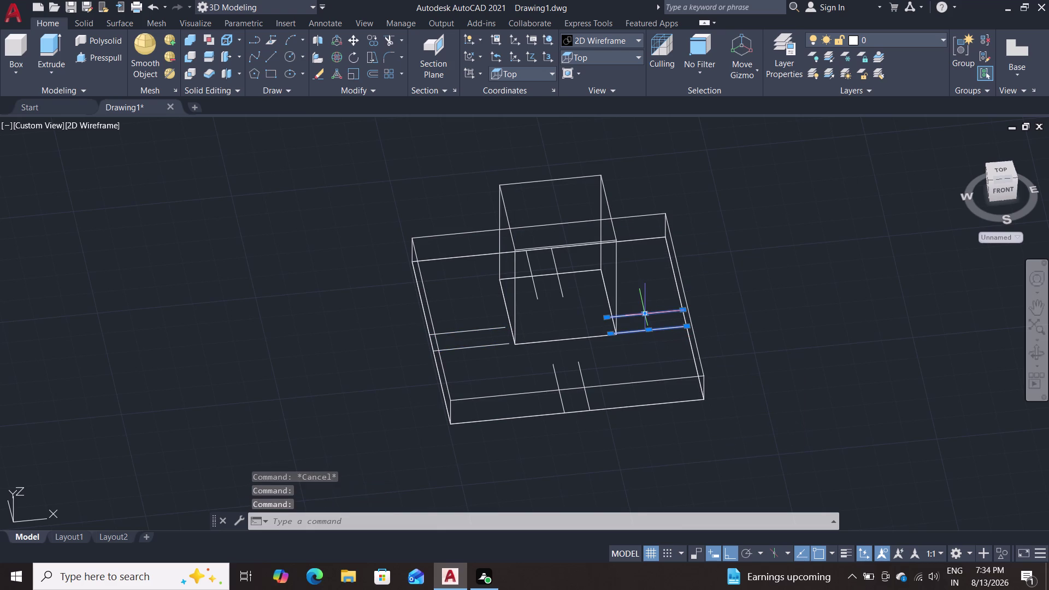
click(563, 290)
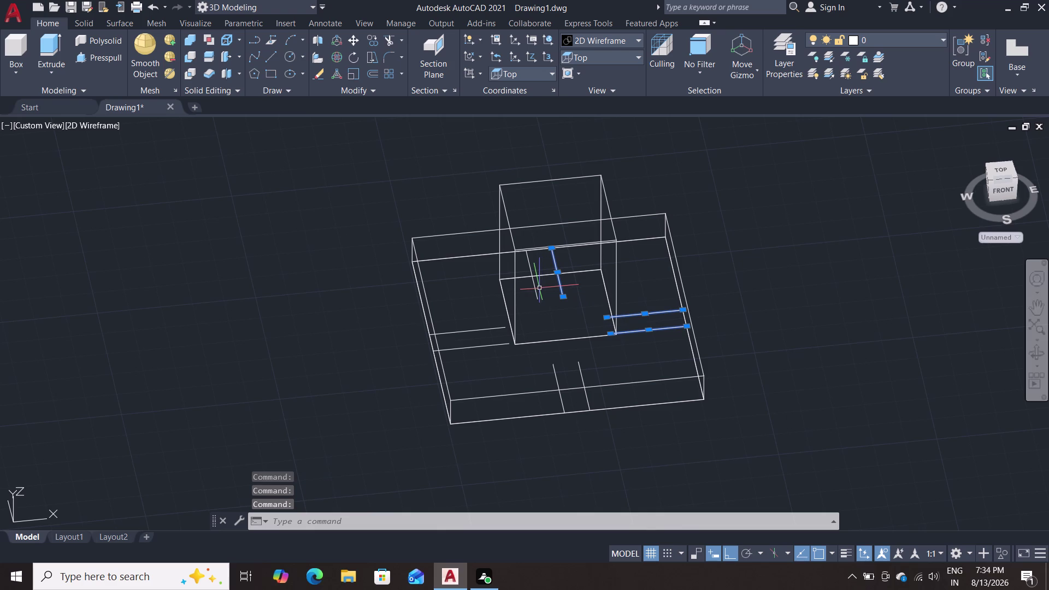
click(533, 288)
double_click(476, 331)
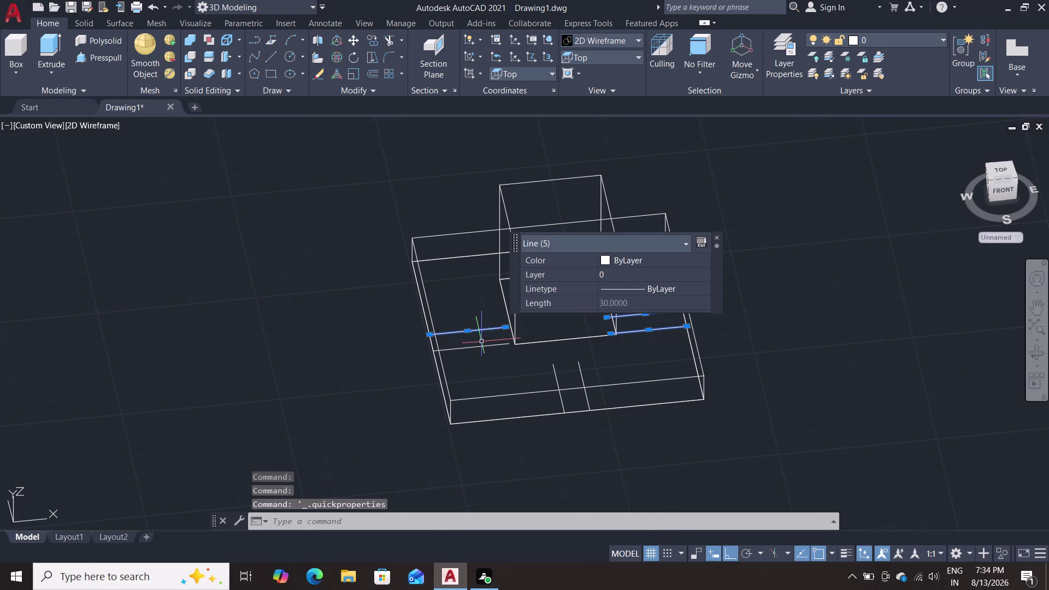
click(481, 348)
click(557, 384)
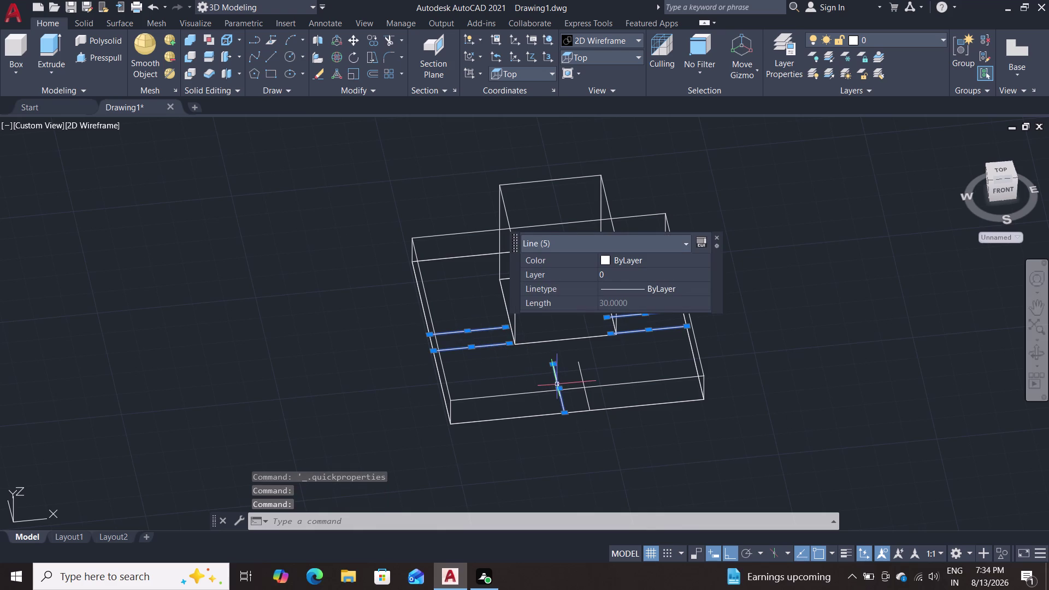
double_click(580, 375)
Move the selected rib lines 12 units up onto the slab's top face.
key(m)
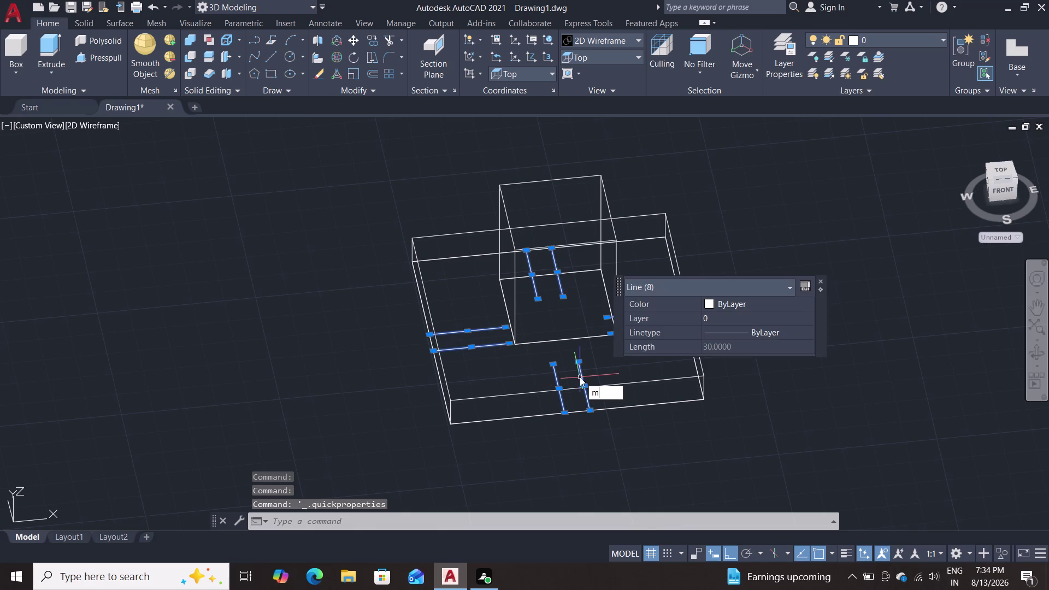
key(Return)
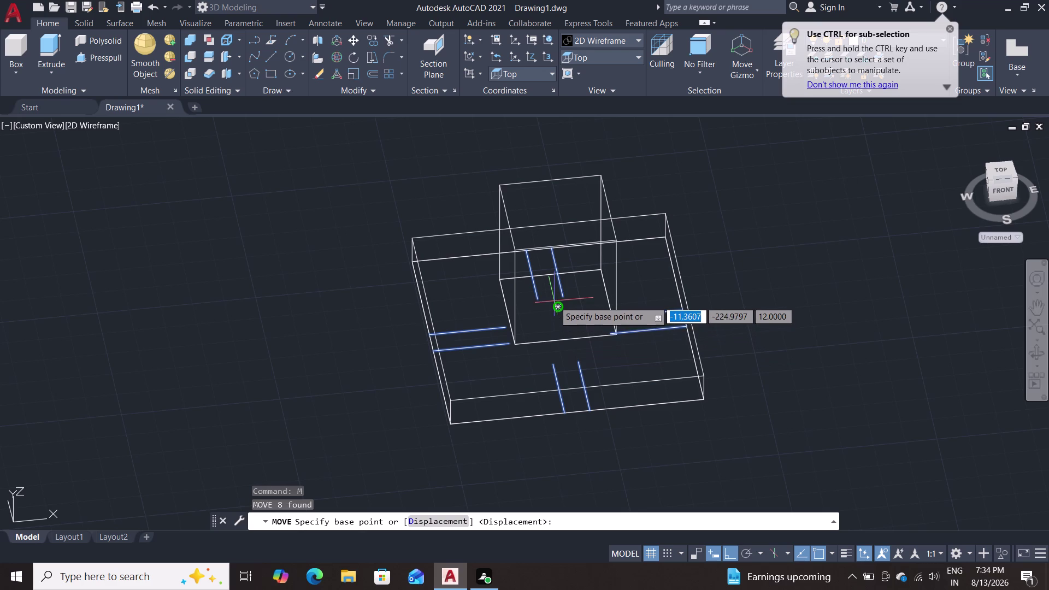
click(555, 306)
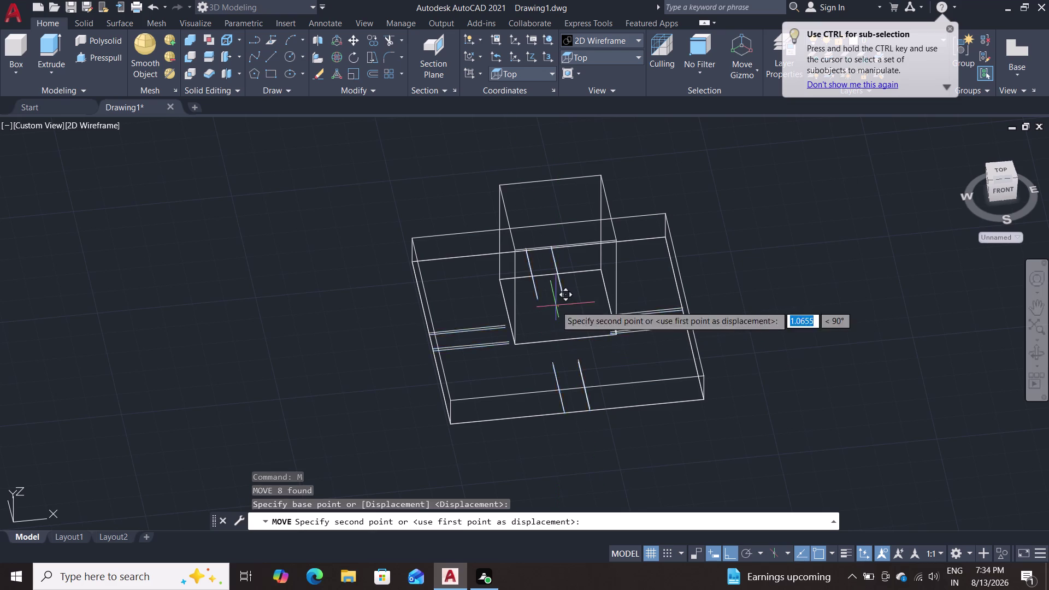
text(12)
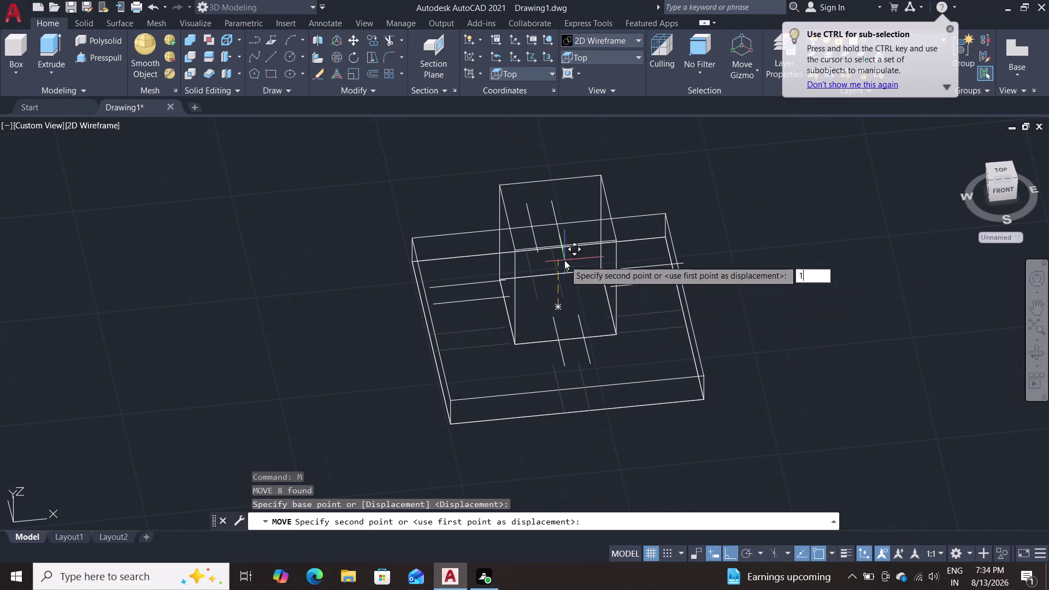
key(Return)
key(Escape)
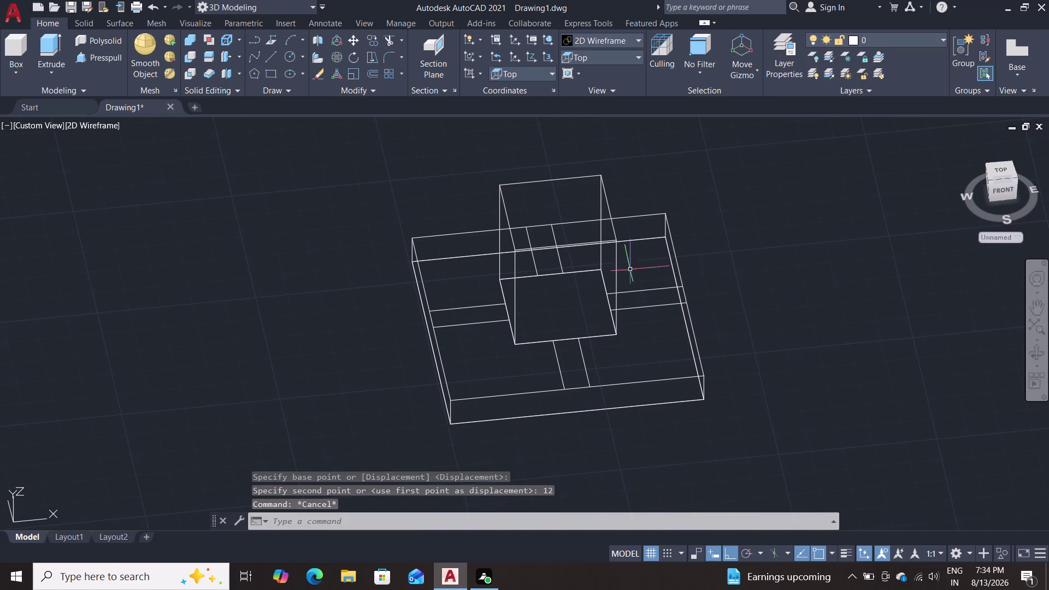
middle_drag(741, 237, 723, 330)
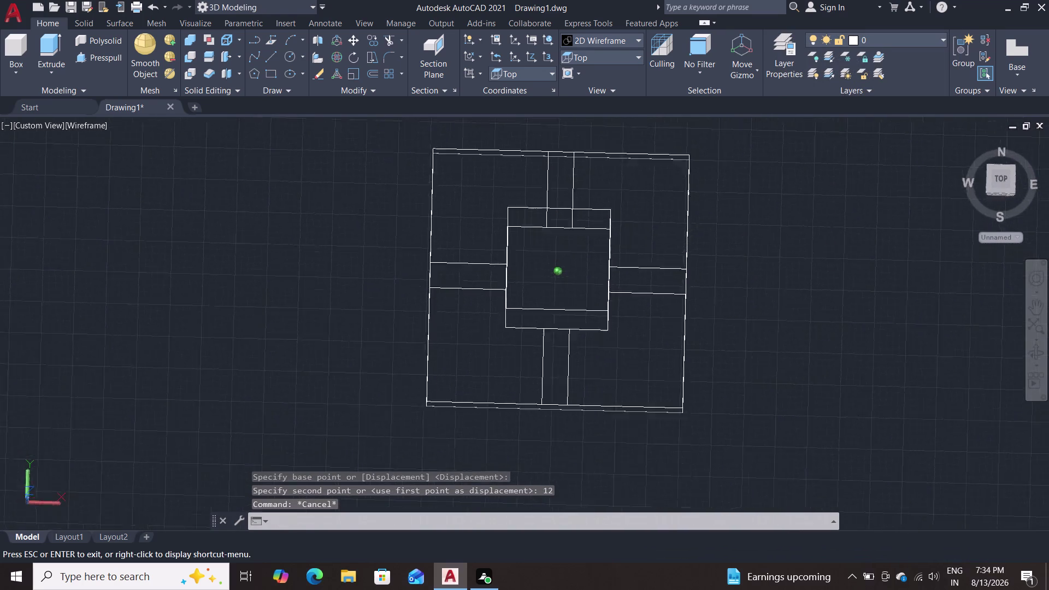
Press-pull the front rib area 48 units high.
middle_drag(724, 330, 723, 248)
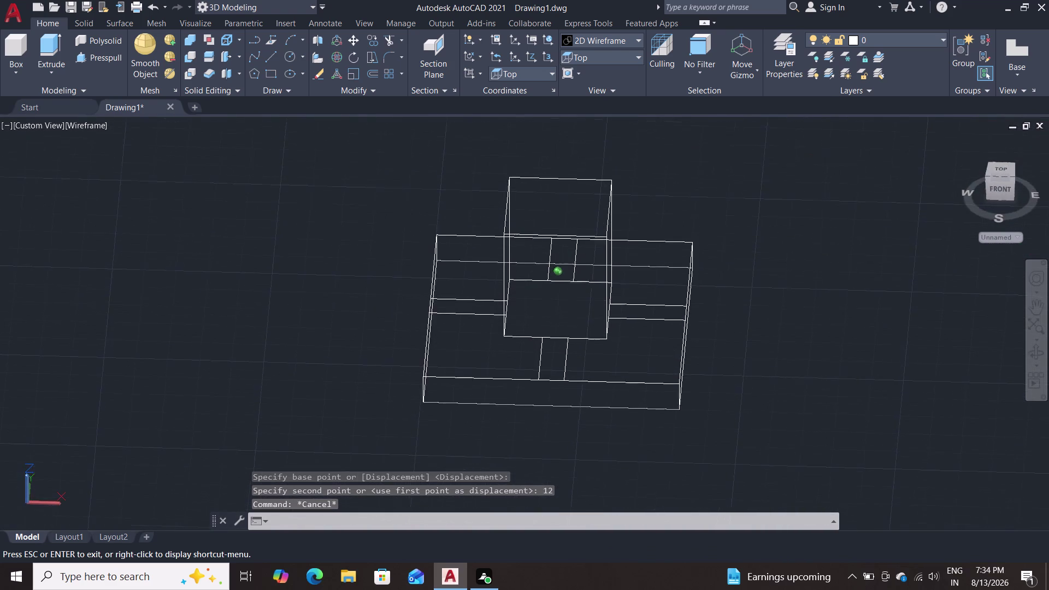
middle_drag(724, 248, 723, 251)
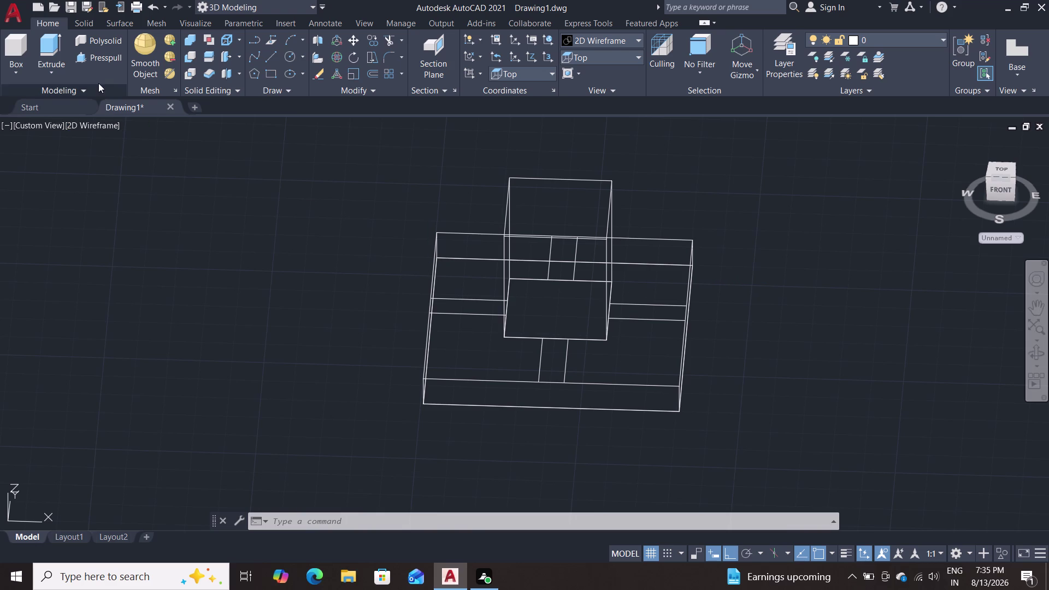
click(96, 62)
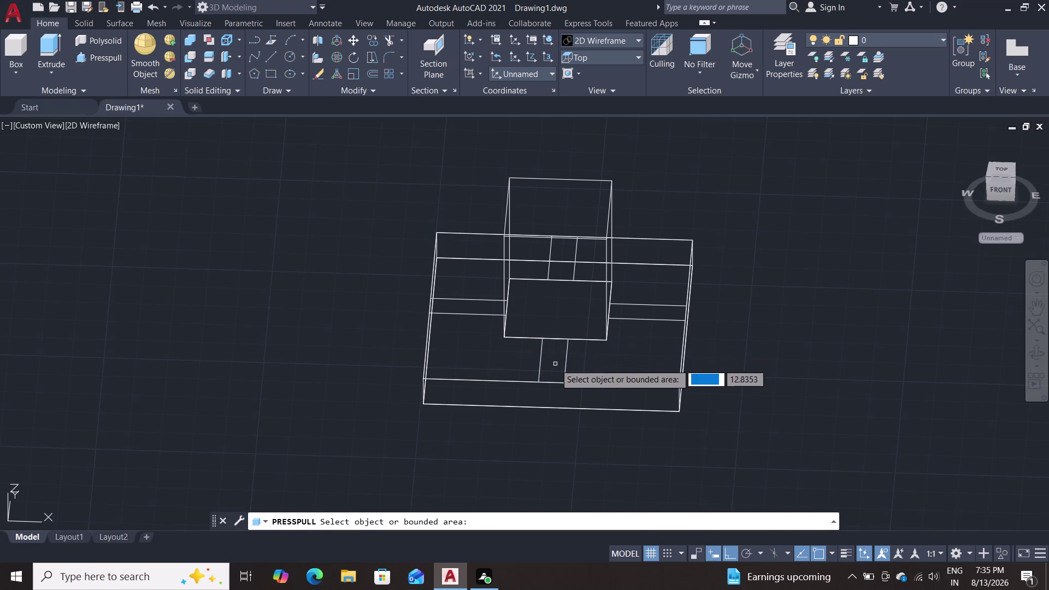
double_click(555, 364)
click(559, 355)
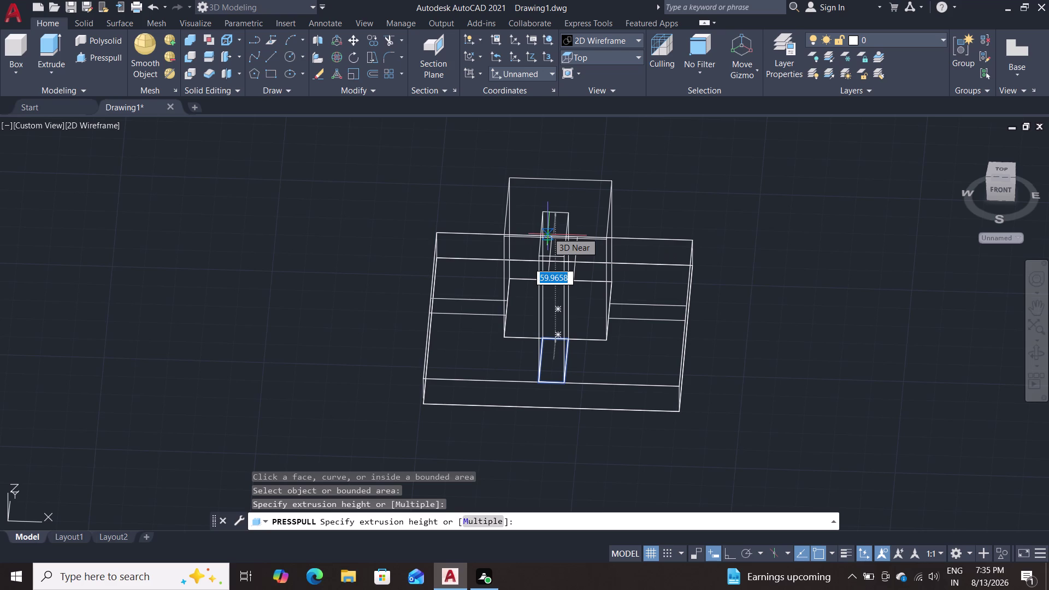
text(4)
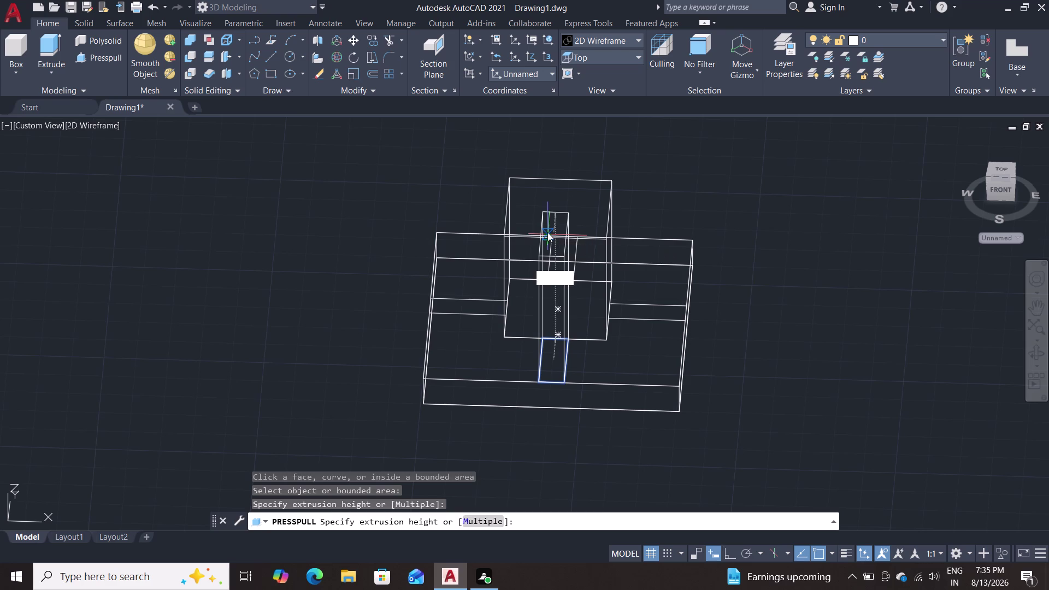
text(8)
key(Return)
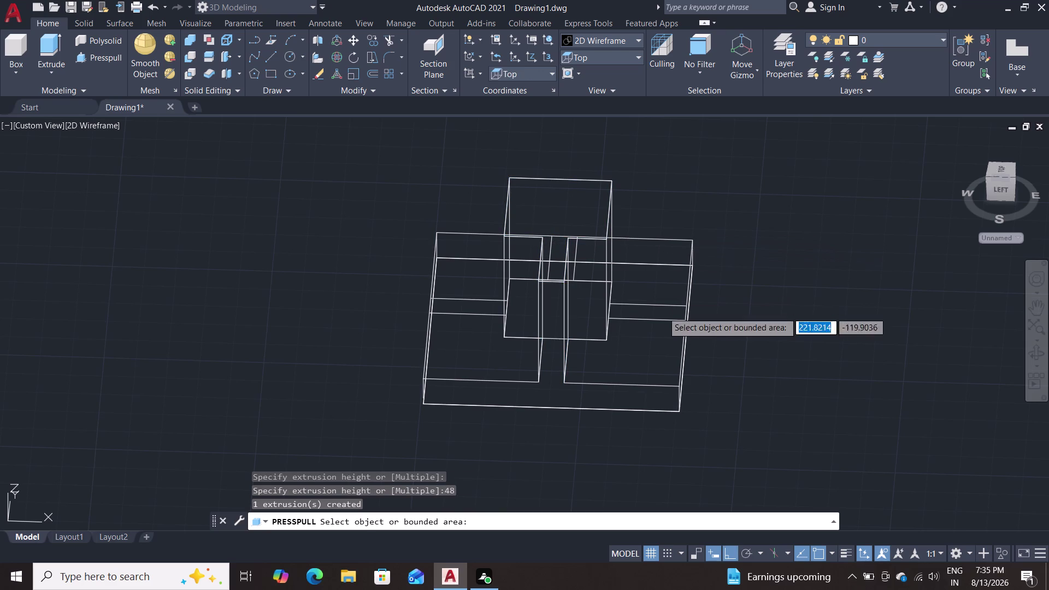
Raise the right and left rib outlines 48 units each.
click(656, 310)
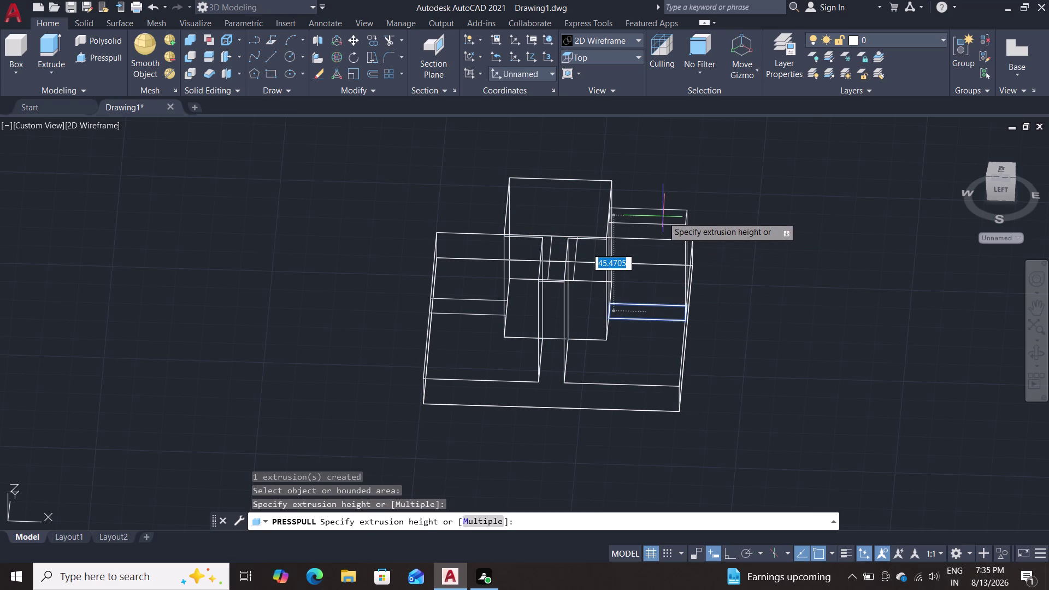
text(48)
key(Return)
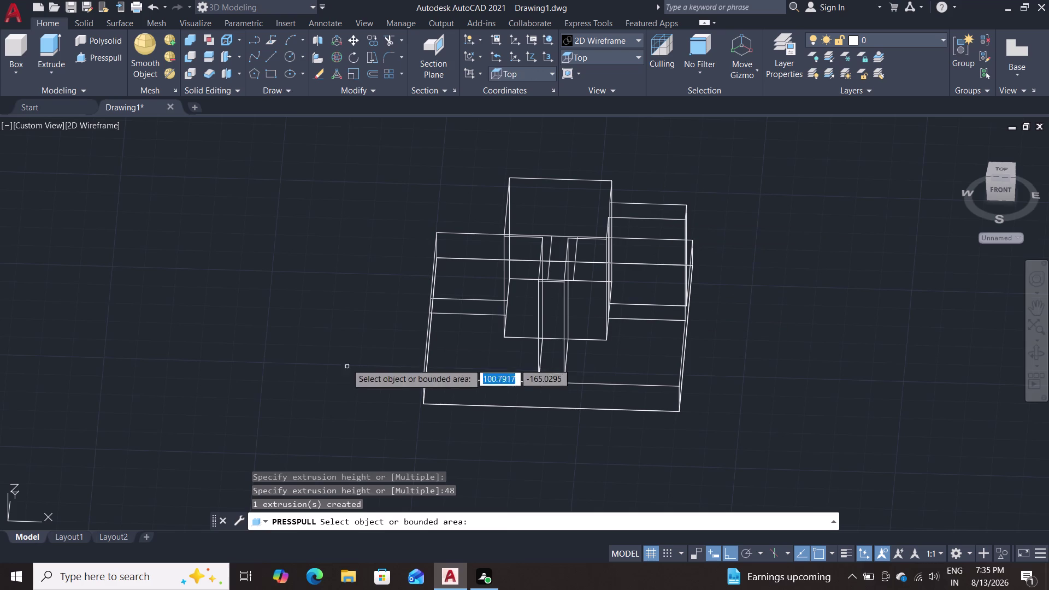
click(465, 307)
text(48)
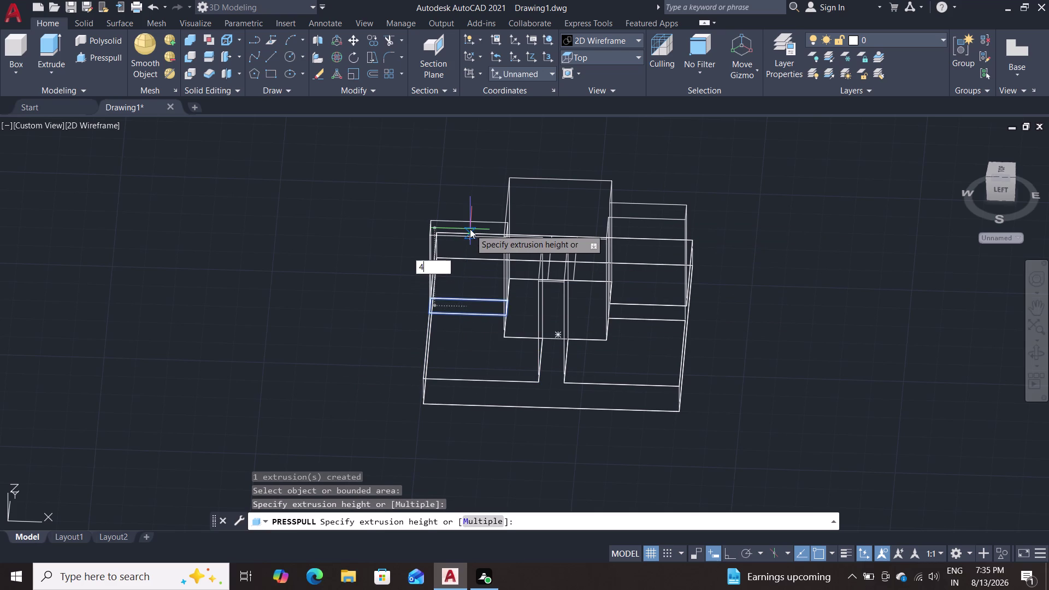
key(Return)
Inspect the raised walls and undo the mistaken front press-pull.
middle_drag(321, 258, 393, 351)
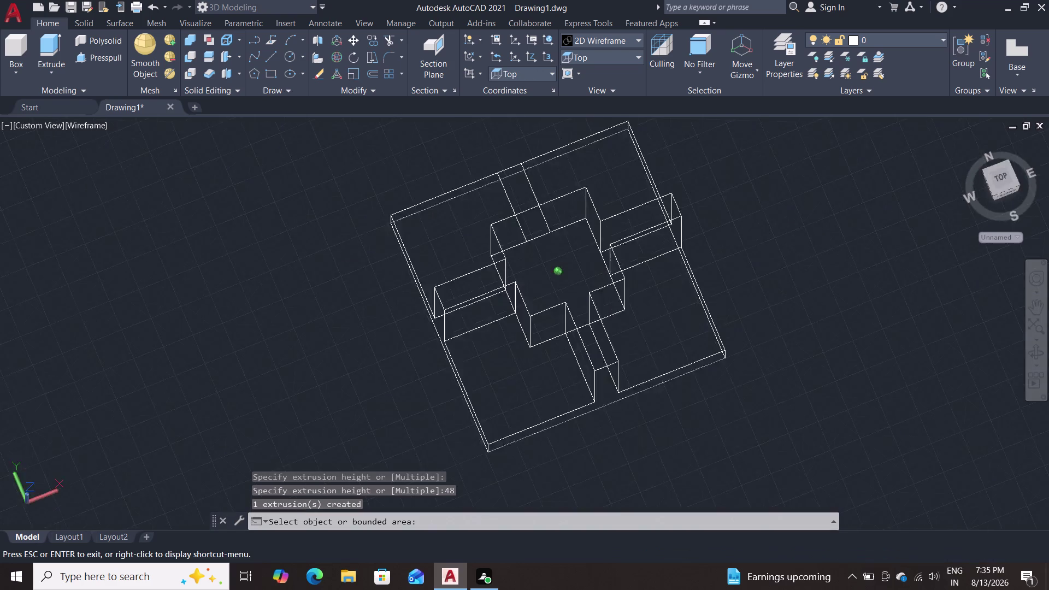
middle_drag(393, 351, 536, 270)
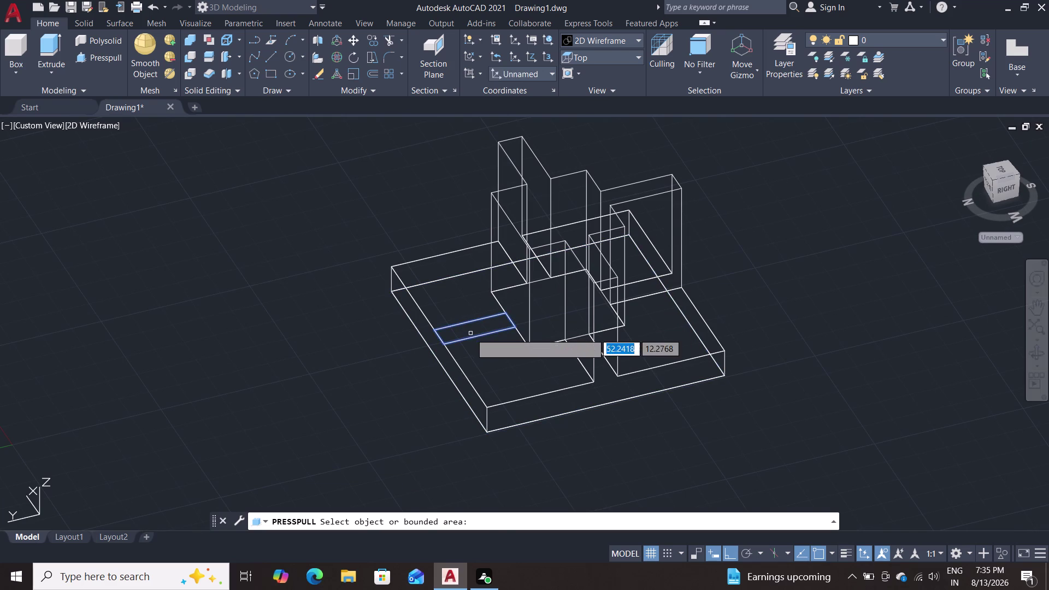
triple_click(473, 330)
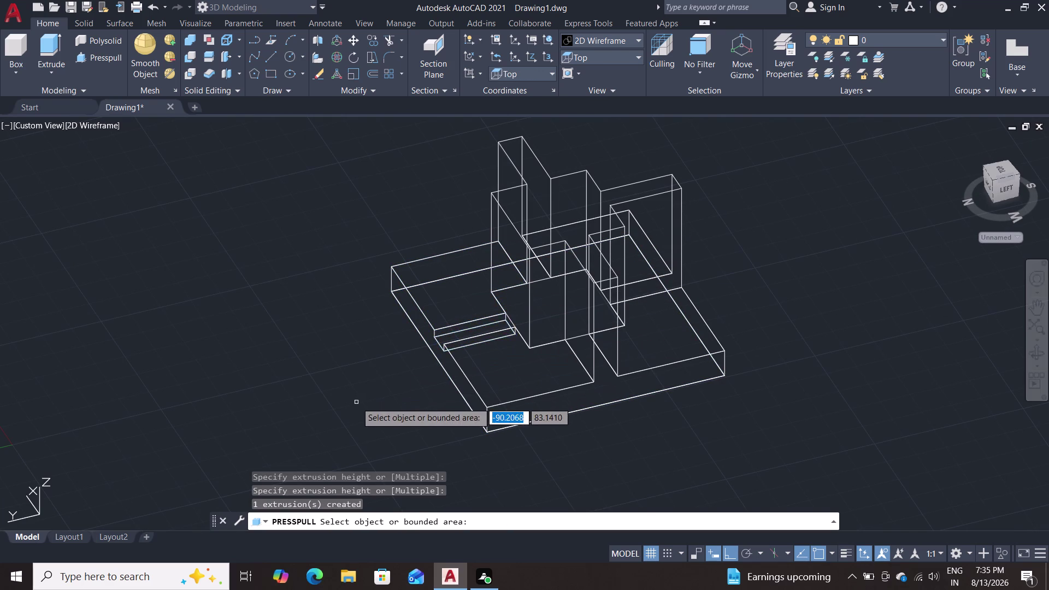
middle_drag(356, 402, 547, 338)
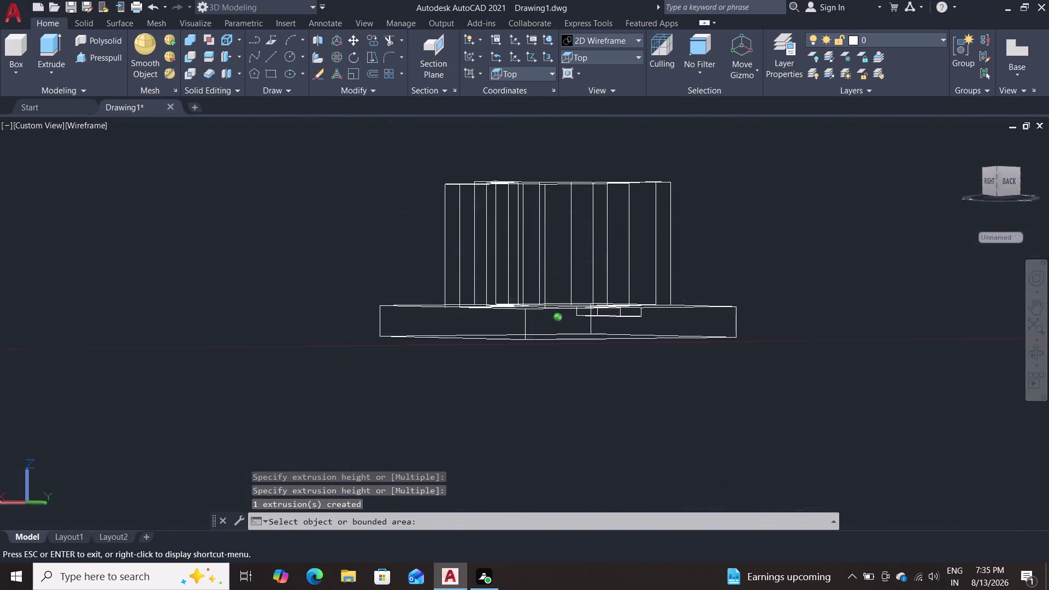
middle_drag(547, 337, 534, 366)
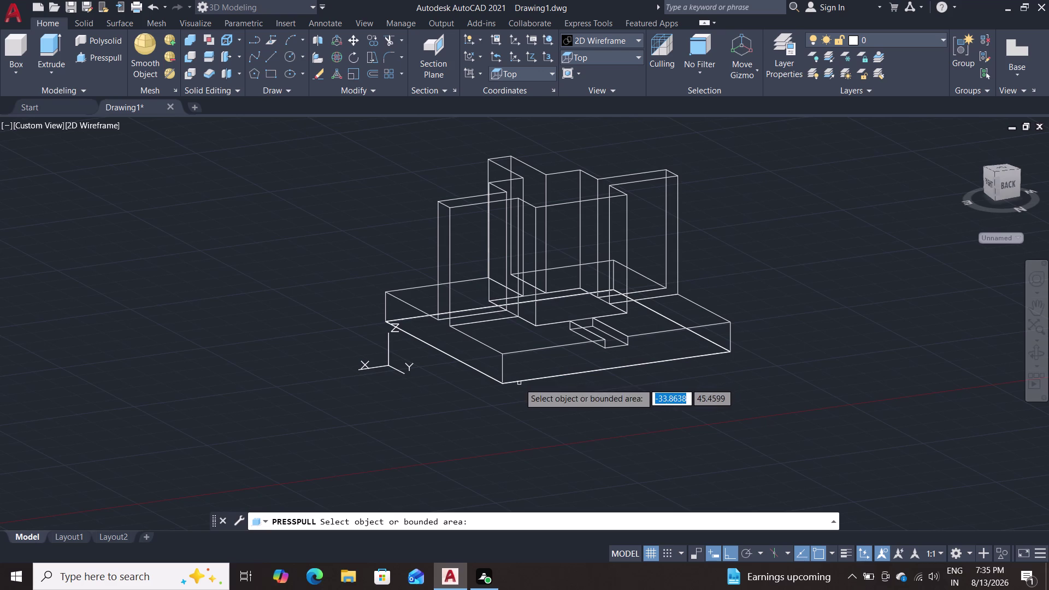
key(ctrl+z)
key(ctrl+z)
key(Escape)
key(Escape)
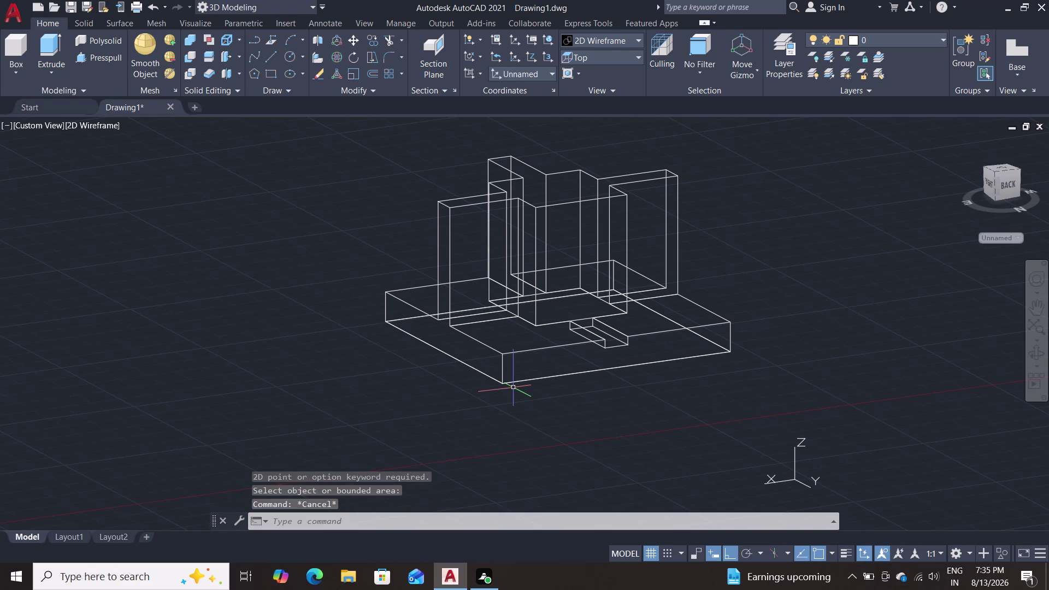
key(ctrl+z)
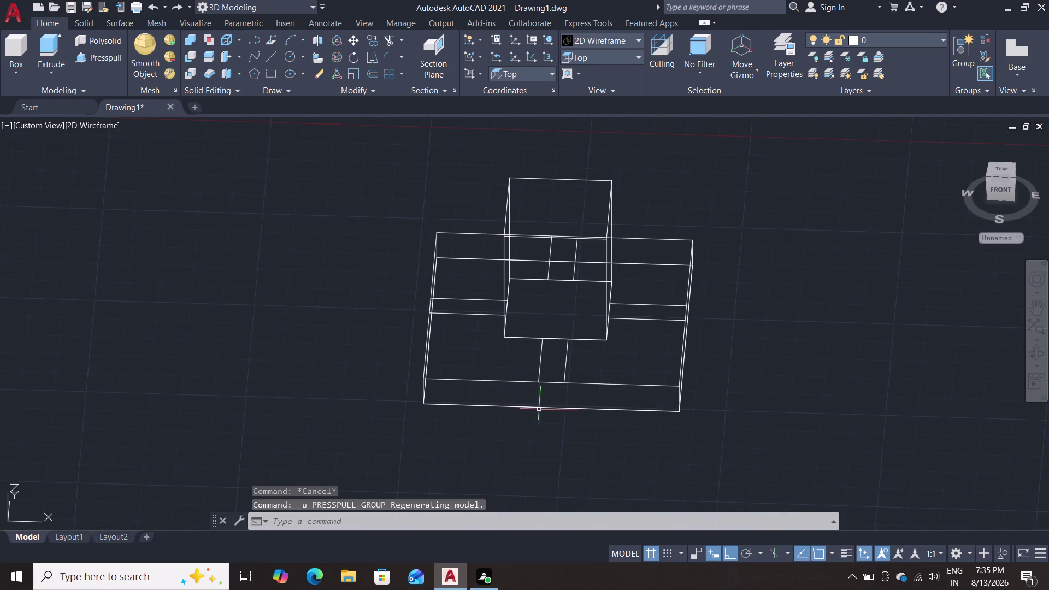
Press-pull the left rib outline and two narrow rib strips to 48 units.
click(85, 57)
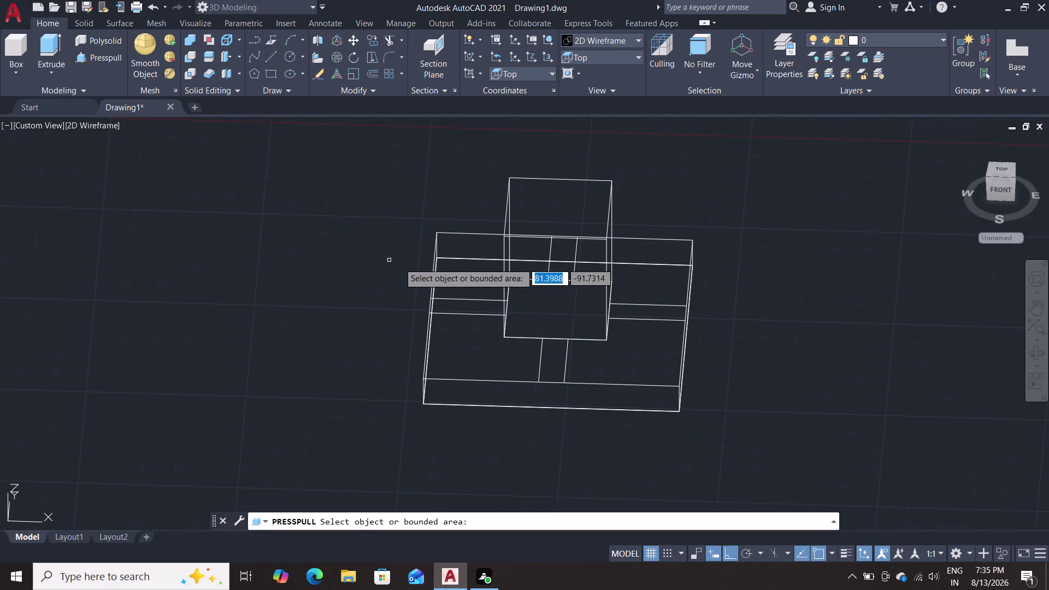
click(474, 309)
text(4)
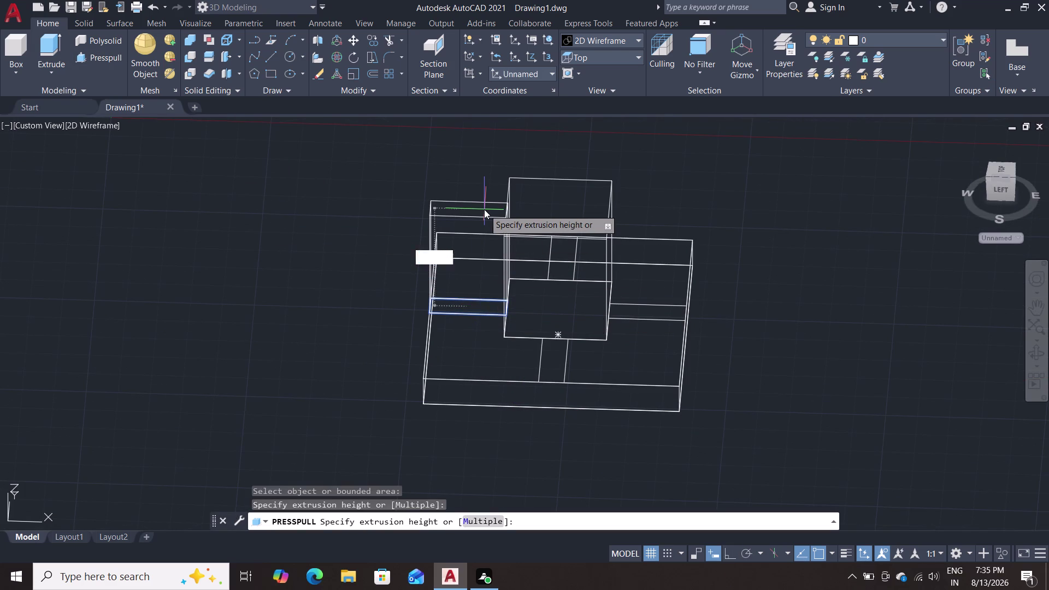
text(8)
key(Return)
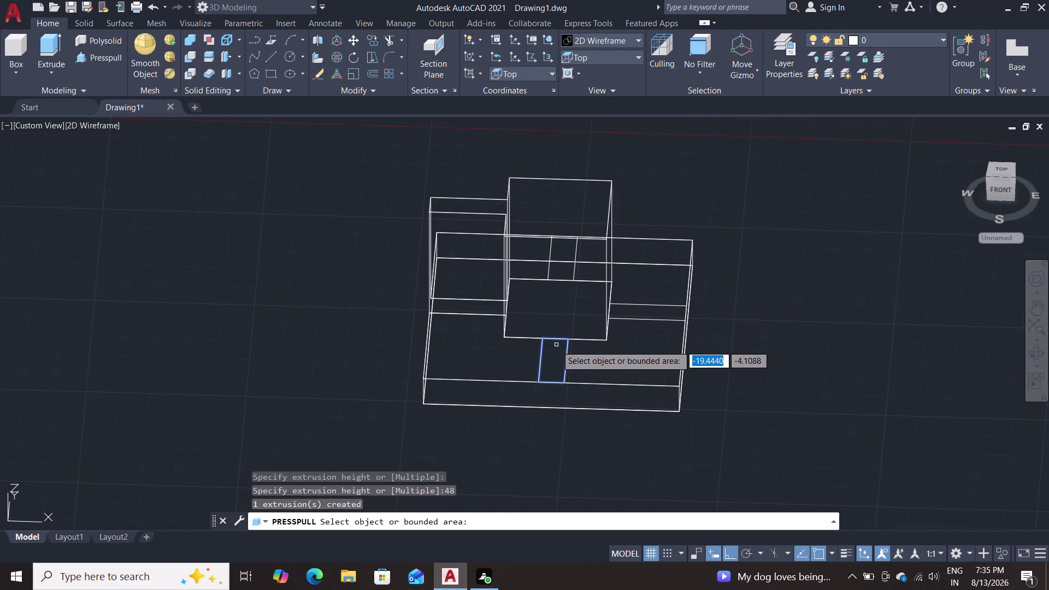
double_click(550, 355)
text(48)
key(Return)
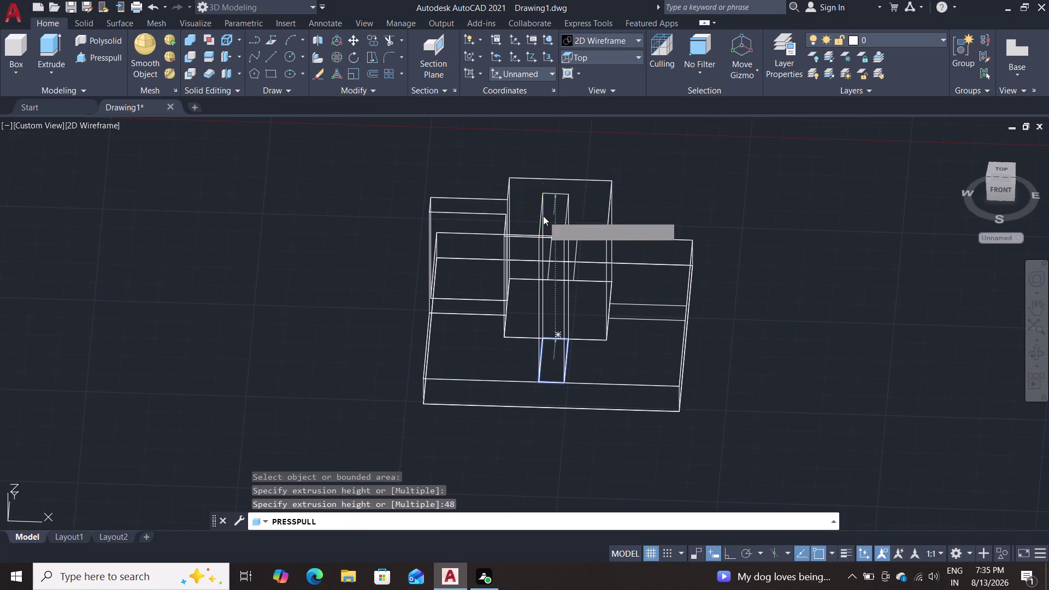
double_click(669, 316)
text(48)
key(Return)
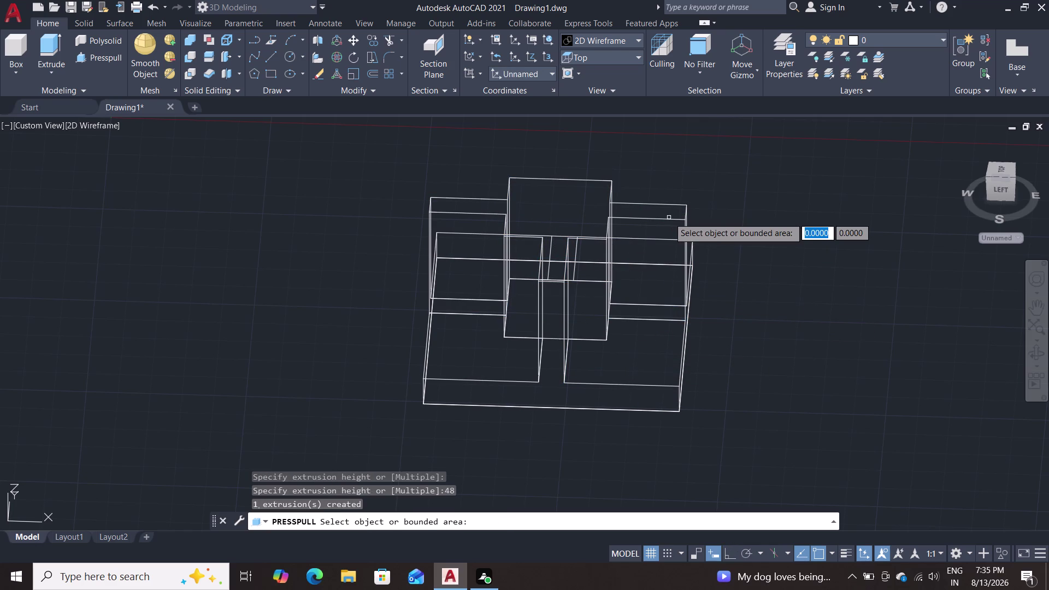
Press-pull the final narrow rib strip 48 units, then apply the Shades of Gray style.
middle_drag(750, 308, 497, 348)
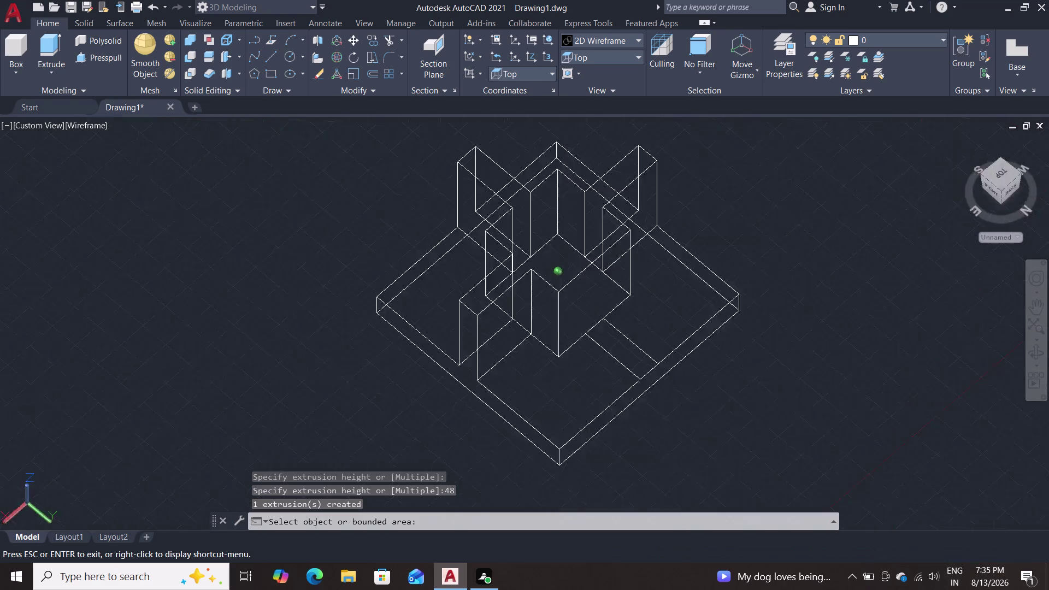
middle_drag(497, 348, 447, 324)
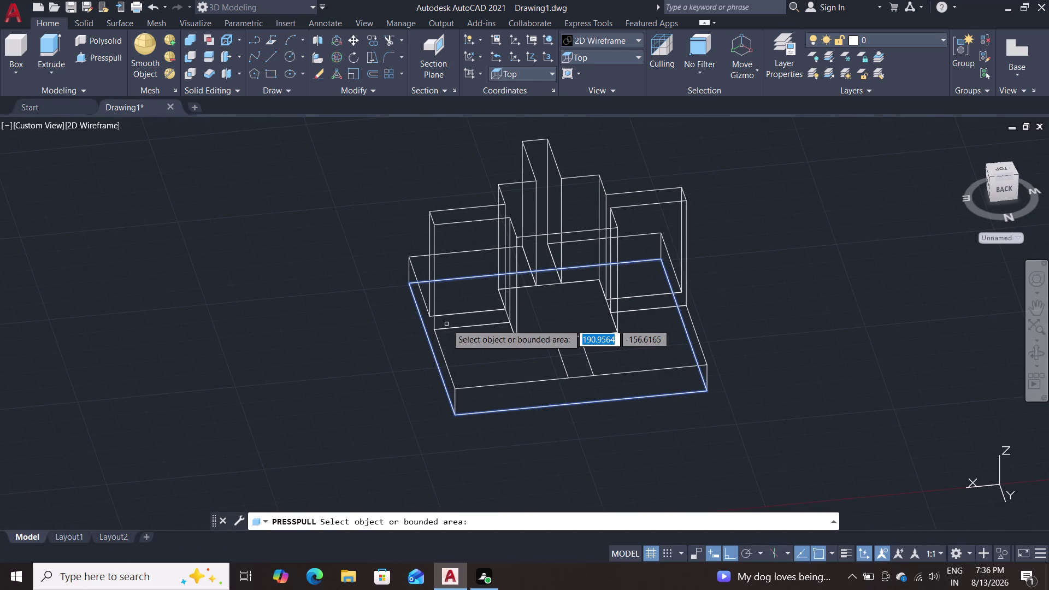
click(575, 361)
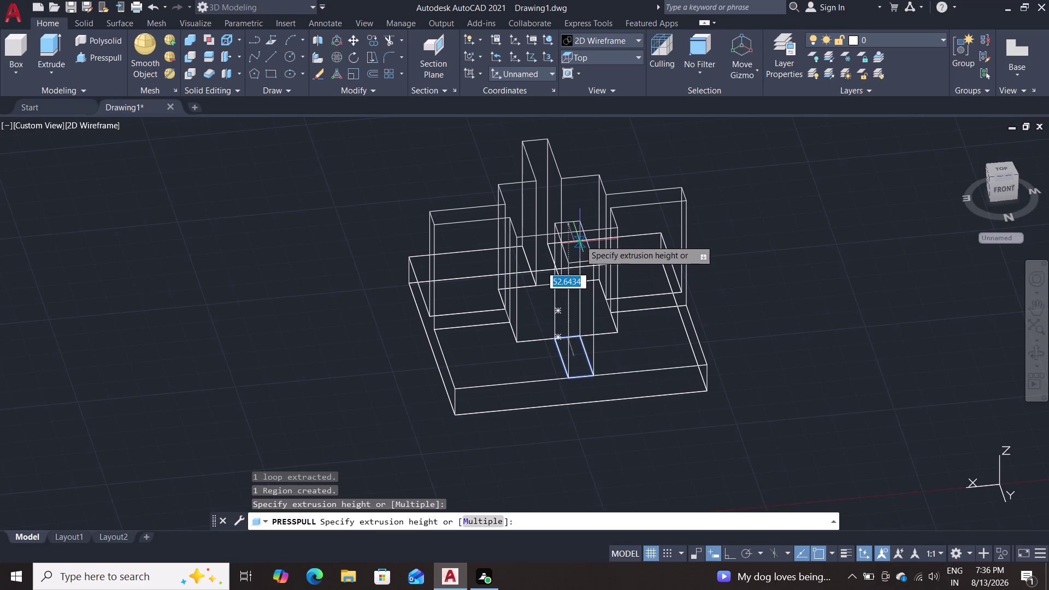
text(48)
key(Return)
key(Escape)
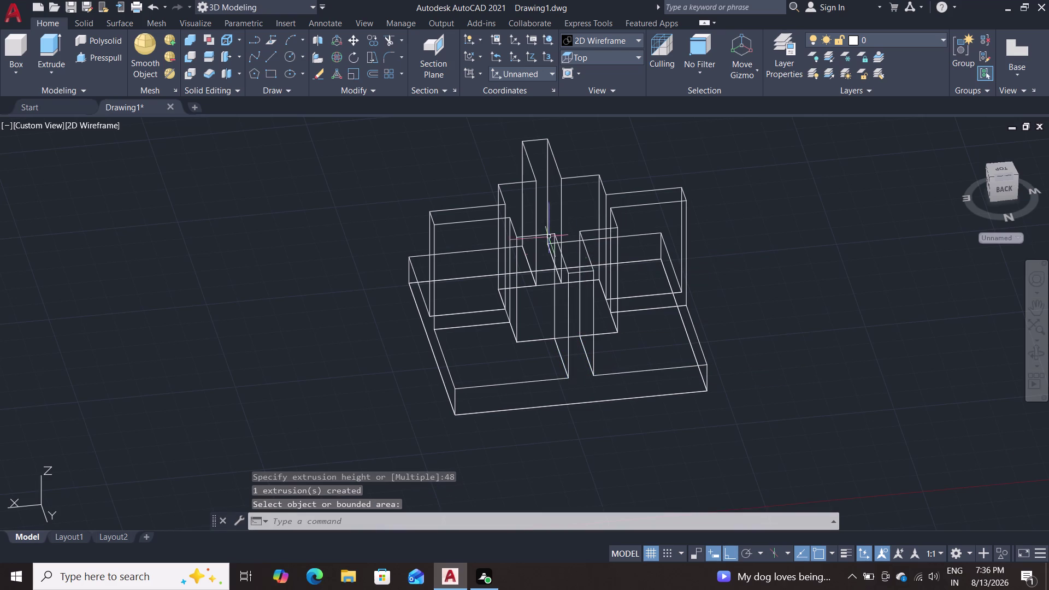
click(623, 38)
click(702, 120)
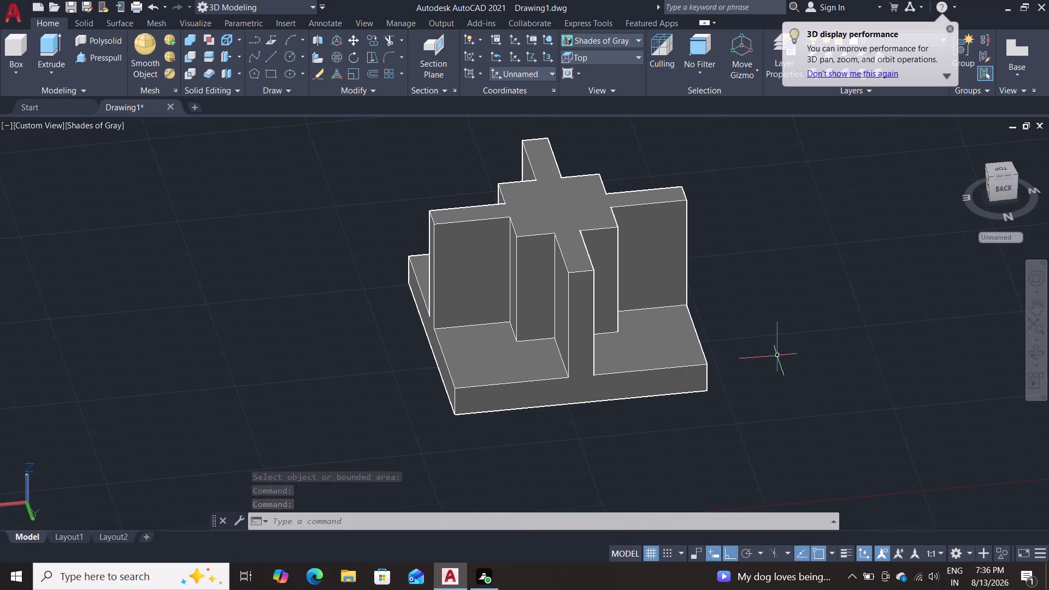
From a lower front view, start a LINE command with L, then cancel it.
middle_drag(804, 354, 701, 320)
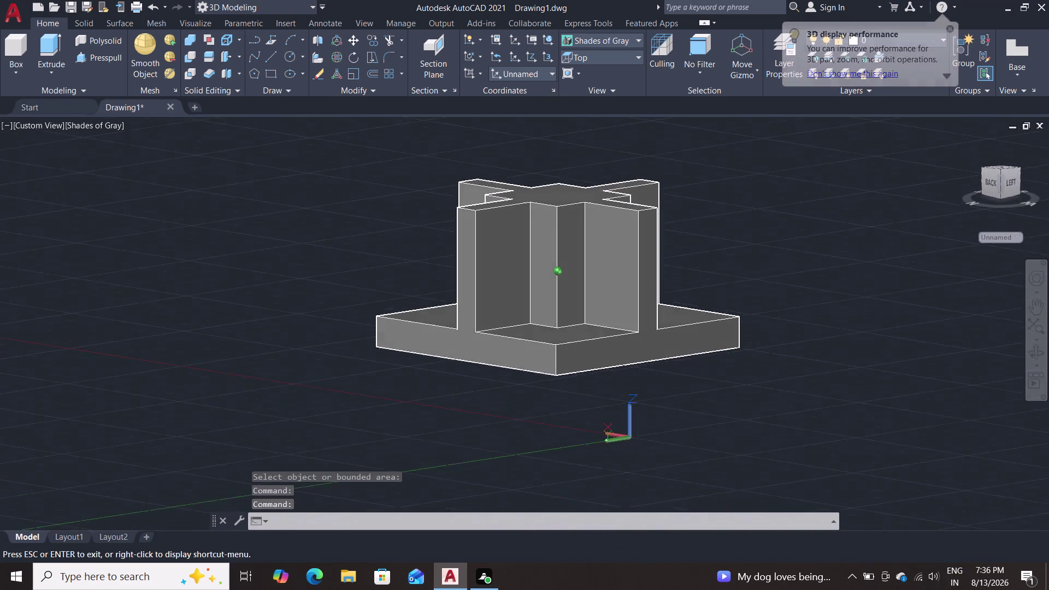
middle_drag(701, 321, 685, 321)
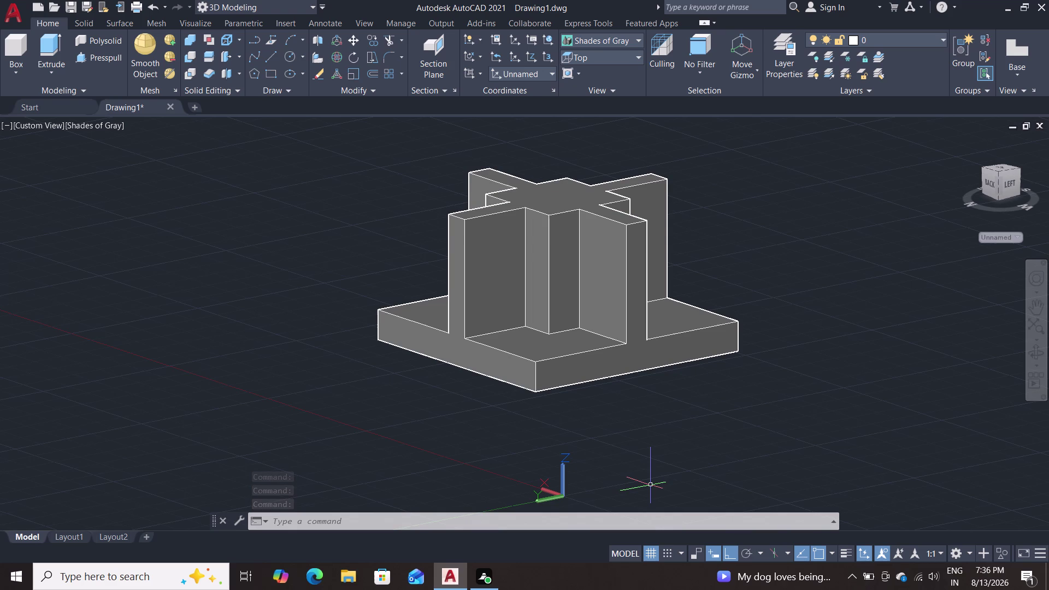
key(l)
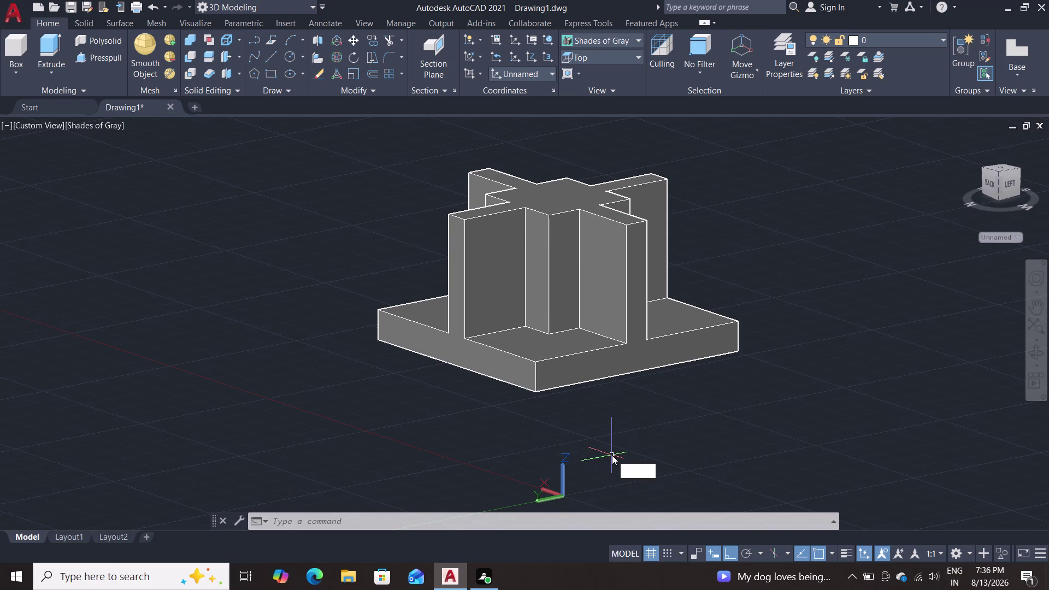
key(Return)
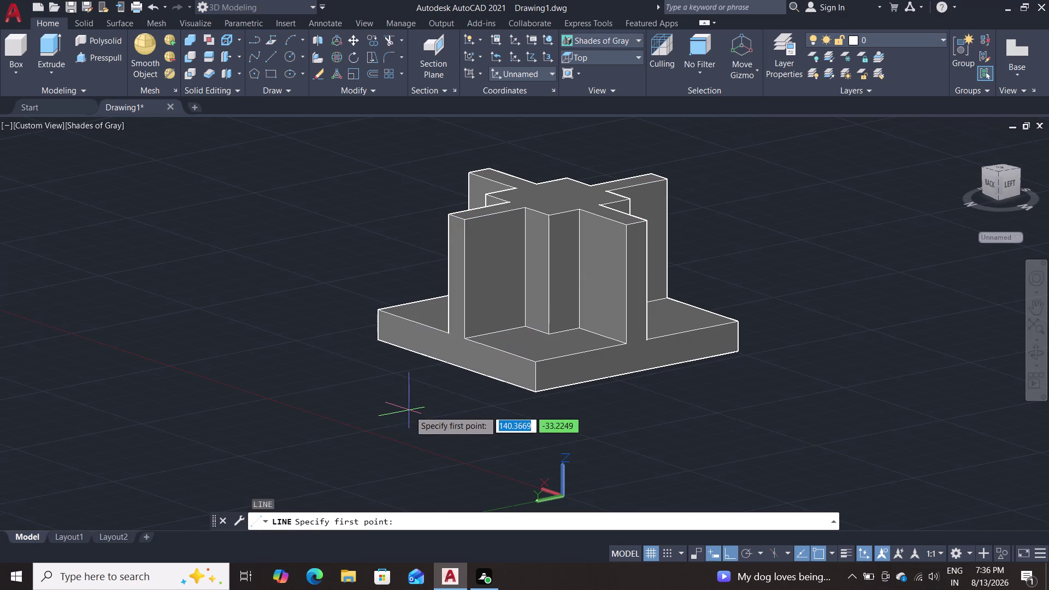
key(Escape)
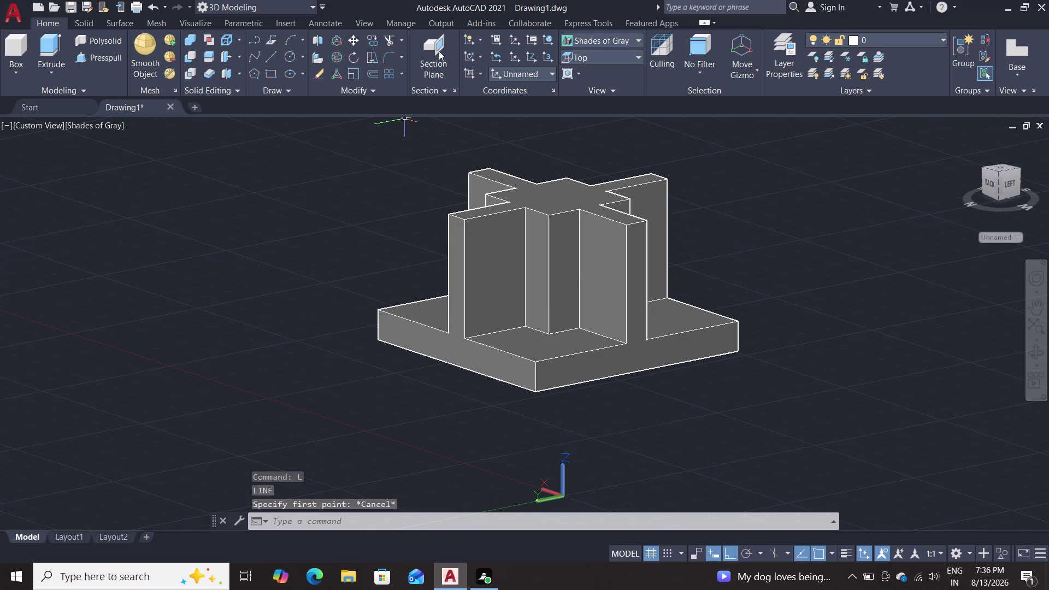
Switch to 2D Wireframe and back to Shades of Gray, then restart LINE.
click(619, 39)
click(585, 69)
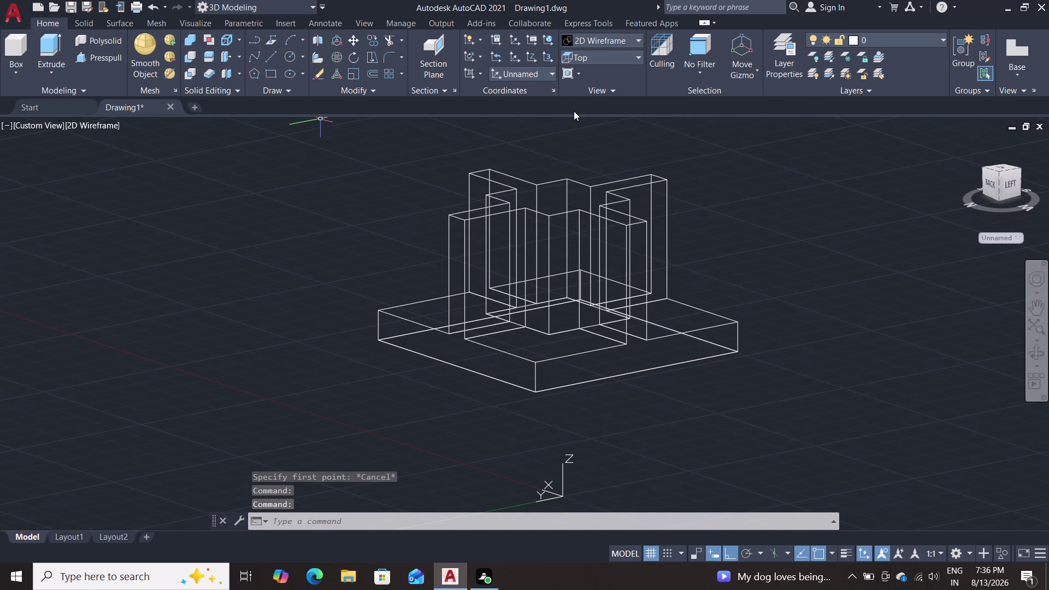
click(611, 35)
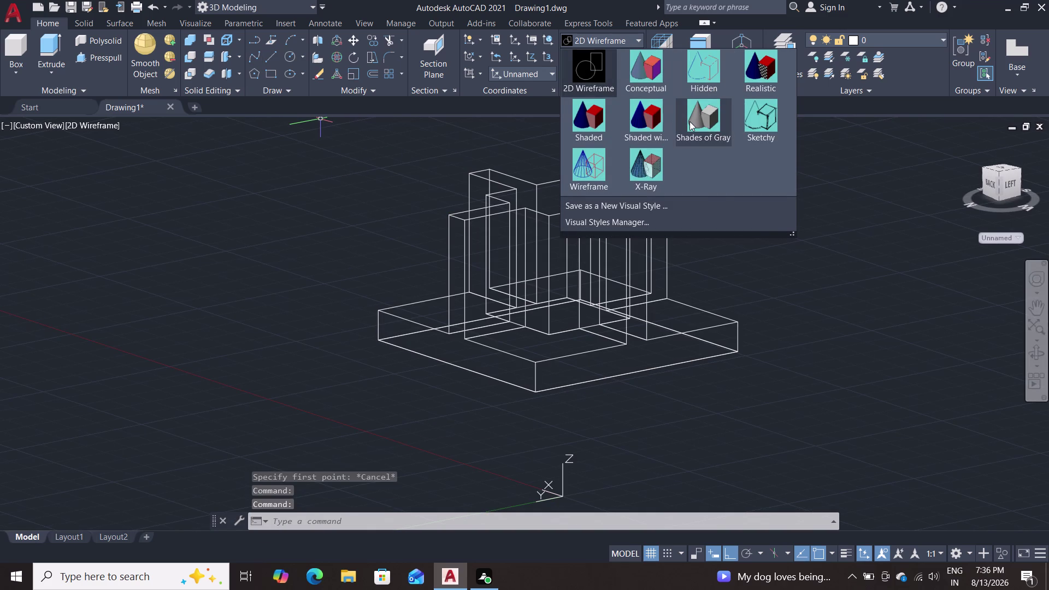
double_click(690, 121)
key(l)
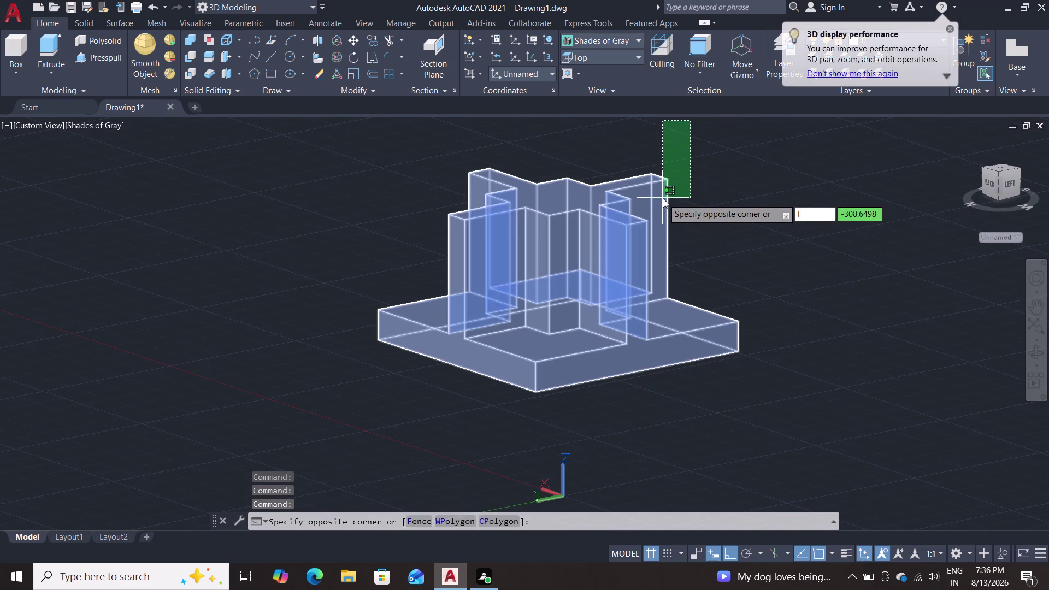
key(Return)
key(Escape)
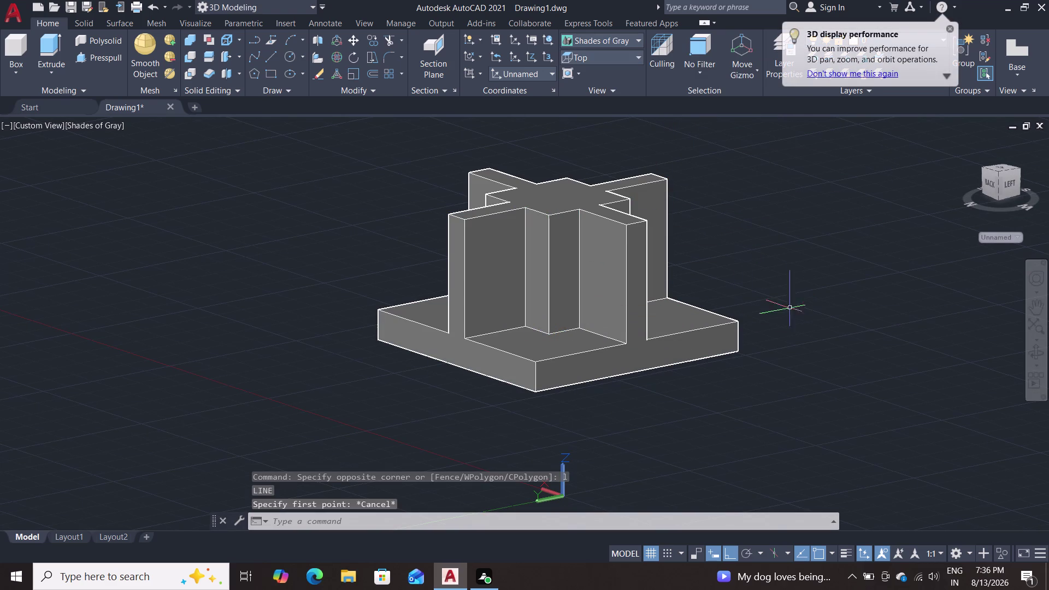
Draw a trial brace line, then cancel it and undo it completely.
key(l)
key(Return)
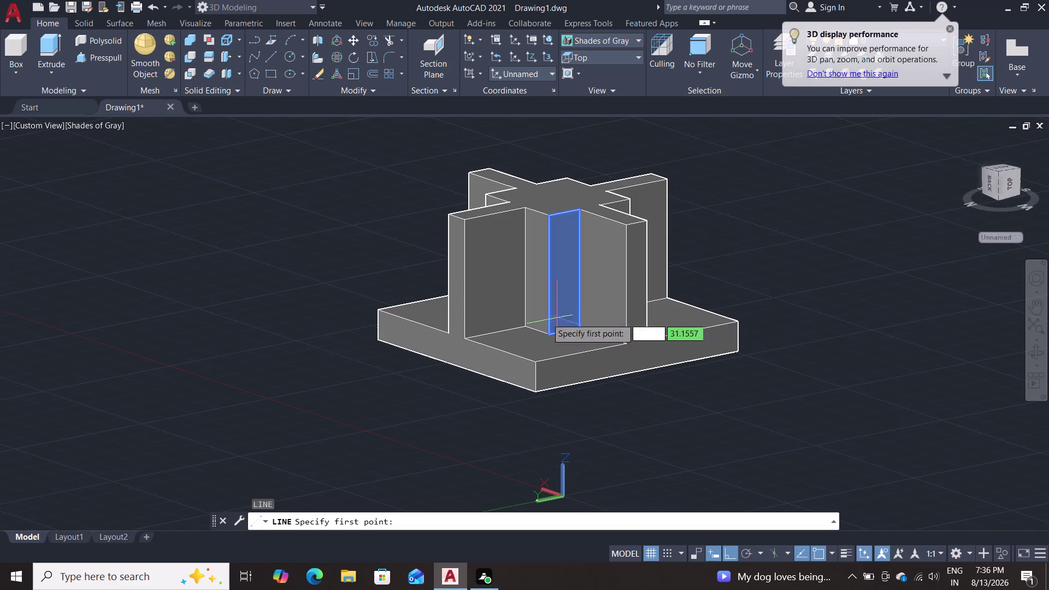
click(526, 324)
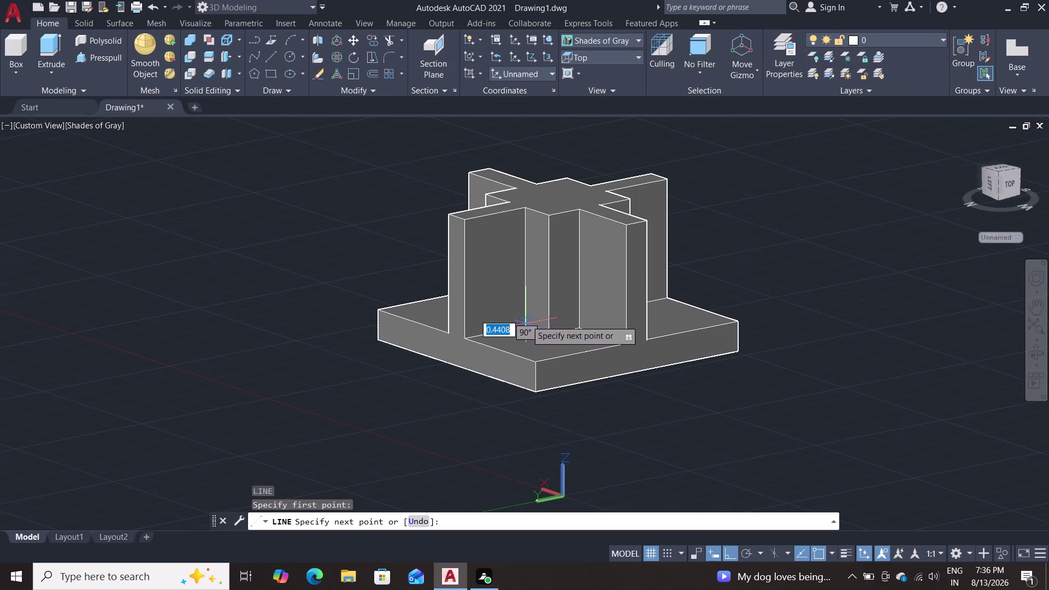
click(528, 205)
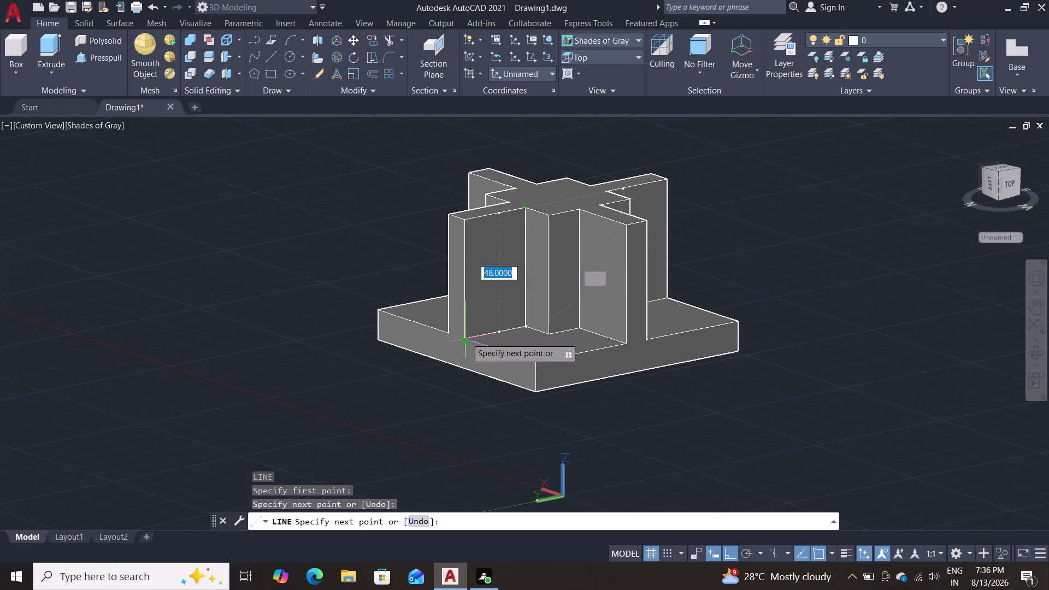
scroll(up, 3)
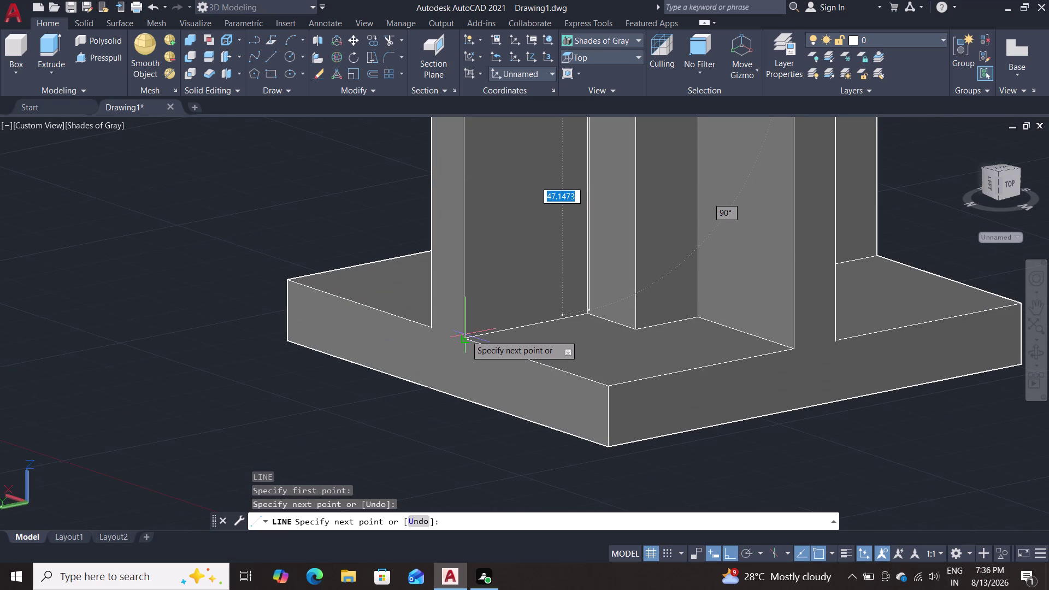
click(465, 340)
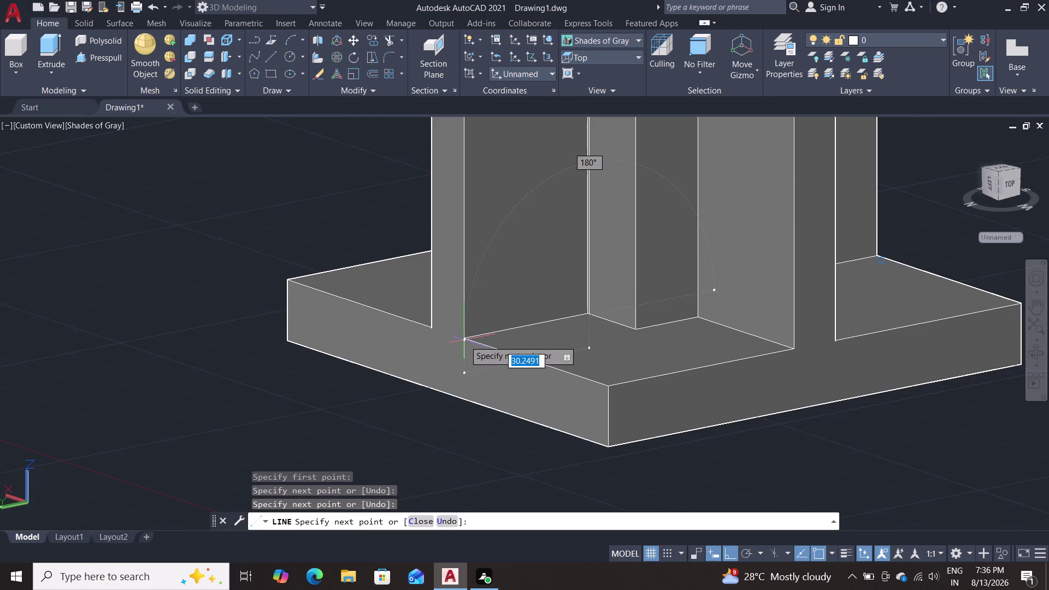
key(ctrl+z)
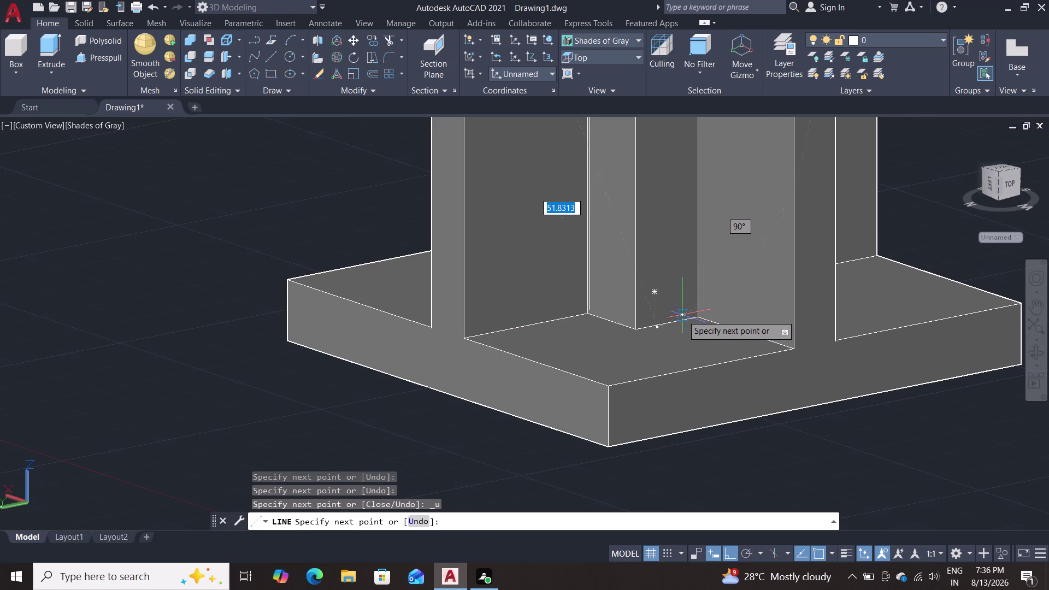
key(Escape)
key(Escape)
key(ctrl+z)
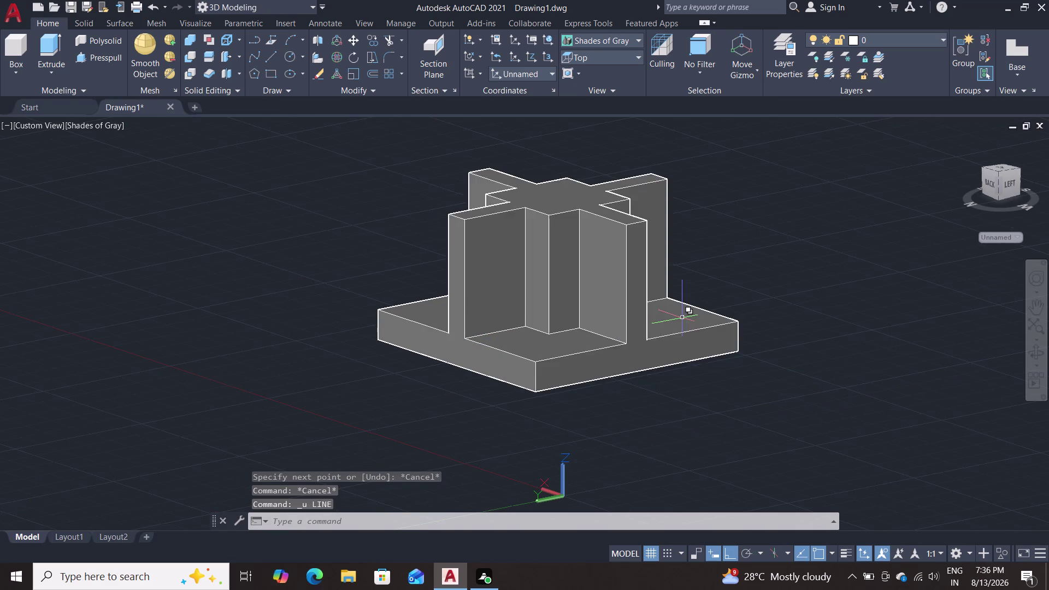
Re-center the model and switch the visual style to 2D Wireframe.
scroll(up, 3)
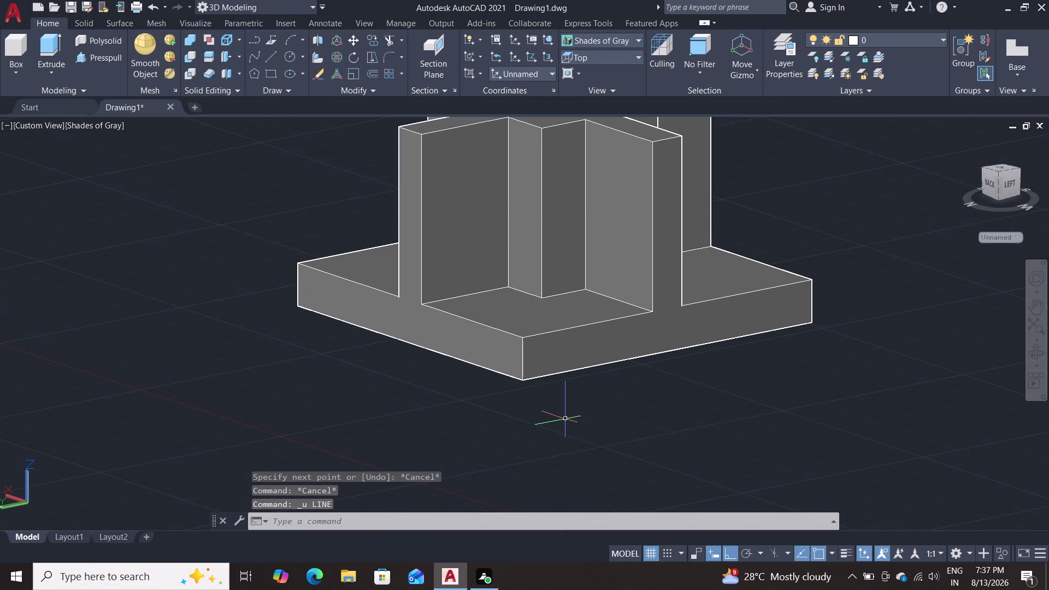
middle_drag(421, 323, 362, 396)
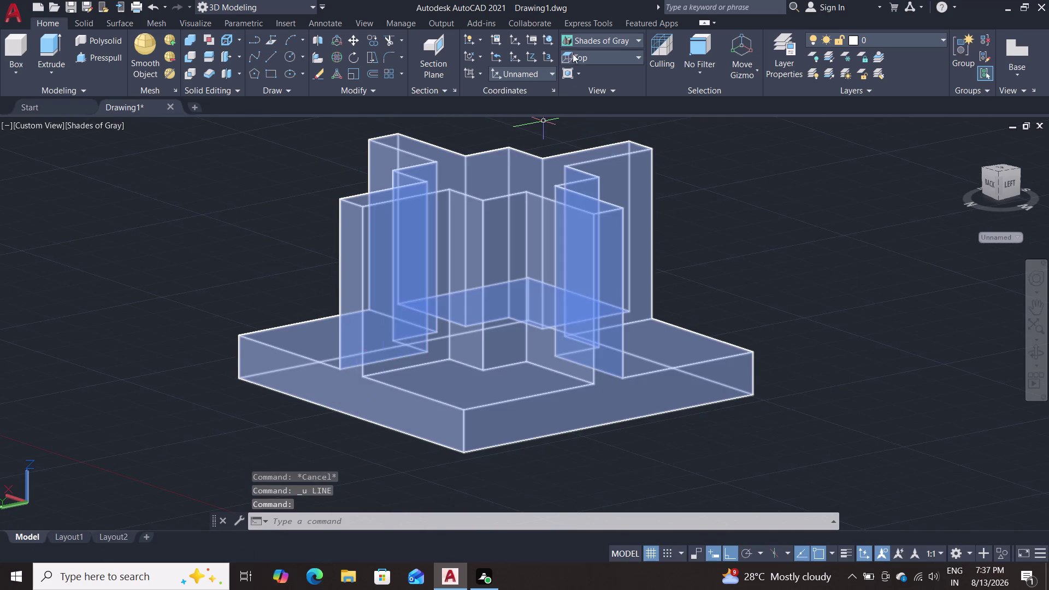
click(596, 40)
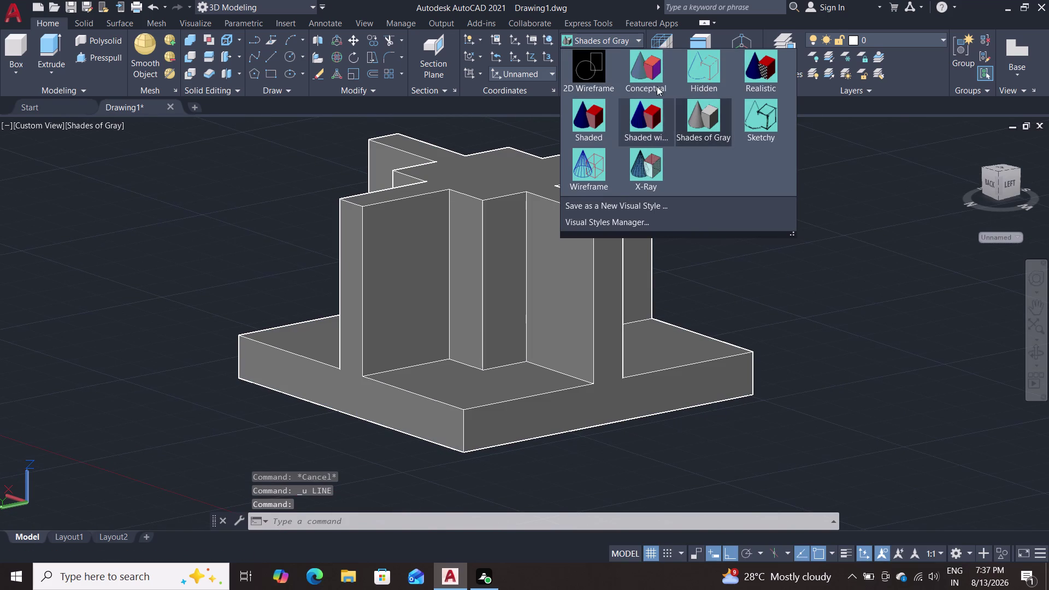
double_click(606, 67)
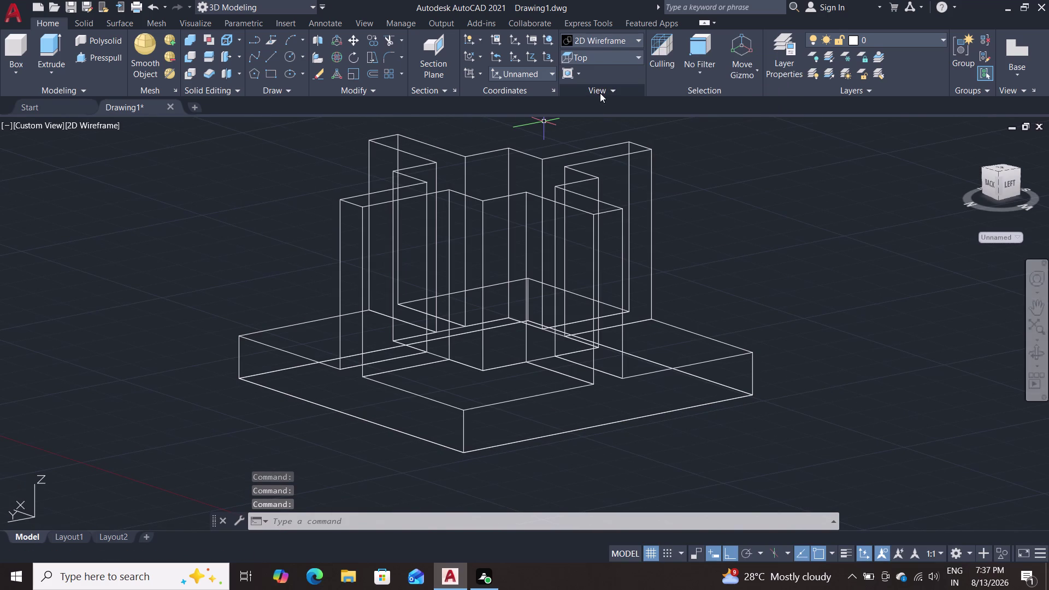
key(l)
key(Return)
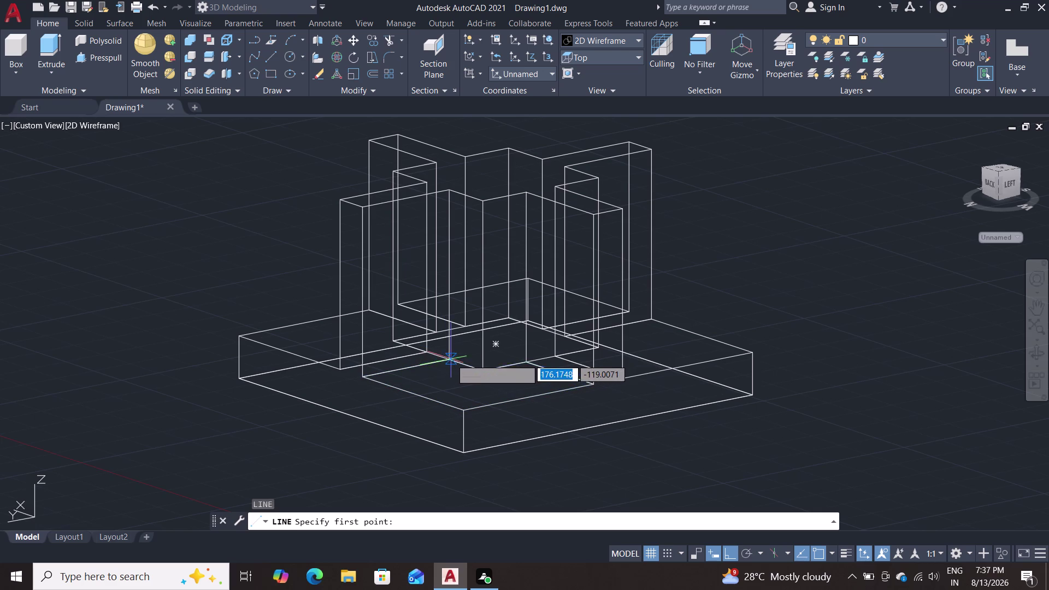
Cancel the line started on the slab edge and switch to Shades of Gray.
scroll(up, 3)
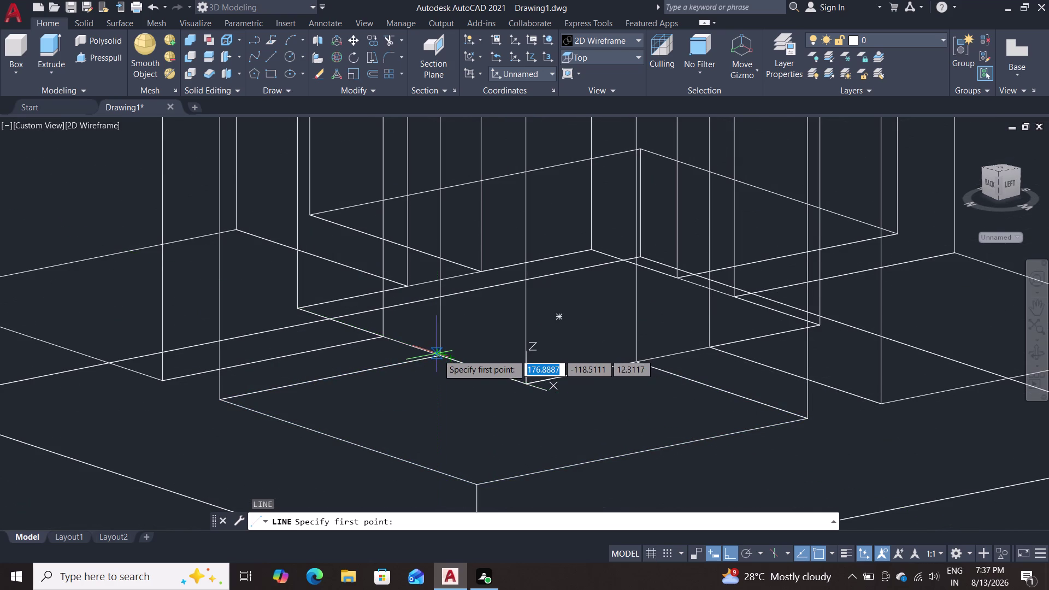
scroll(up, 3)
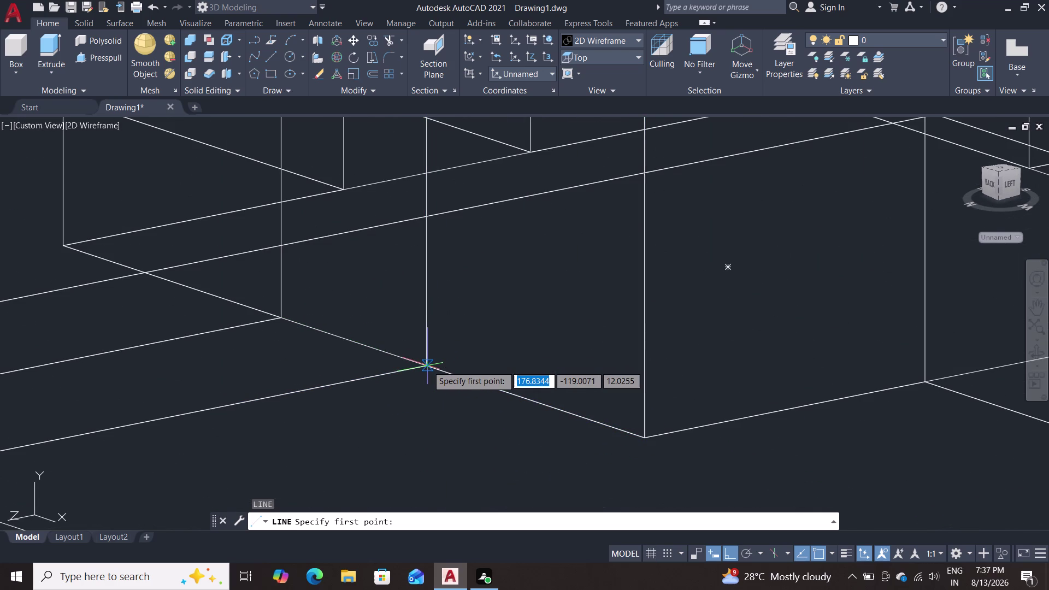
click(427, 365)
scroll(down, 3)
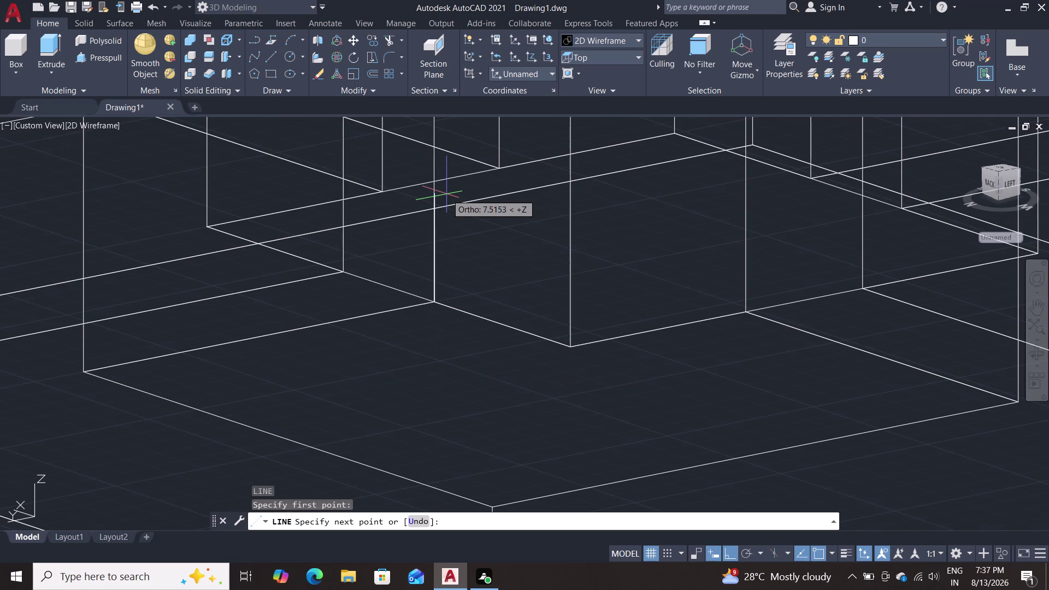
scroll(down, 3)
key(Escape)
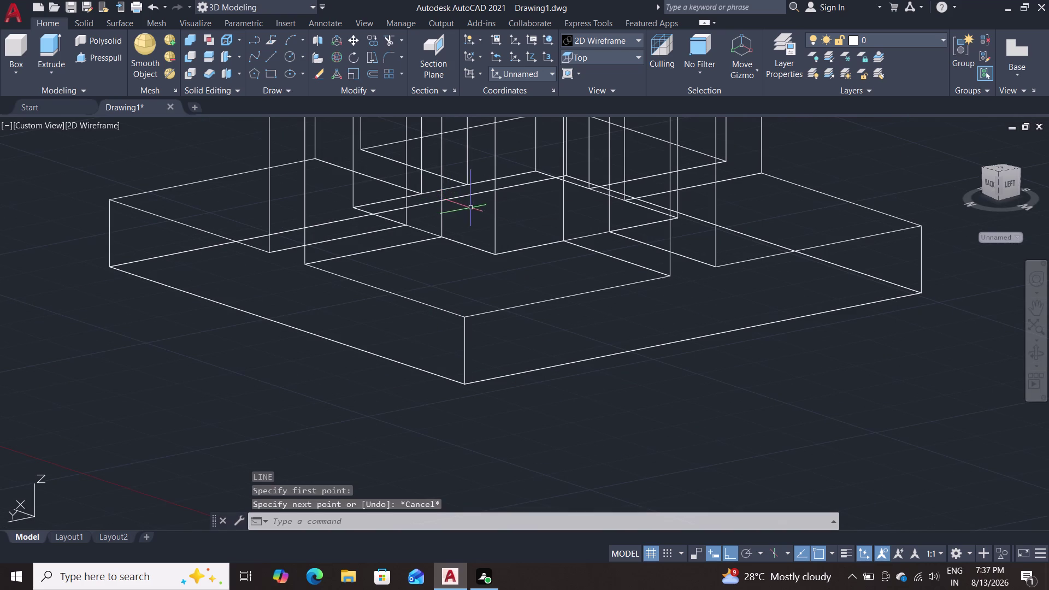
double_click(609, 41)
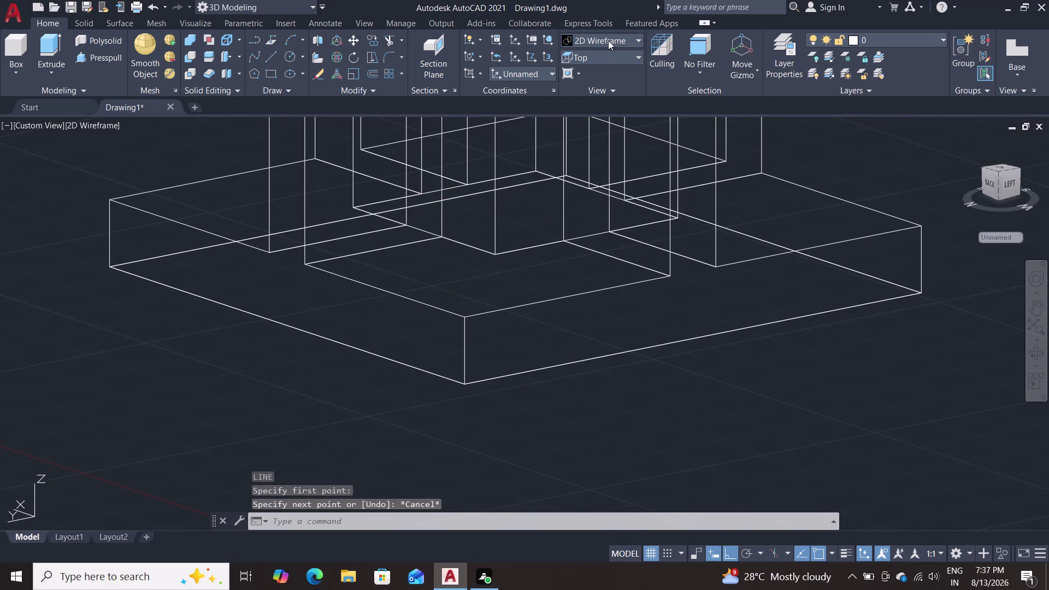
click(614, 45)
click(709, 137)
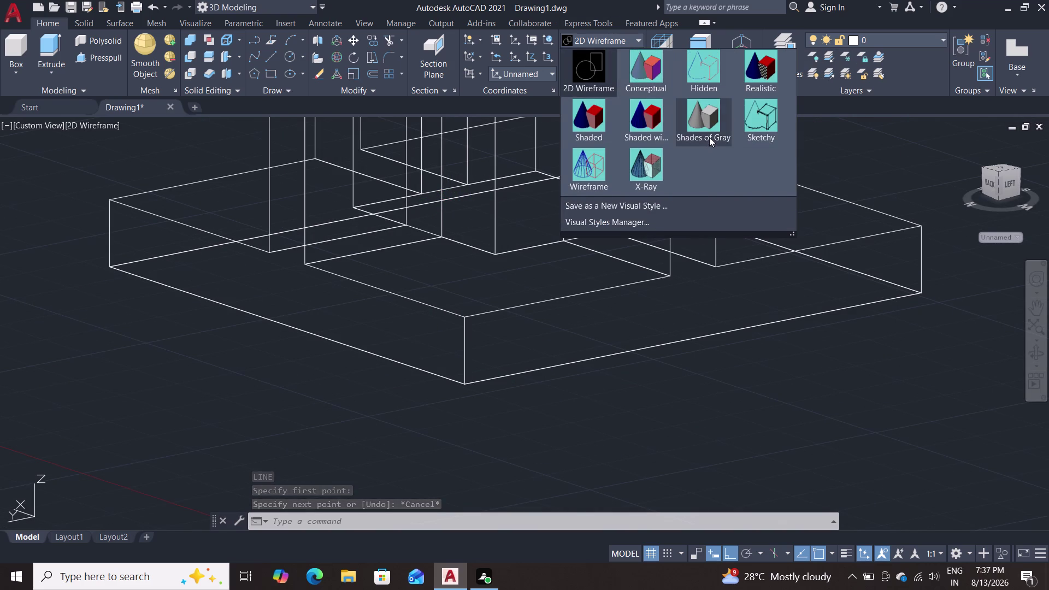
scroll(down, 3)
middle_drag(880, 179, 865, 283)
Draw a diagonal line from the block's top edge to its base, with Ortho off.
key(l)
key(Return)
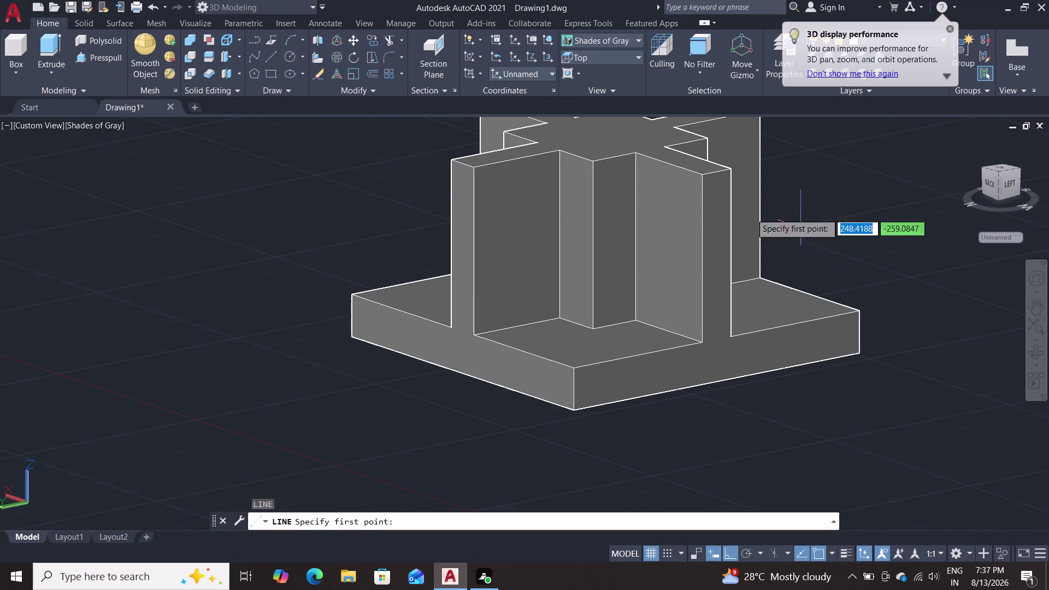
click(561, 151)
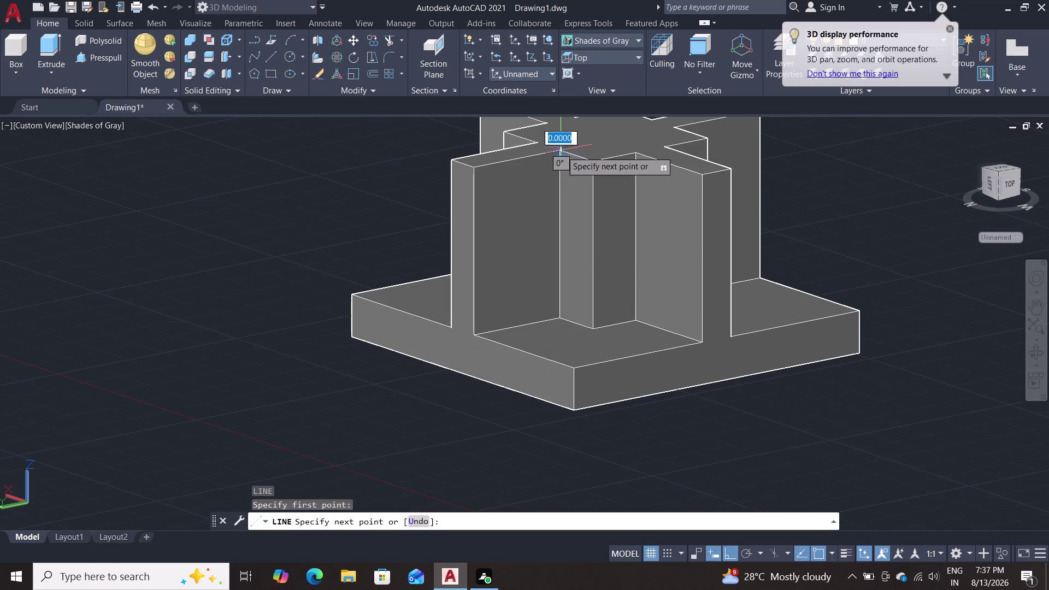
key(F8)
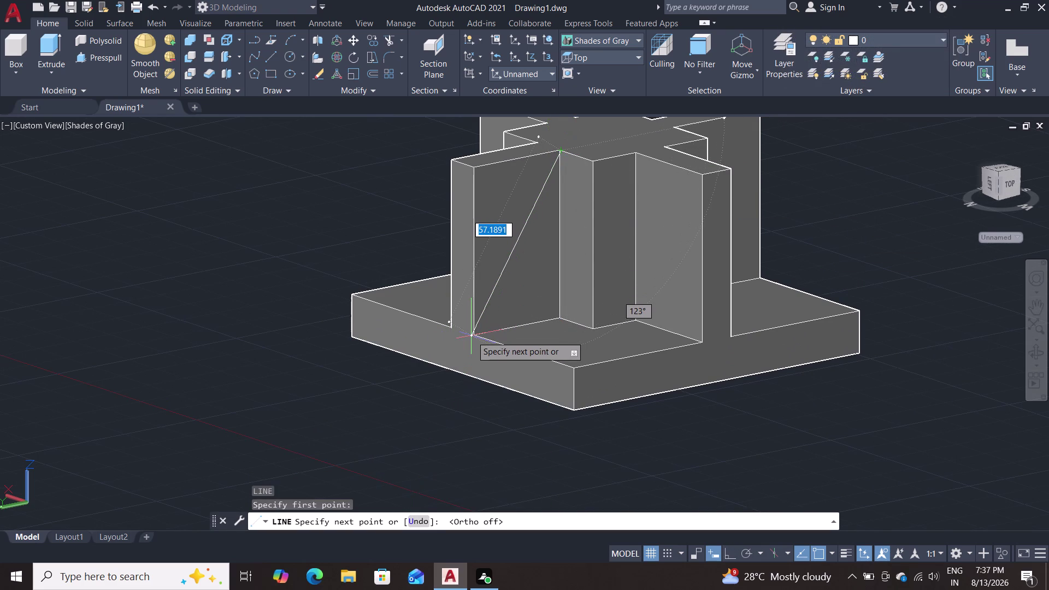
scroll(up, 3)
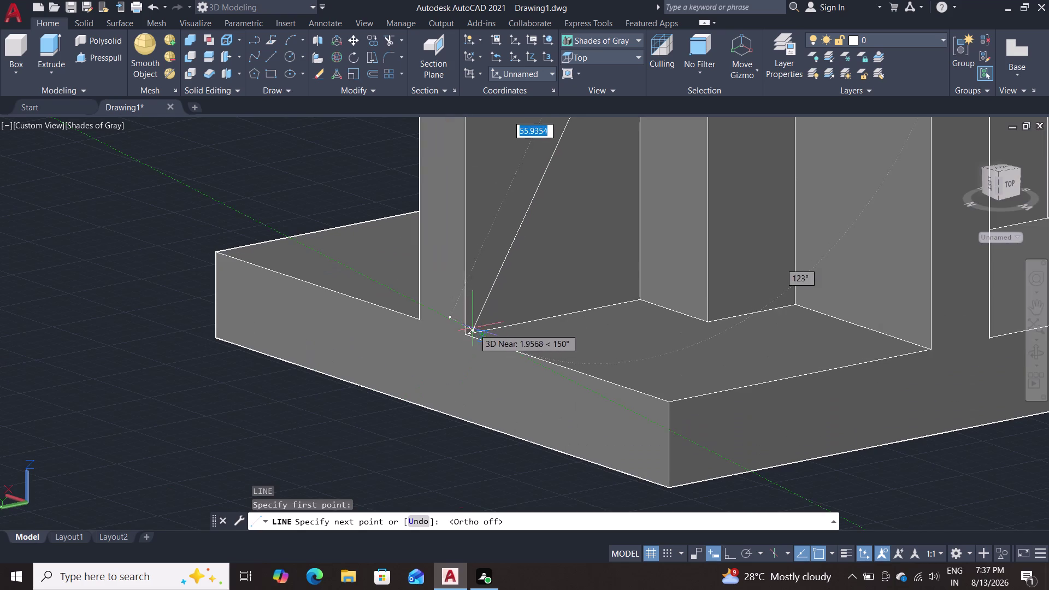
click(468, 333)
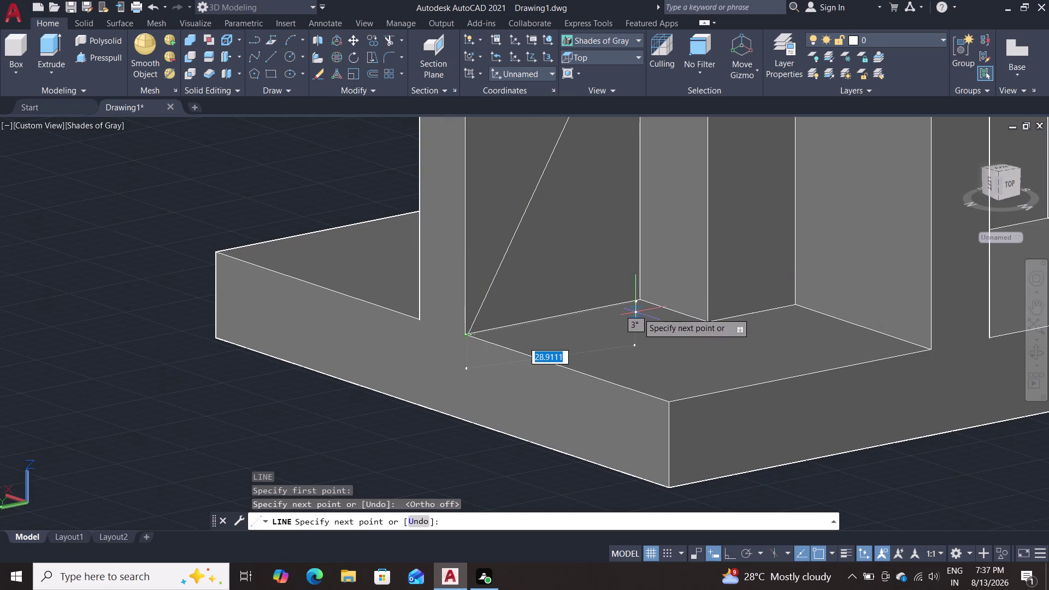
End the line command and orbit the view toward the brace's base corner.
key(Escape)
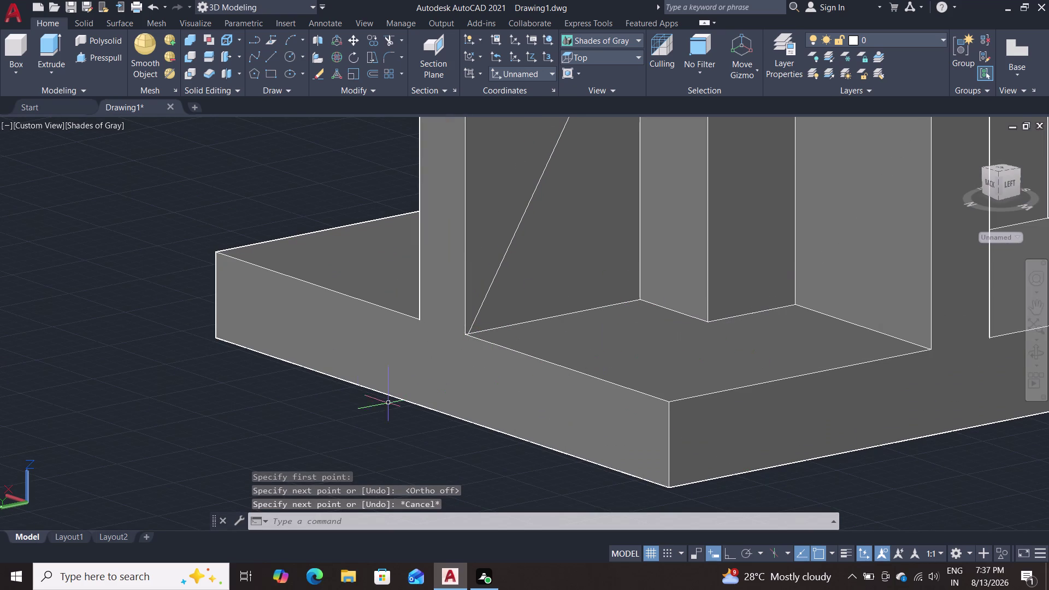
middle_drag(343, 412, 322, 457)
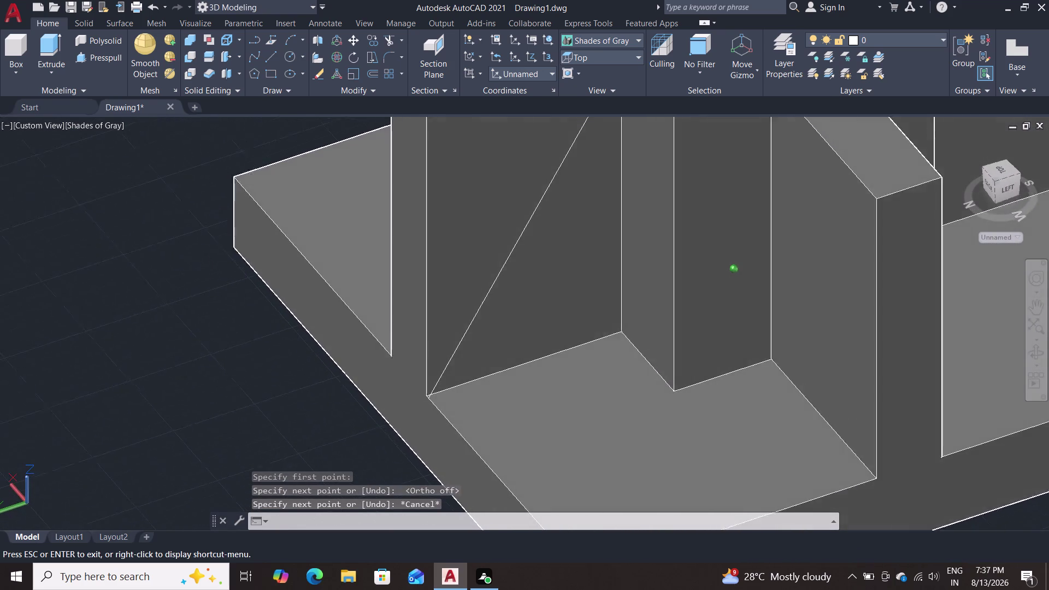
middle_drag(321, 456, 319, 461)
scroll(up, 3)
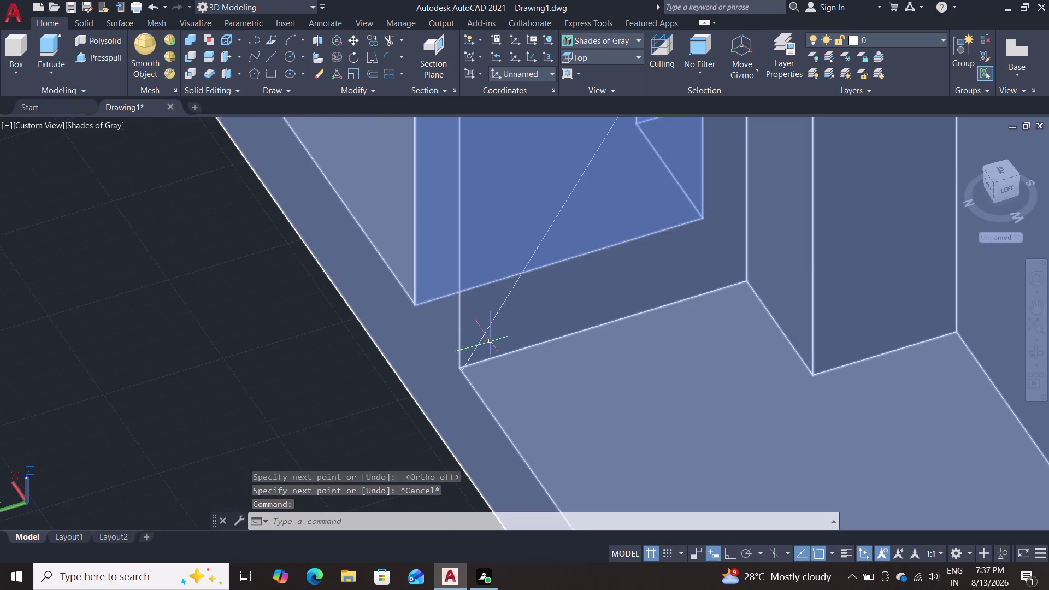
key(Escape)
Stretch the diagonal line's lower endpoint onto the block's bottom corner.
click(477, 350)
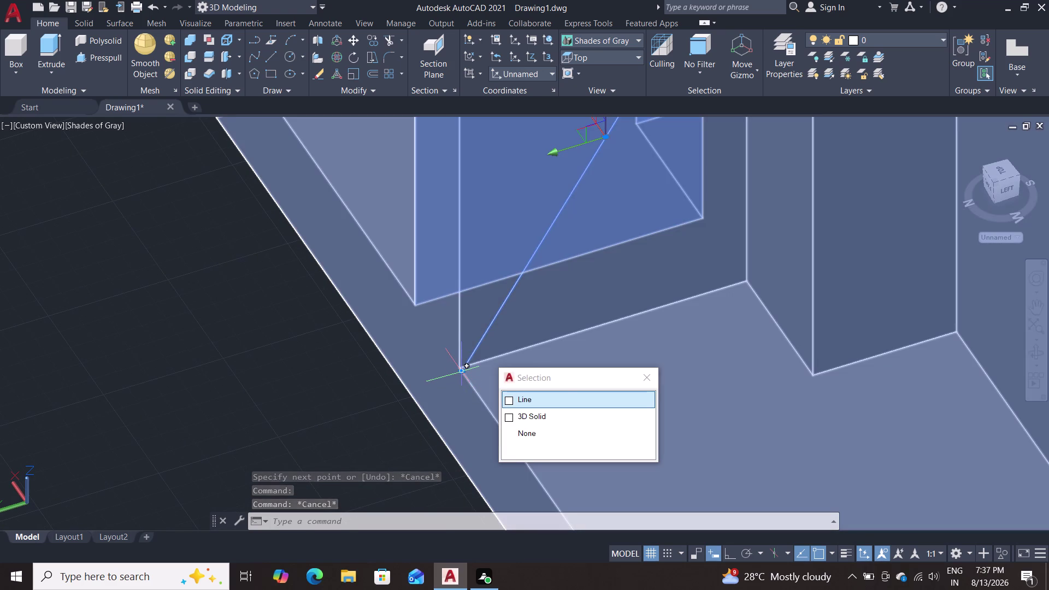
click(465, 372)
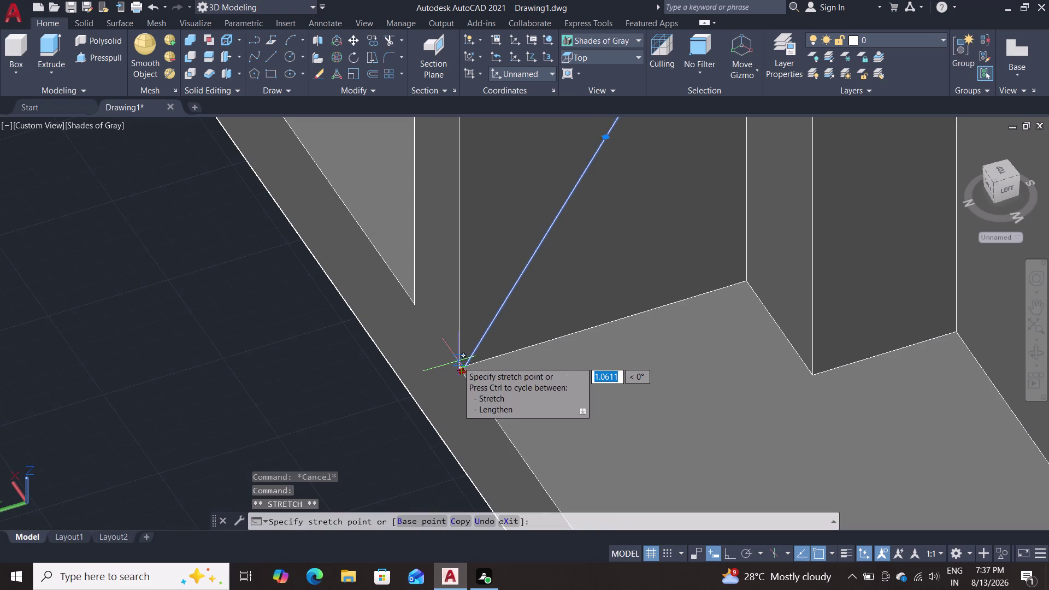
scroll(up, 3)
scroll(up, 3)
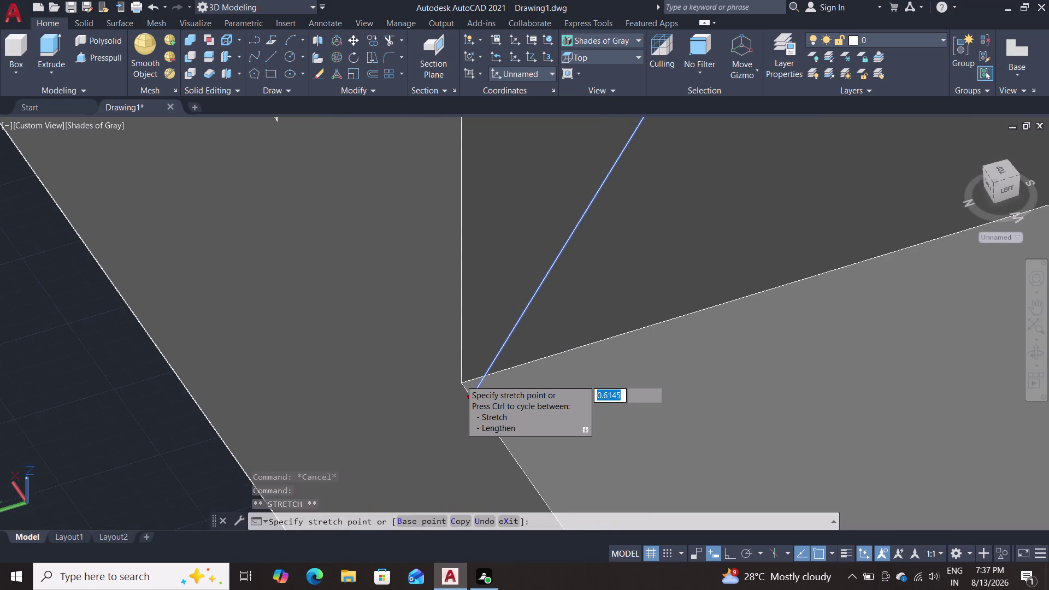
click(463, 383)
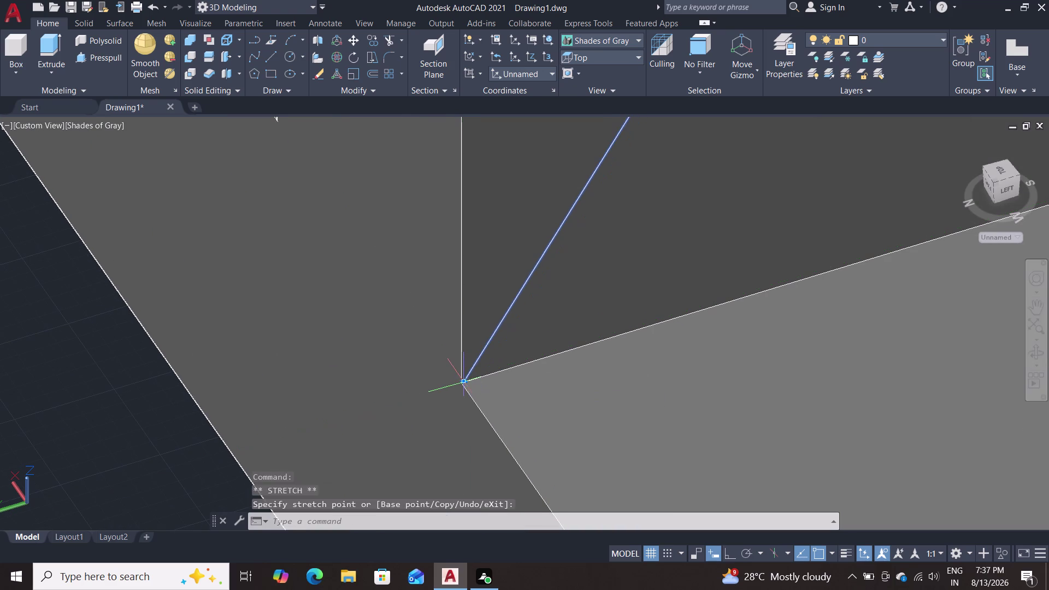
key(Escape)
scroll(down, 3)
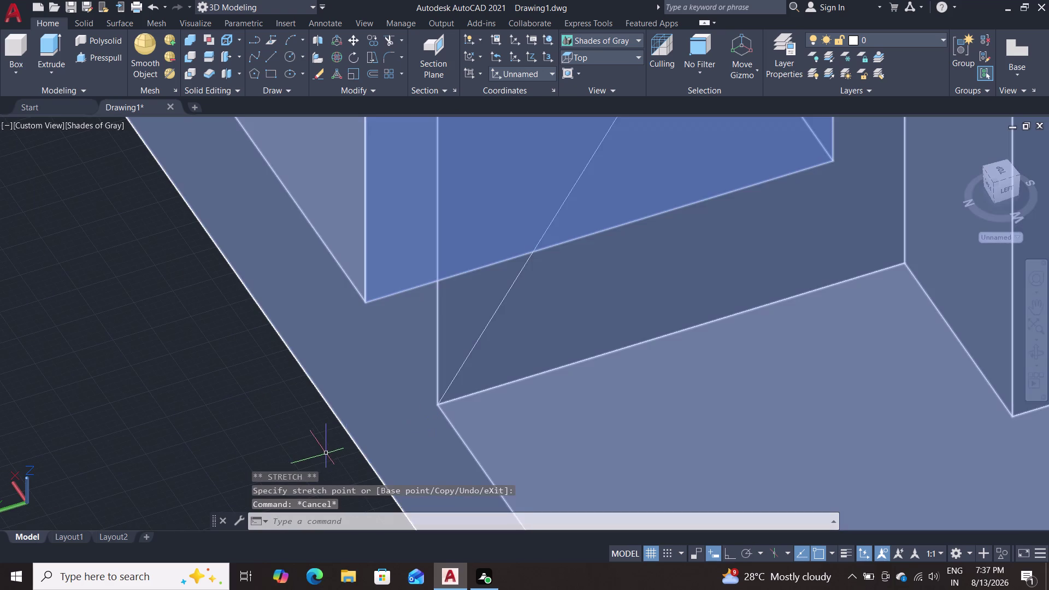
scroll(down, 3)
scroll(down, 3)
scroll(down, 3)
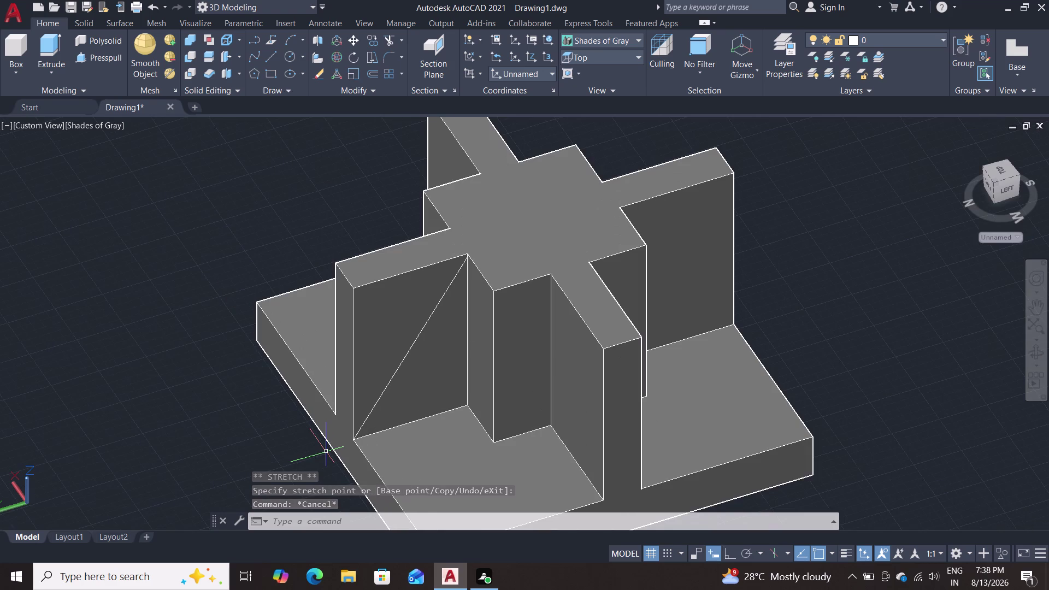
click(90, 55)
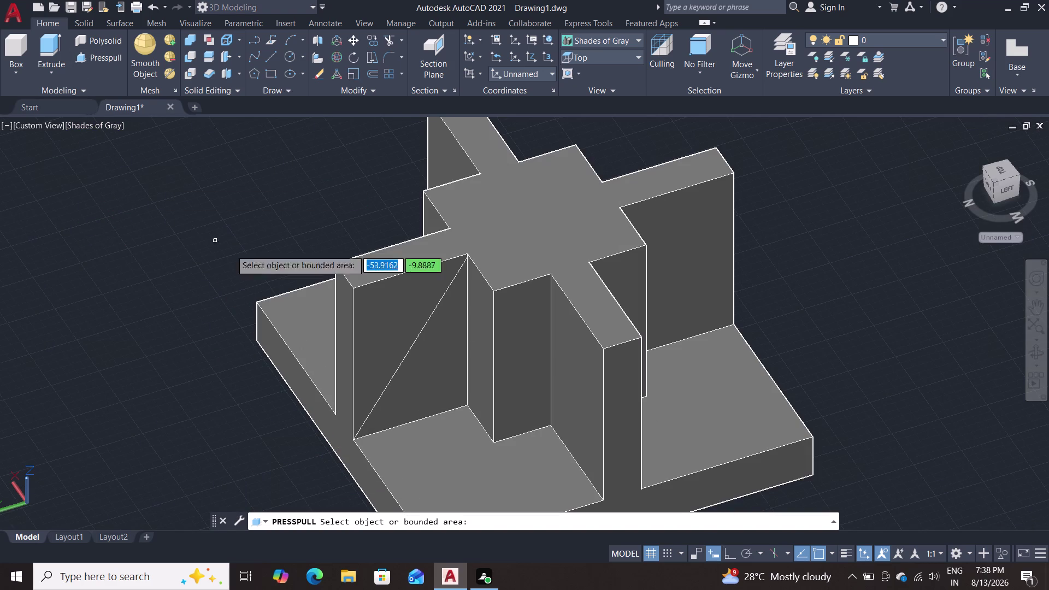
Press-pull the area beside the diagonal line into a solid.
click(377, 315)
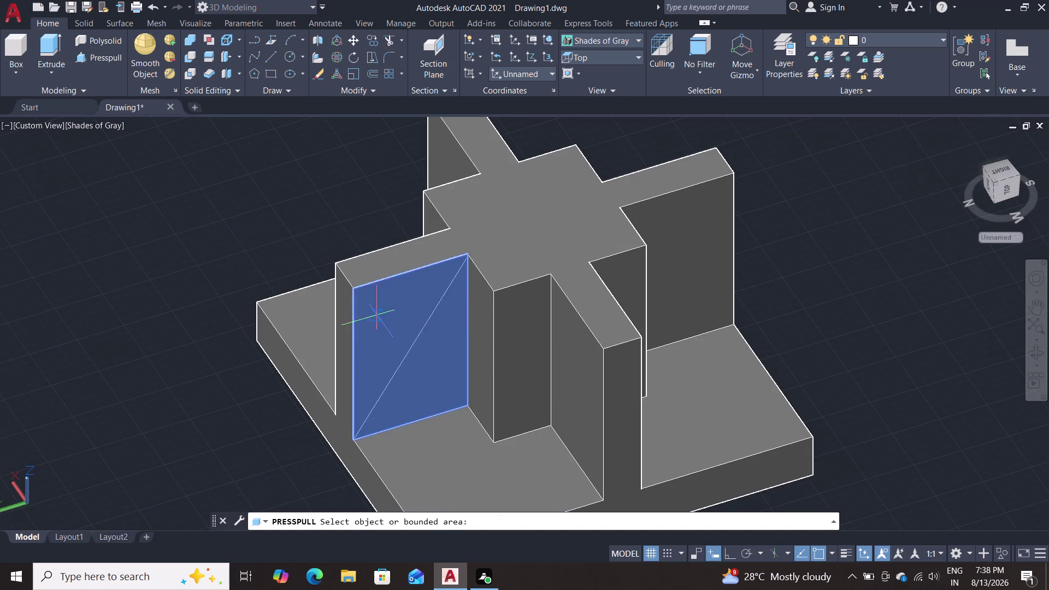
key(Escape)
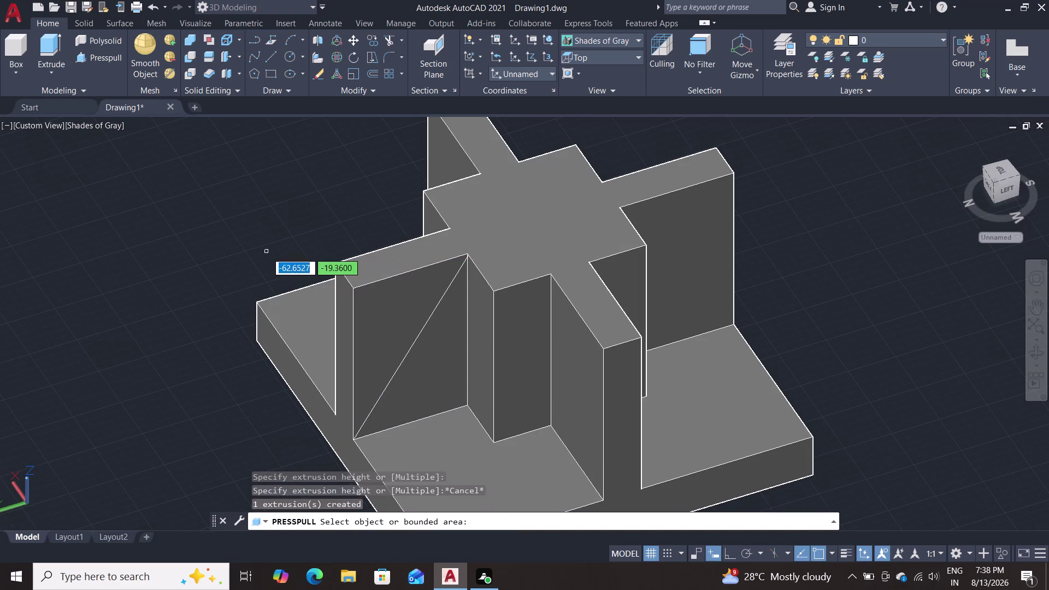
key(Escape)
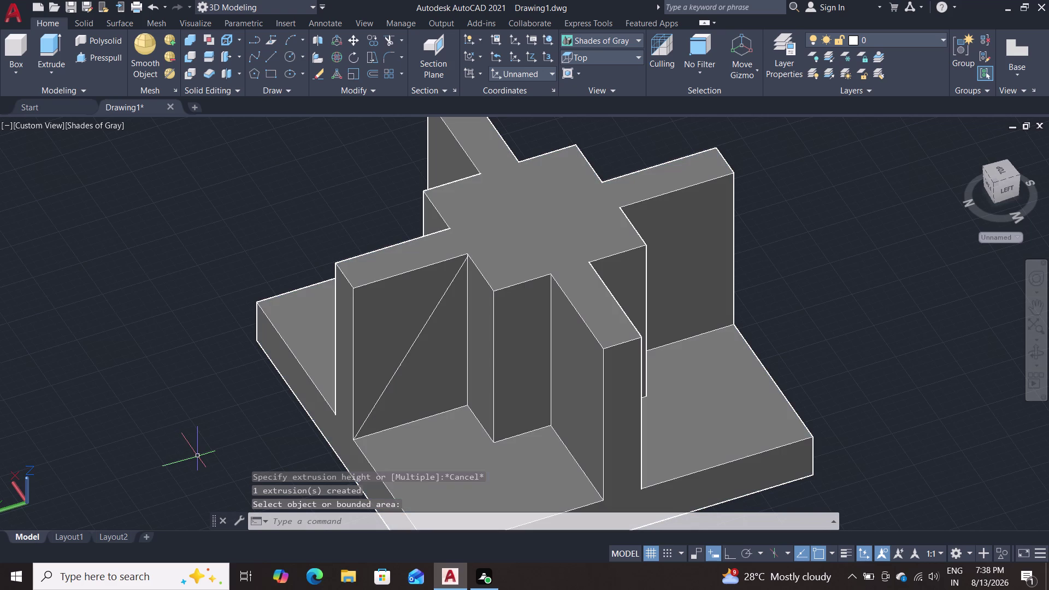
middle_drag(193, 441, 159, 372)
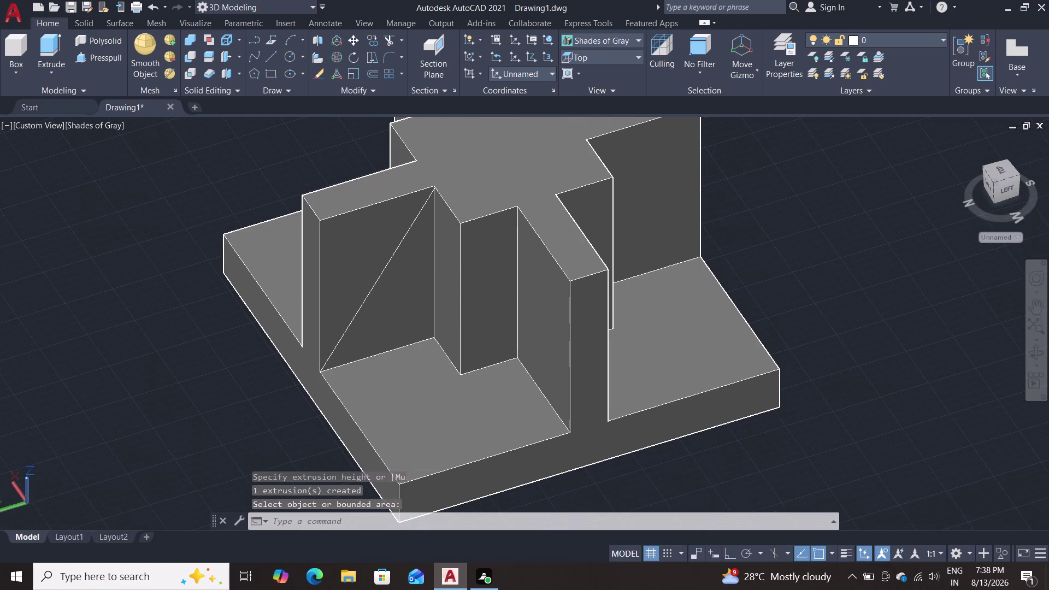
scroll(up, 3)
scroll(down, 3)
scroll(up, 3)
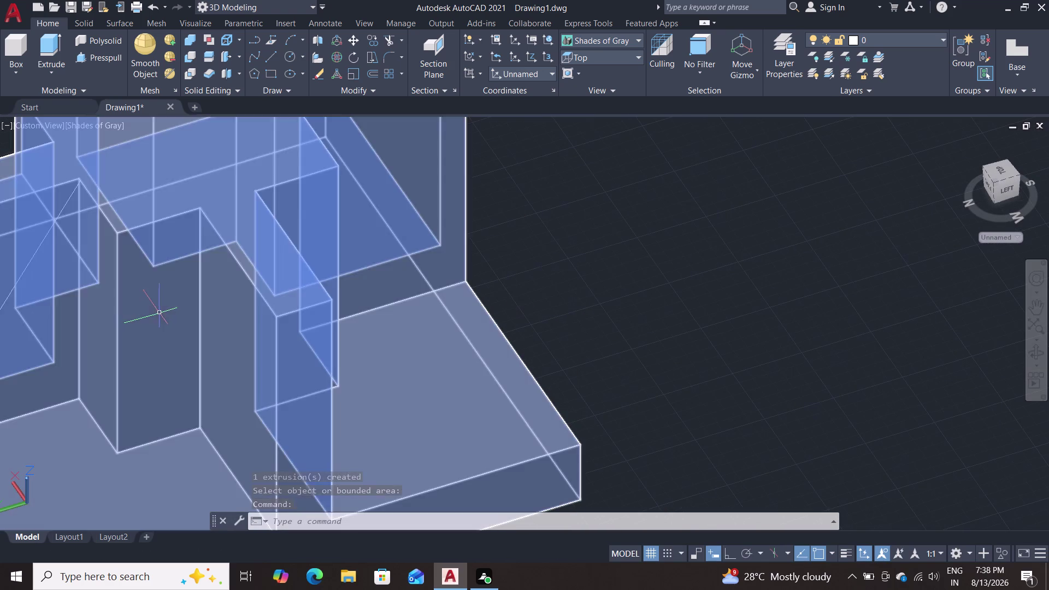
Zoom in on the front wall and select the solid model.
middle_drag(578, 248, 826, 214)
scroll(up, 3)
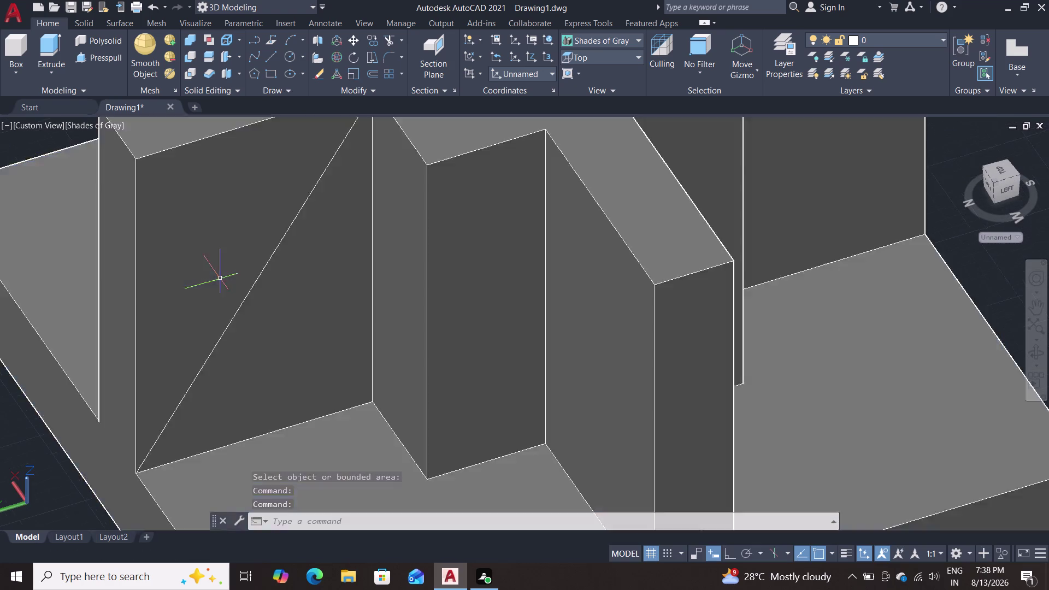
scroll(up, 3)
scroll(down, 3)
scroll(down, 3)
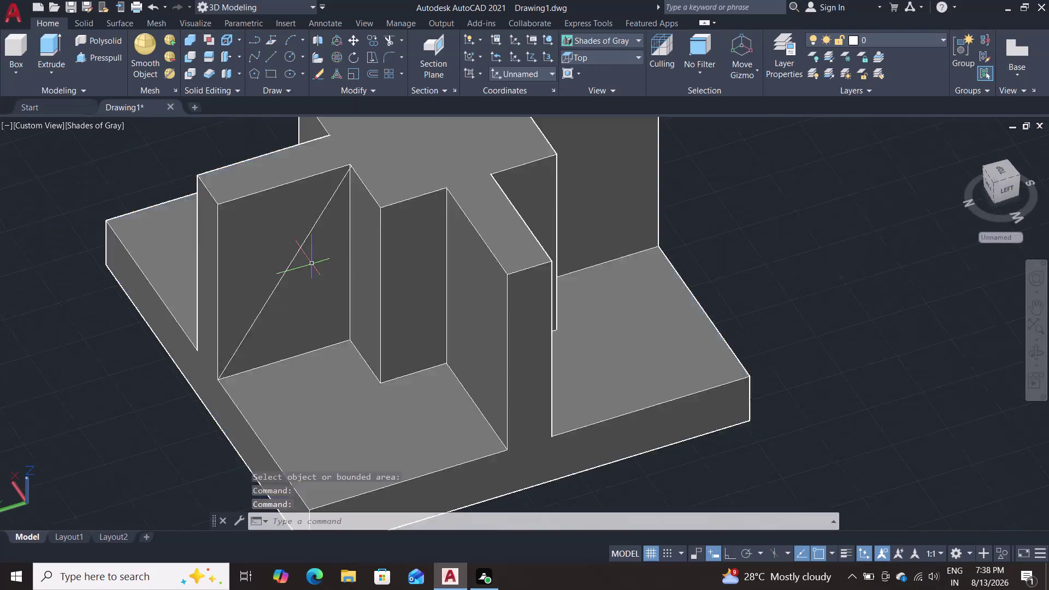
click(265, 324)
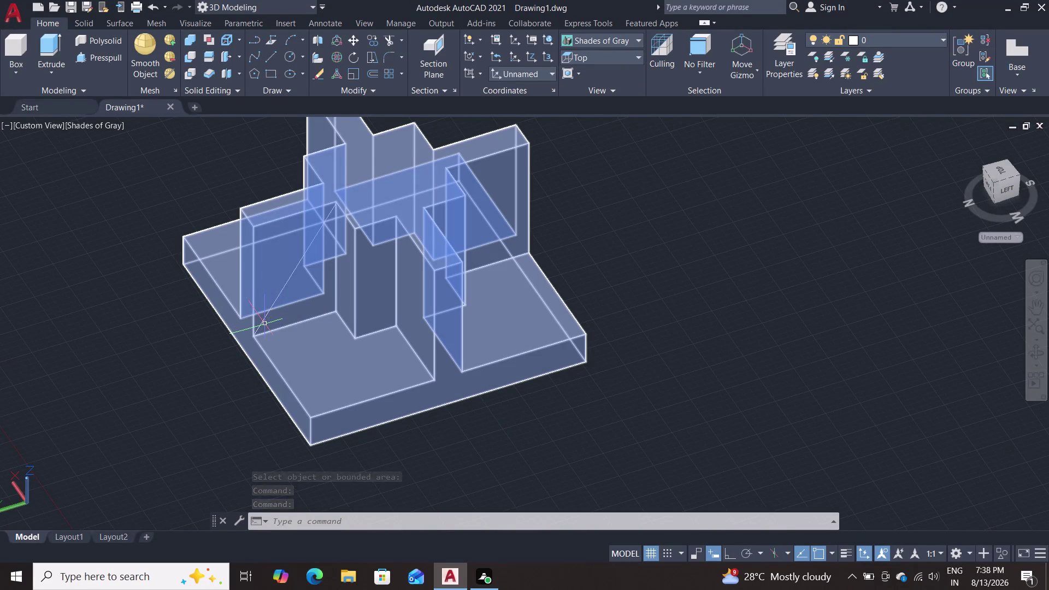
Attempt to delete the diagonal line, and undo the accidental erasure of the solids.
key(Escape)
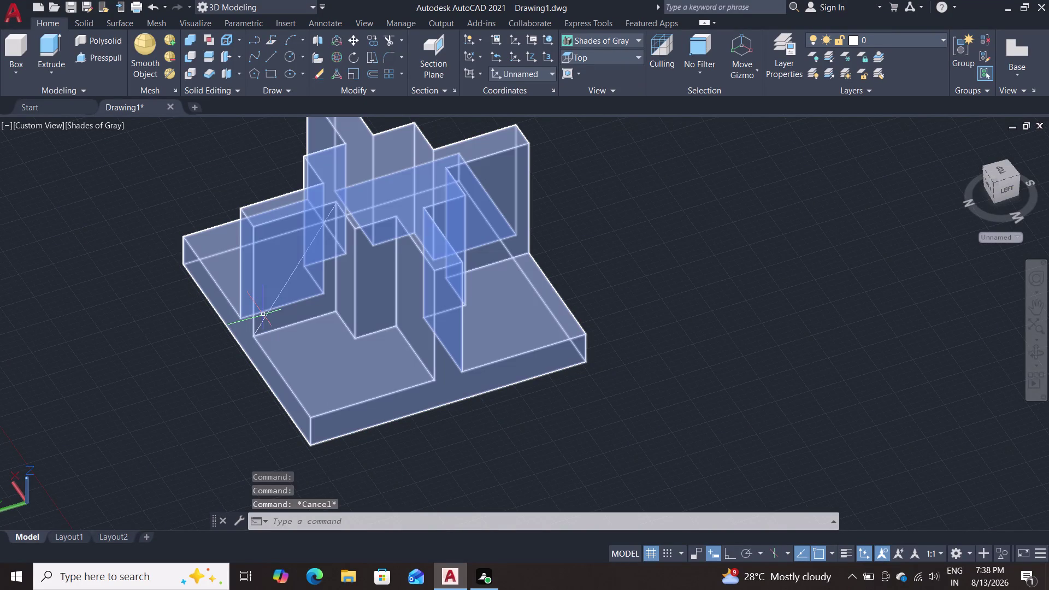
click(261, 329)
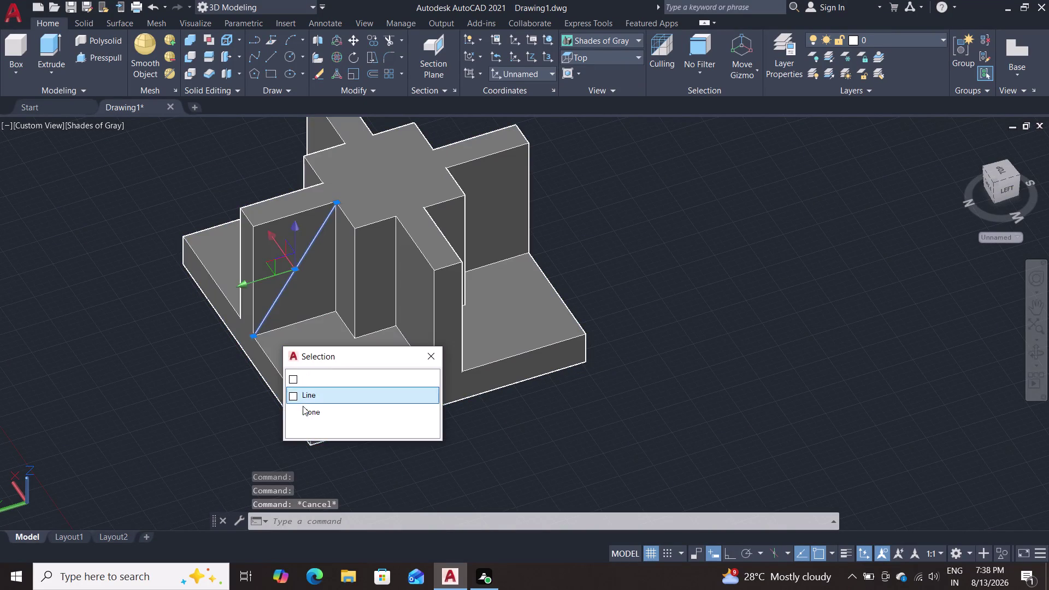
double_click(307, 400)
key(Delete)
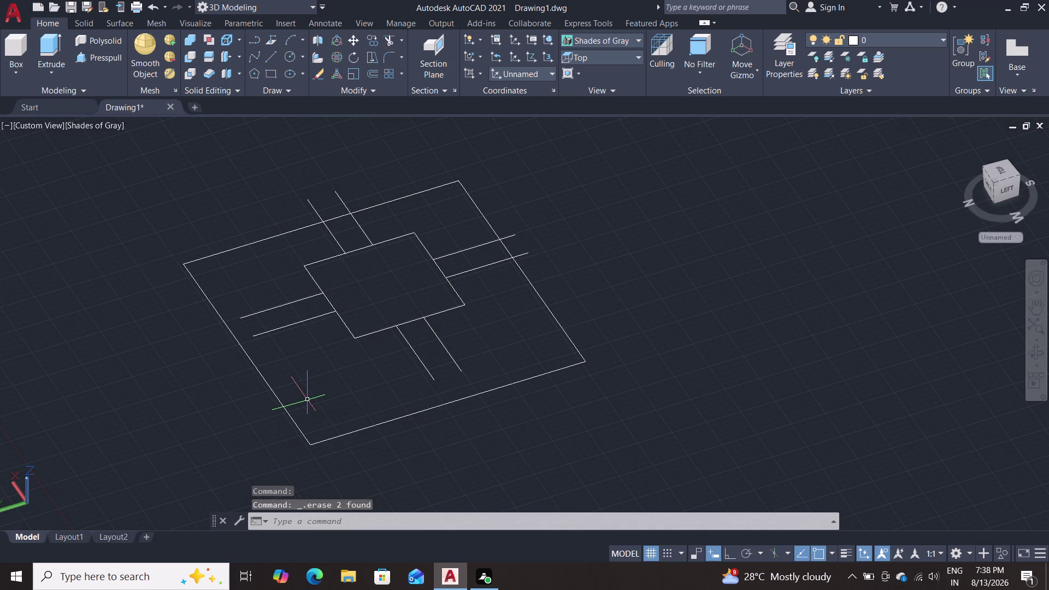
key(ctrl+z)
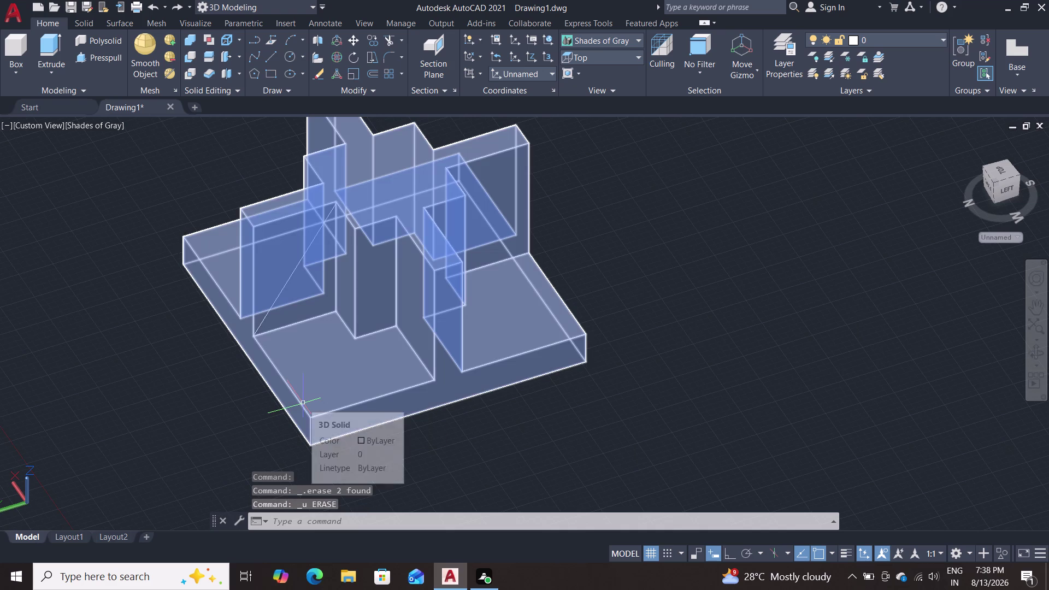
Select only the diagonal line and erase it, keeping the solids.
key(Escape)
key(Escape)
key(Escape)
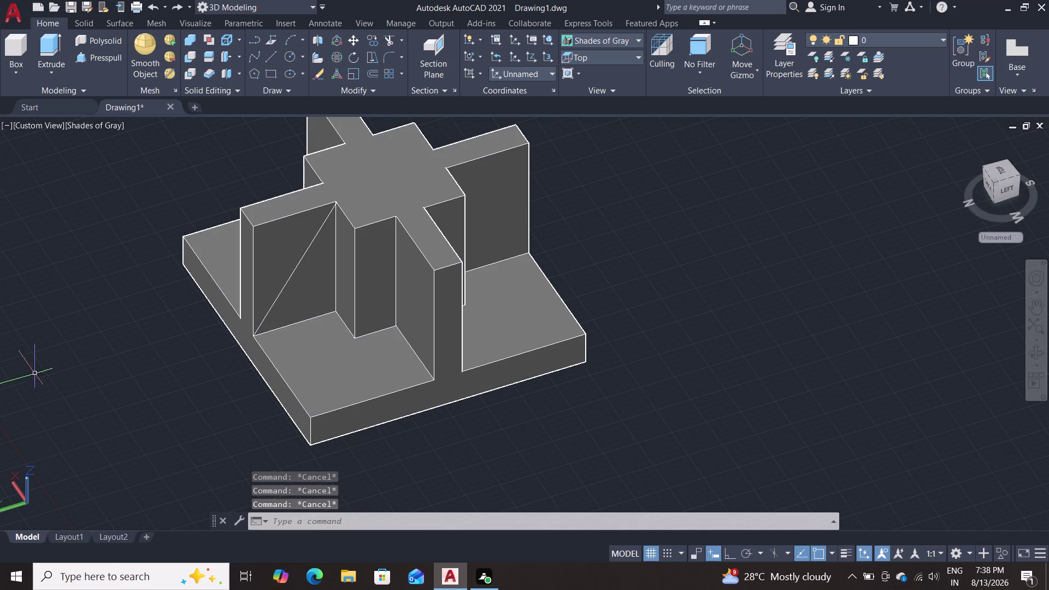
double_click(266, 320)
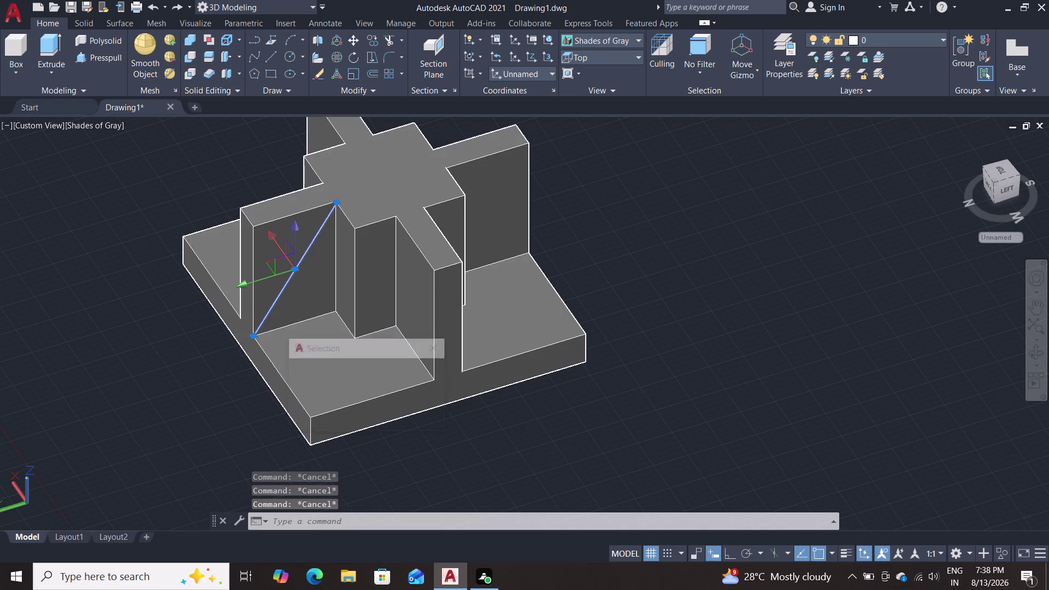
key(Delete)
key(Delete)
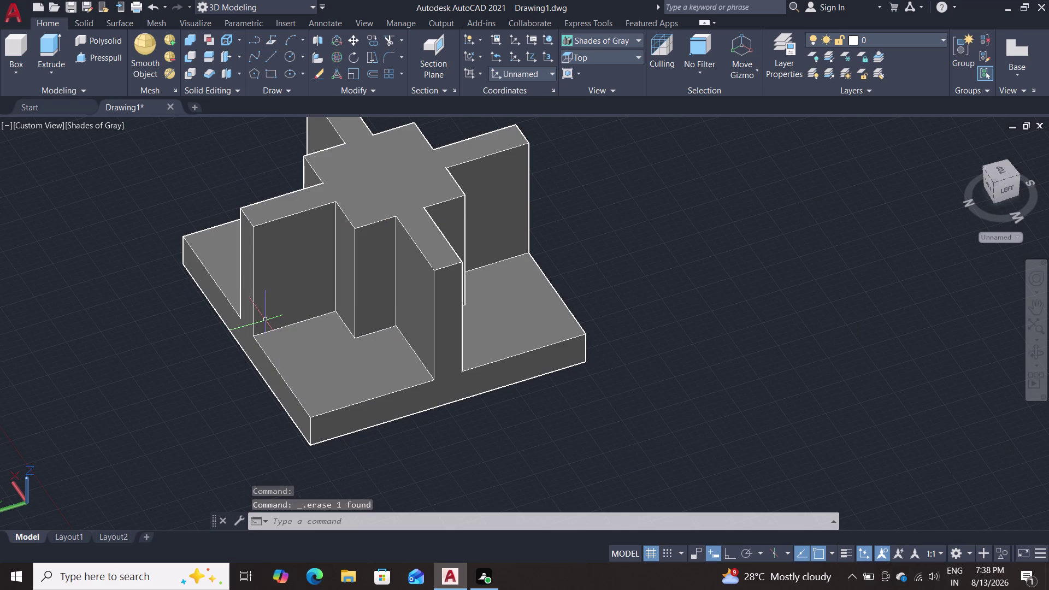
scroll(up, 3)
scroll(up, 3)
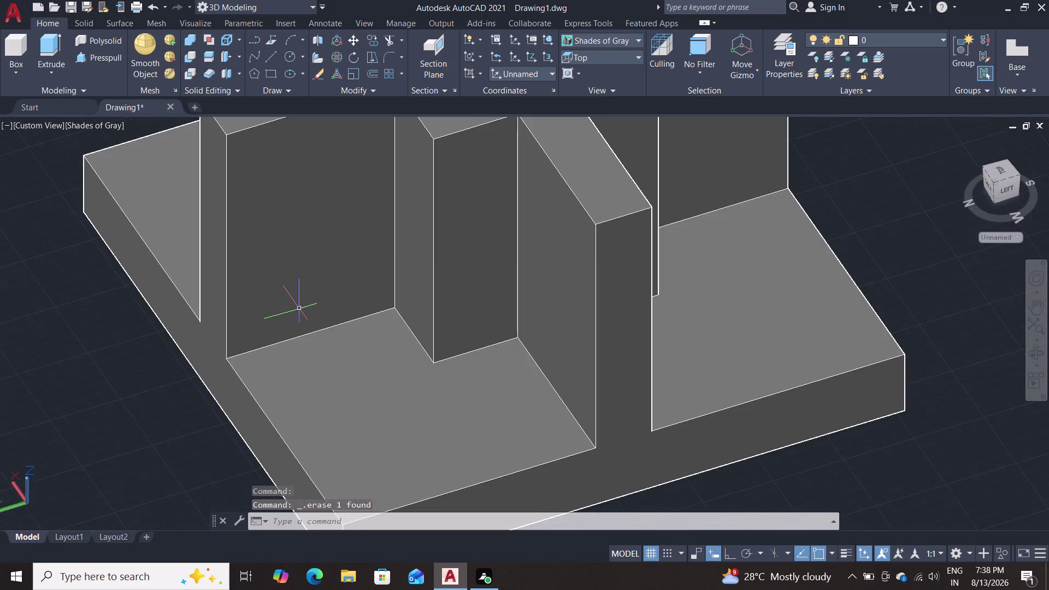
middle_drag(85, 362, 57, 467)
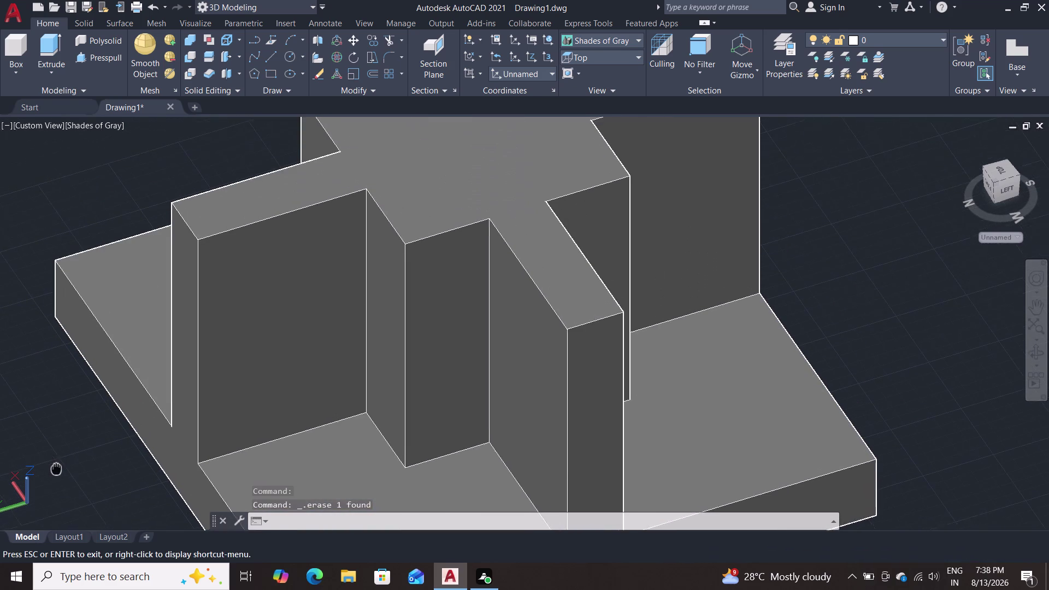
middle_drag(57, 466, 54, 476)
Set the visual style to 2D Wireframe and start a new LINE command.
click(593, 40)
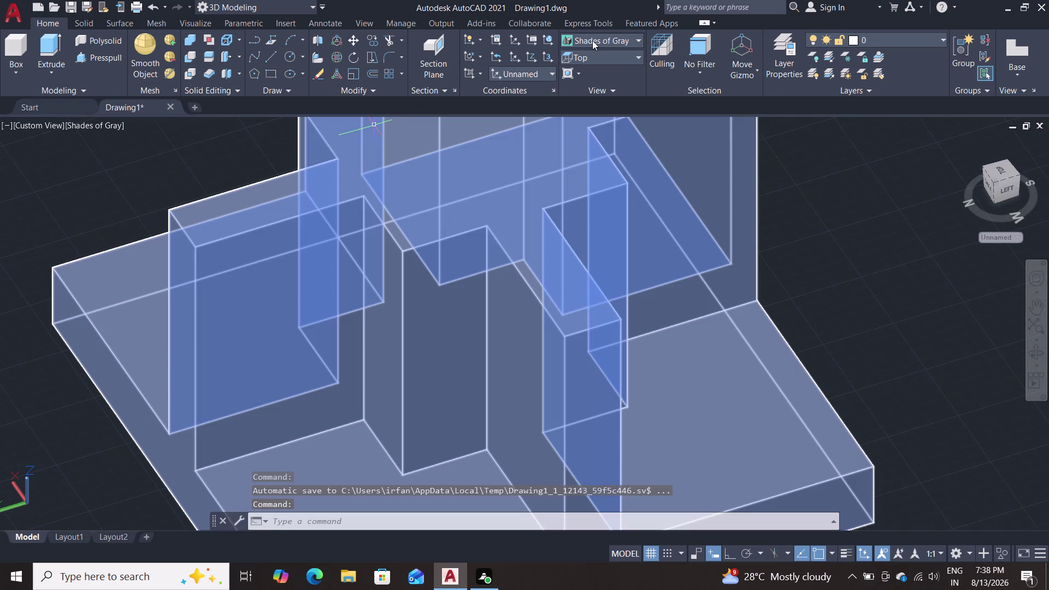
click(585, 63)
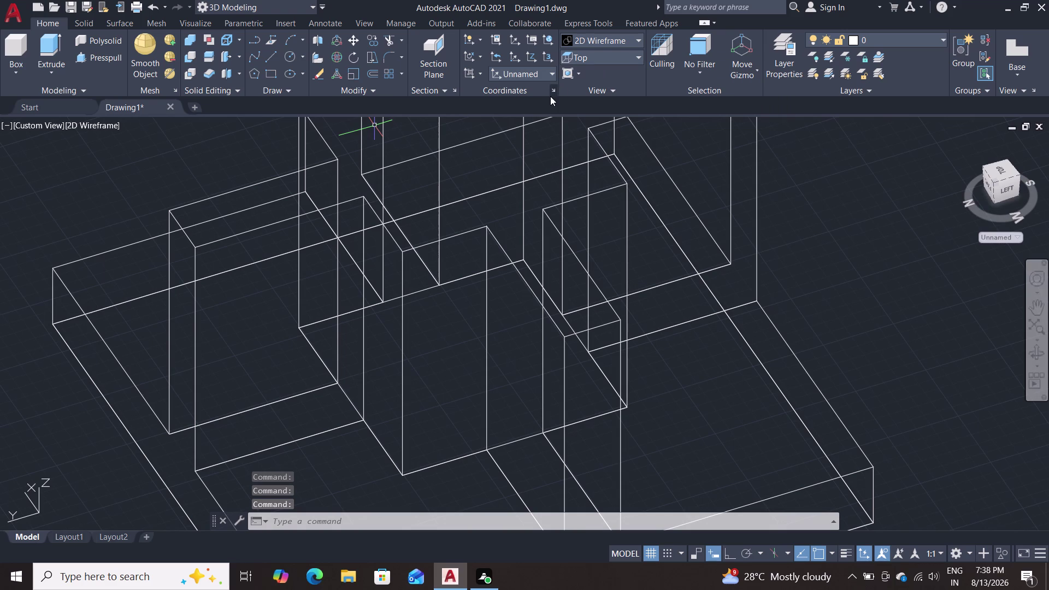
key(l)
key(Return)
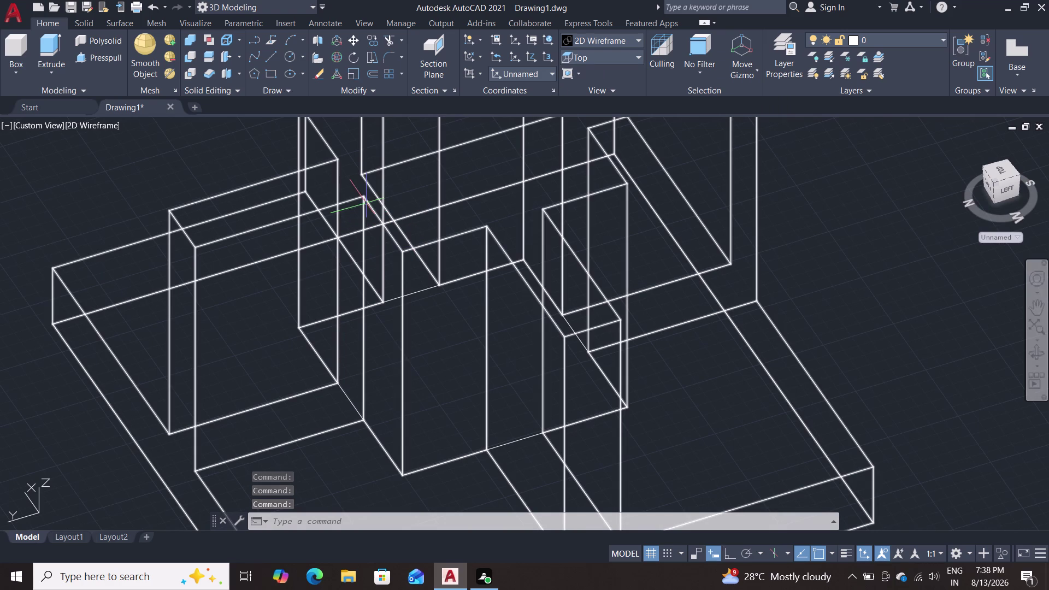
key(l)
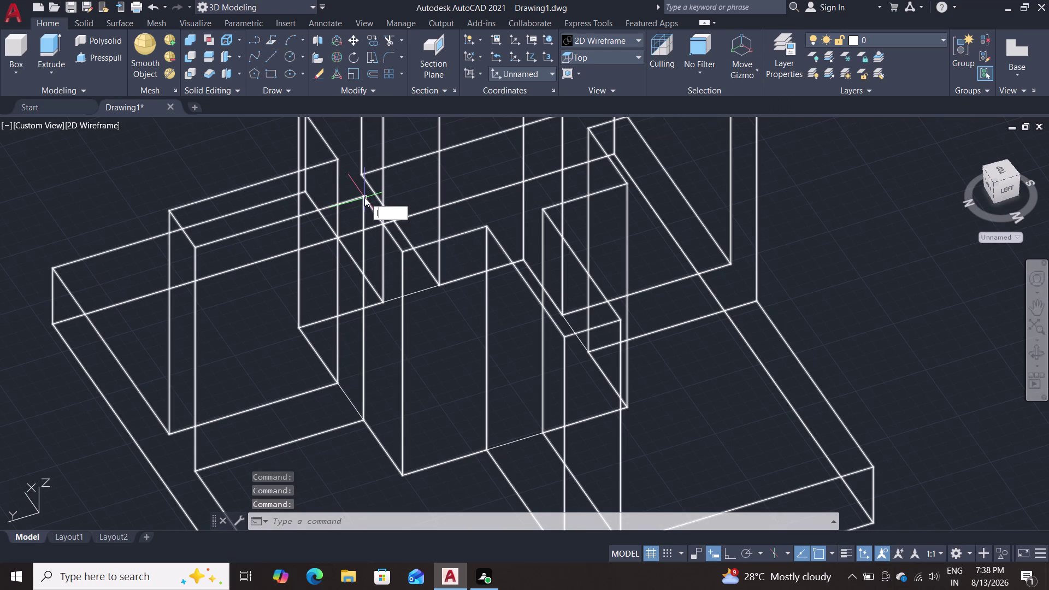
key(Return)
scroll(up, 3)
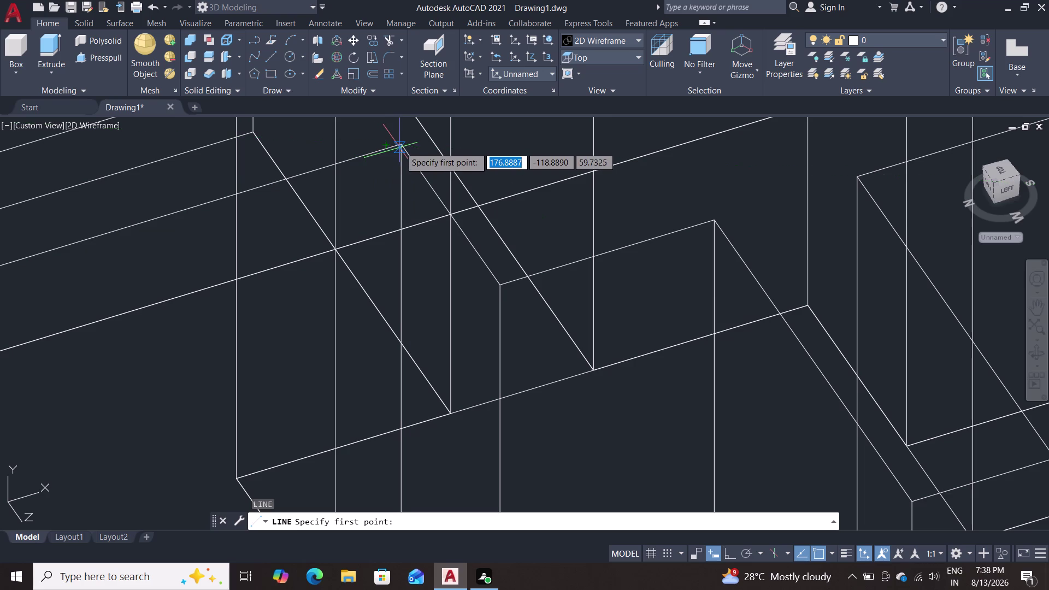
Draw a line from the wall corner to a picked end point.
middle_drag(439, 171, 443, 220)
middle_click(443, 197)
scroll(down, 3)
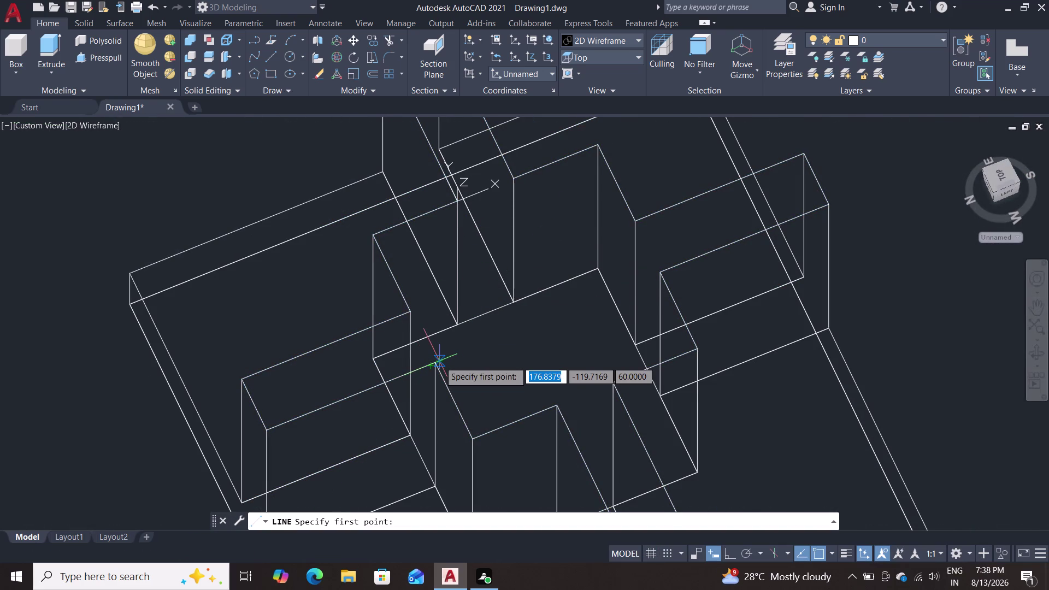
scroll(up, 3)
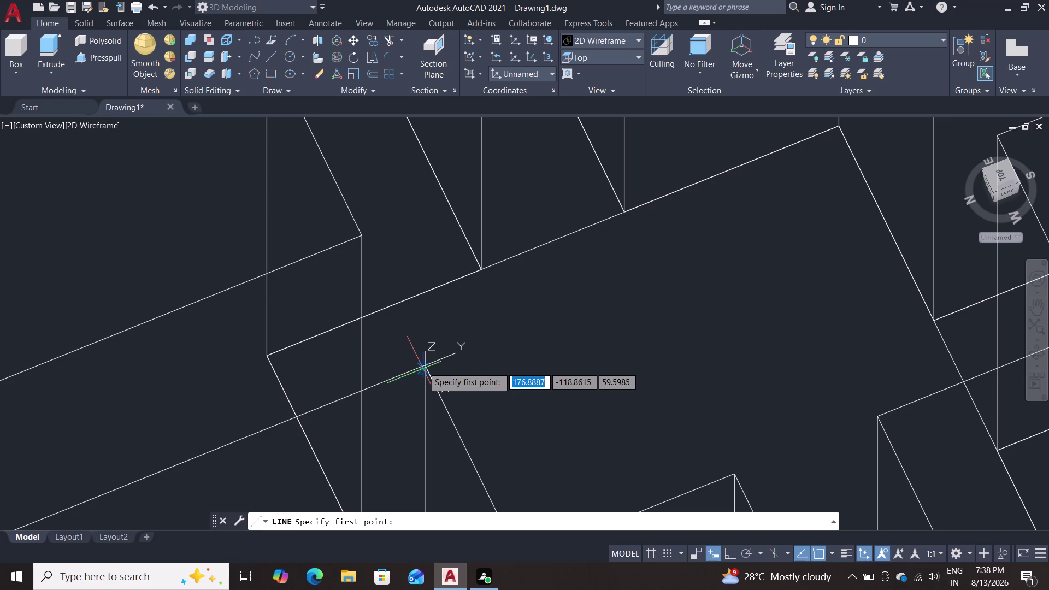
click(425, 365)
scroll(down, 3)
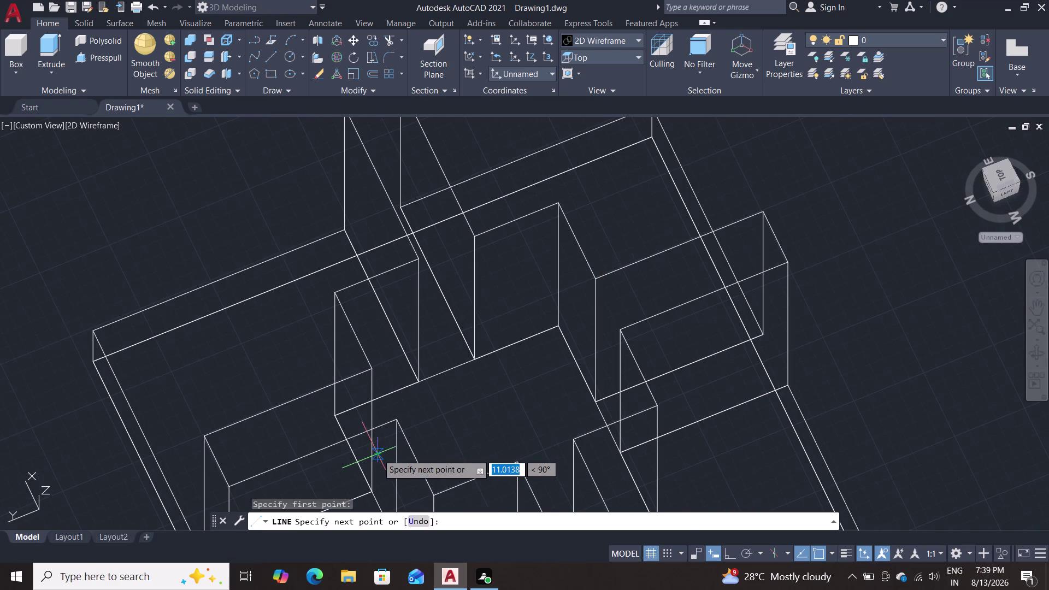
middle_drag(344, 474, 414, 363)
middle_drag(349, 449, 397, 370)
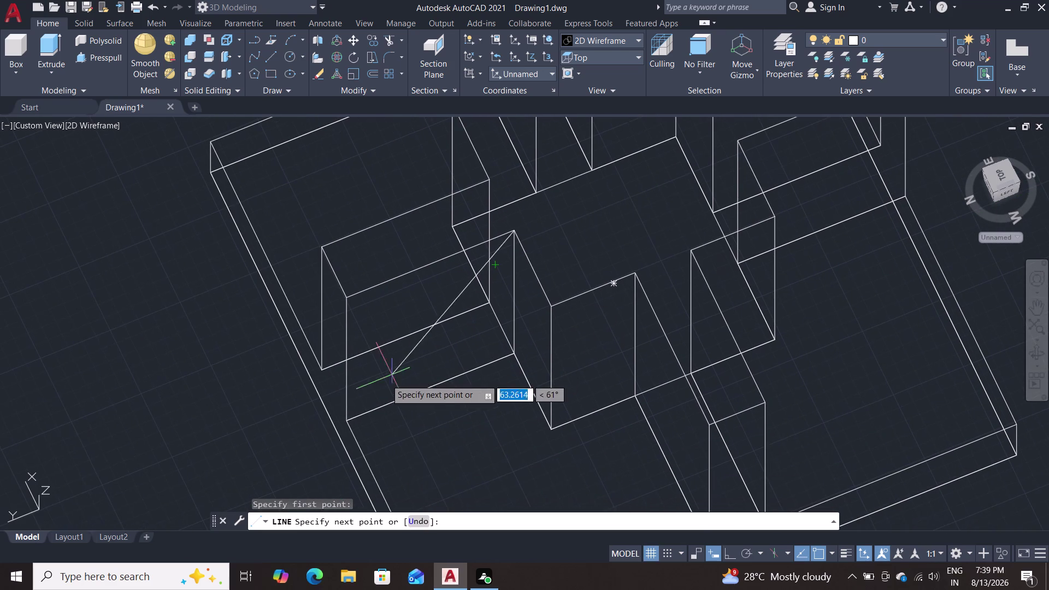
scroll(up, 3)
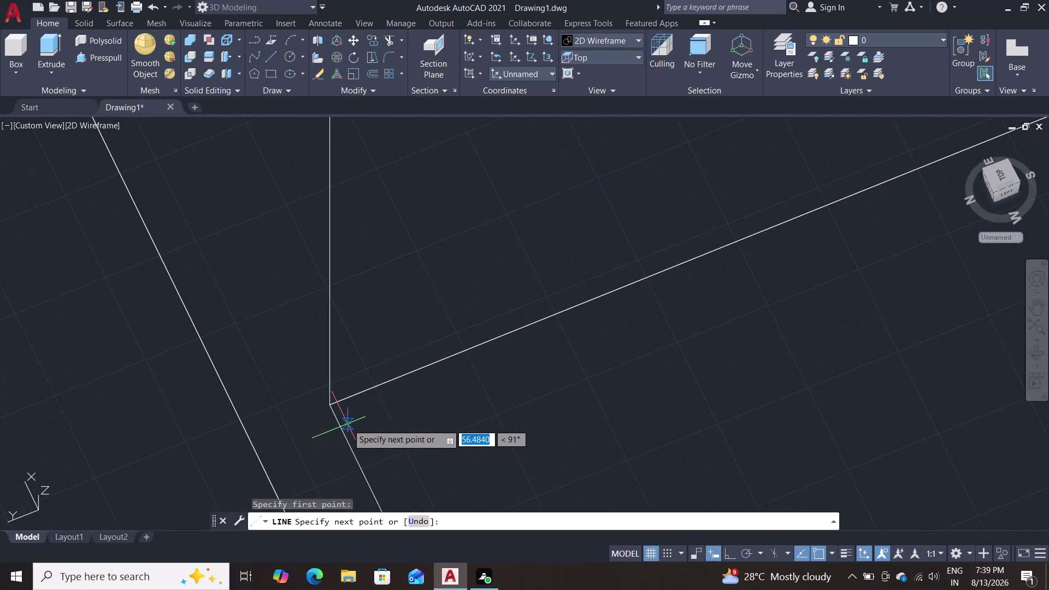
scroll(up, 3)
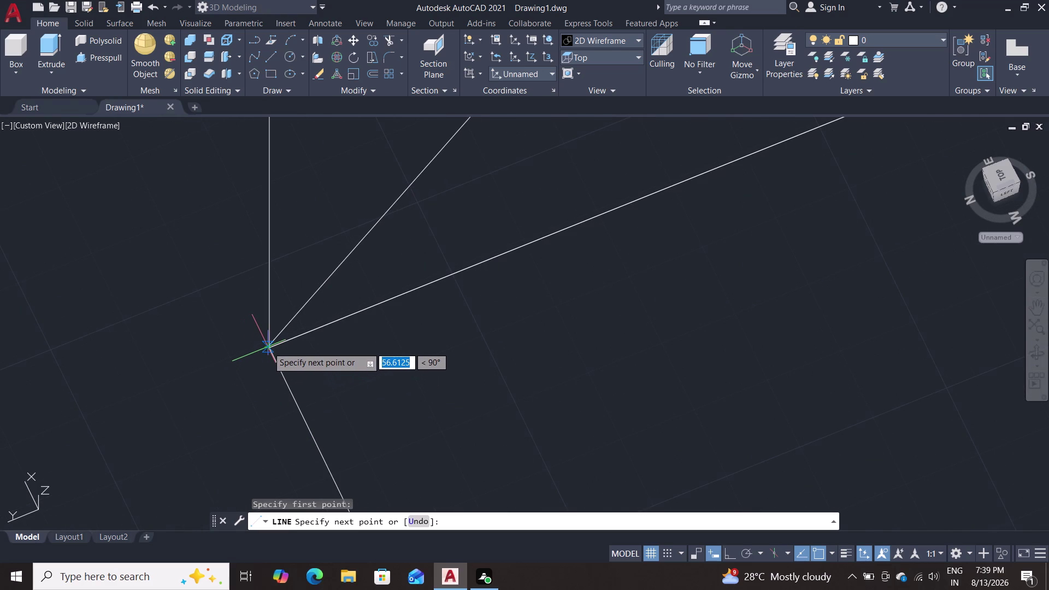
click(272, 349)
key(Escape)
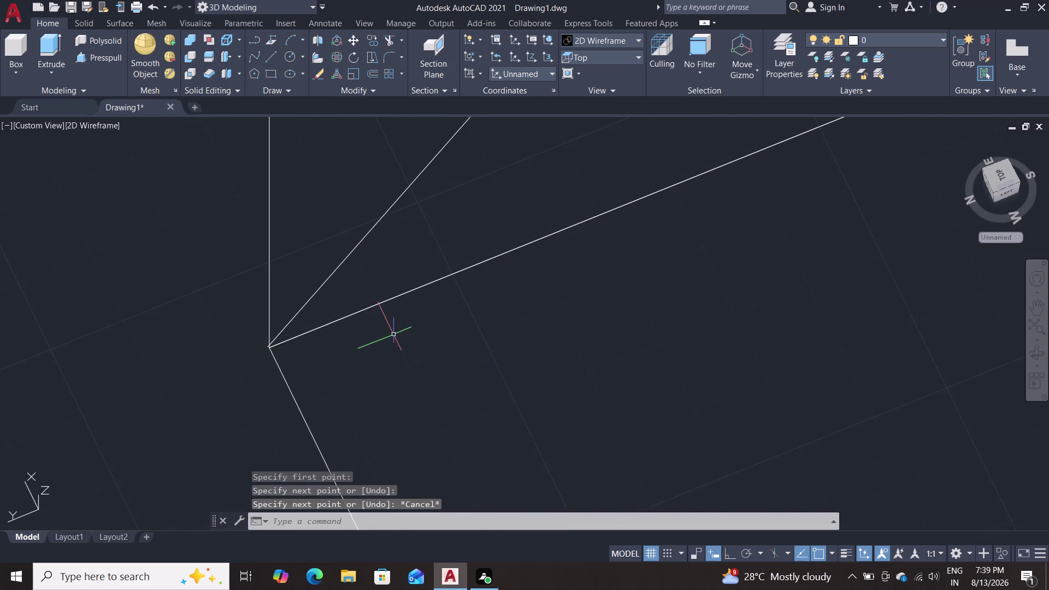
Select the long diagonal and lower edge lines and inspect their properties.
scroll(down, 3)
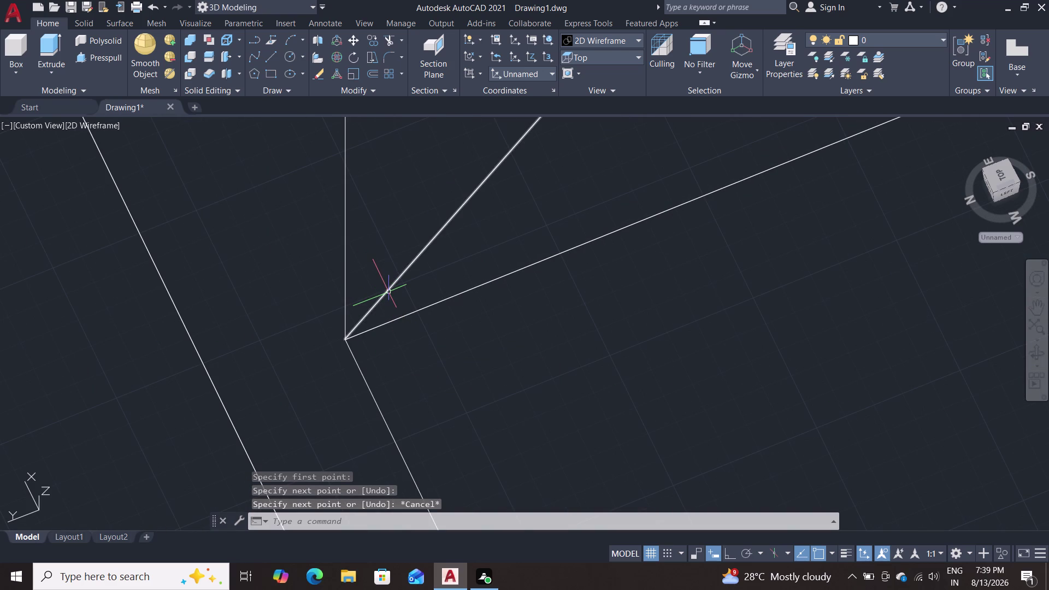
click(388, 292)
click(417, 310)
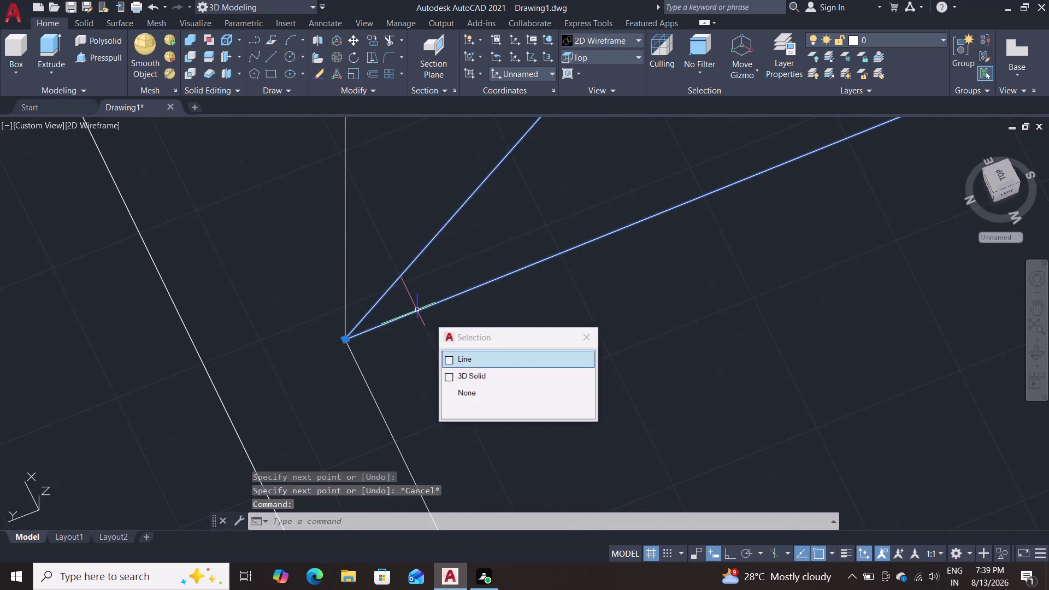
click(454, 360)
scroll(down, 3)
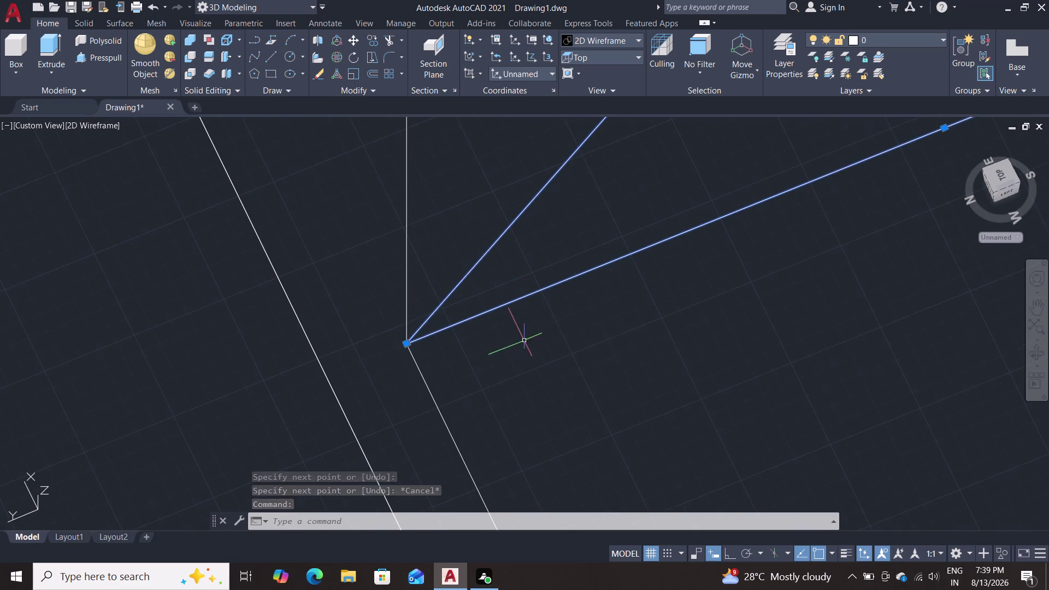
middle_drag(629, 321, 459, 408)
scroll(down, 3)
middle_drag(758, 315, 595, 404)
scroll(down, 3)
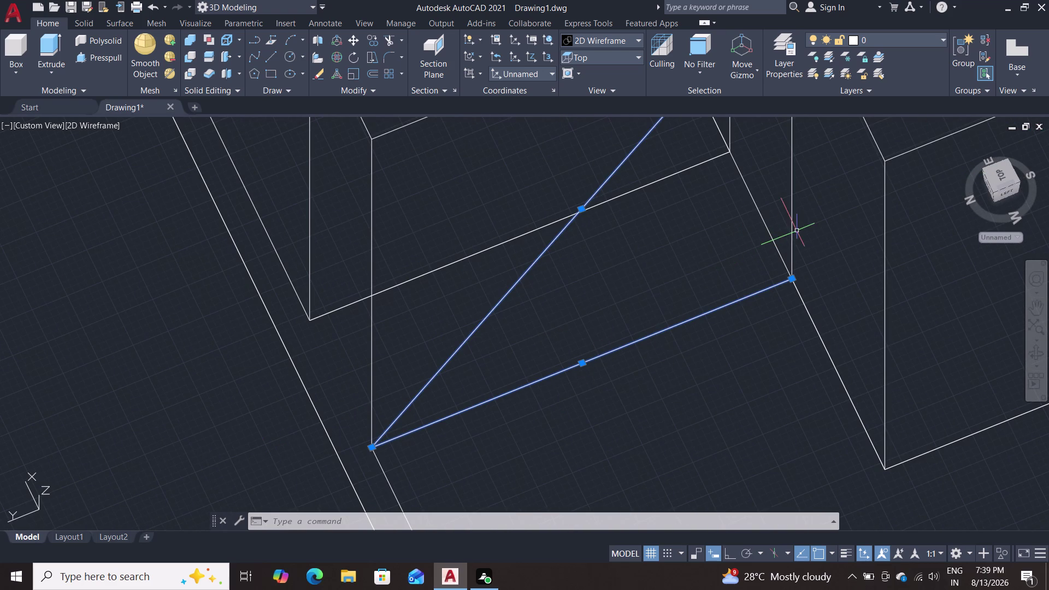
double_click(792, 227)
key(Escape)
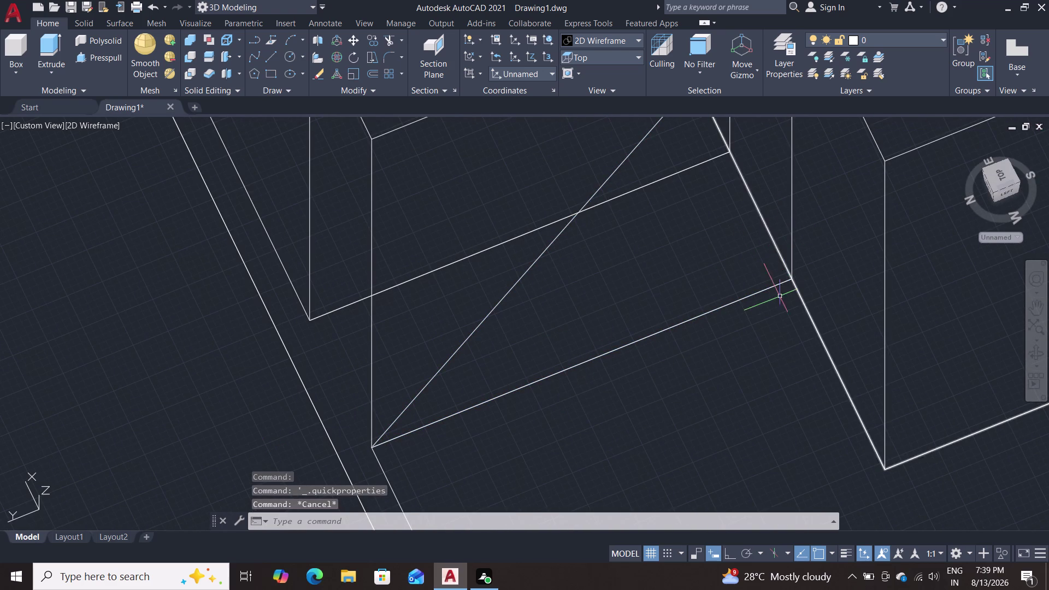
Draw a line from the lower edge's corner up to the diagonal's top point.
key(l)
key(Return)
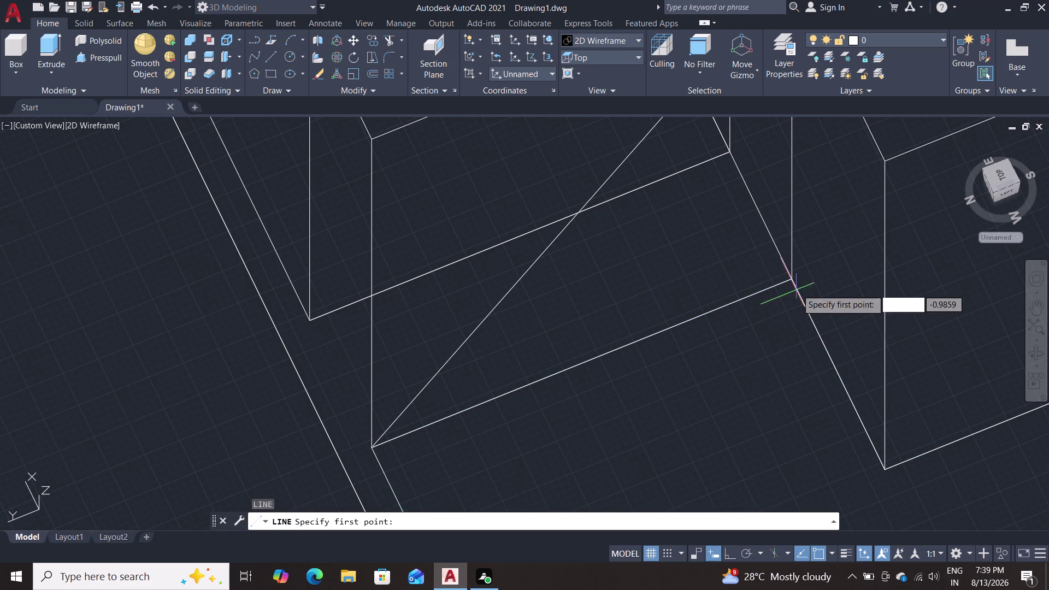
scroll(up, 3)
click(774, 260)
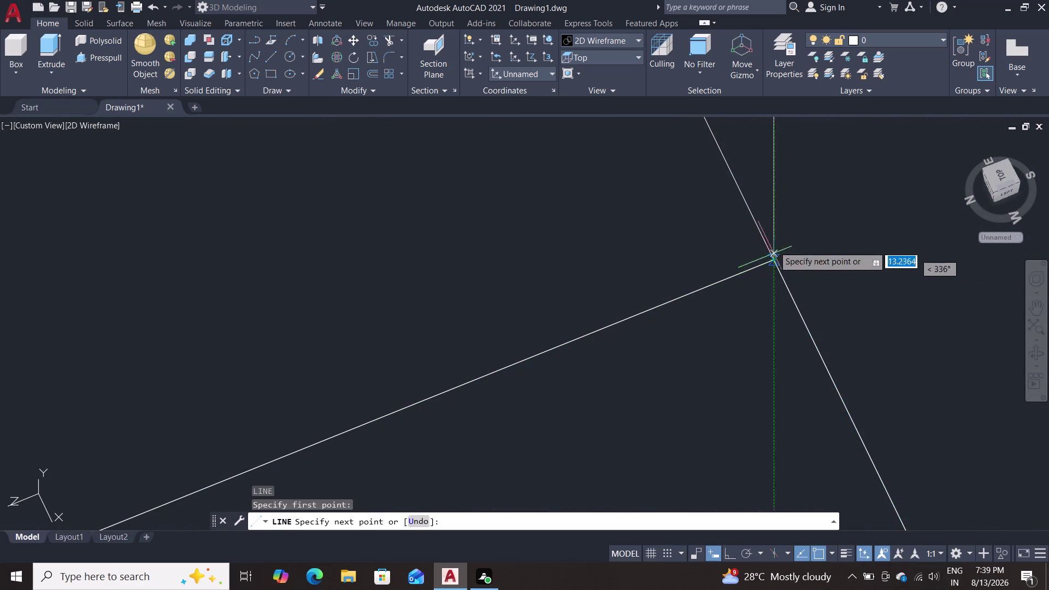
scroll(down, 3)
middle_drag(798, 162, 759, 447)
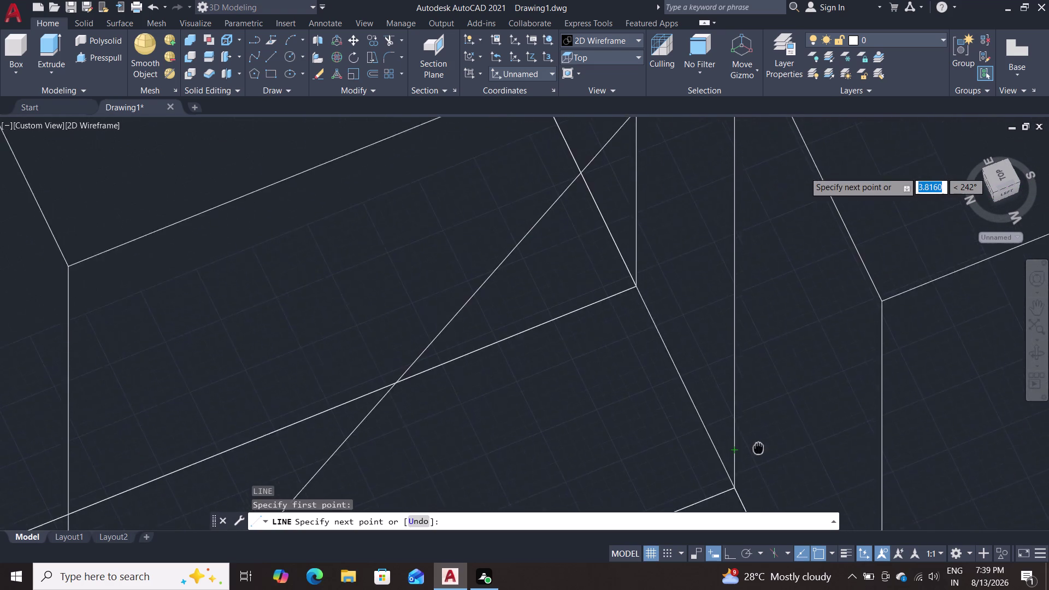
middle_drag(759, 447, 747, 517)
scroll(up, 3)
scroll(down, 3)
middle_drag(734, 250, 703, 505)
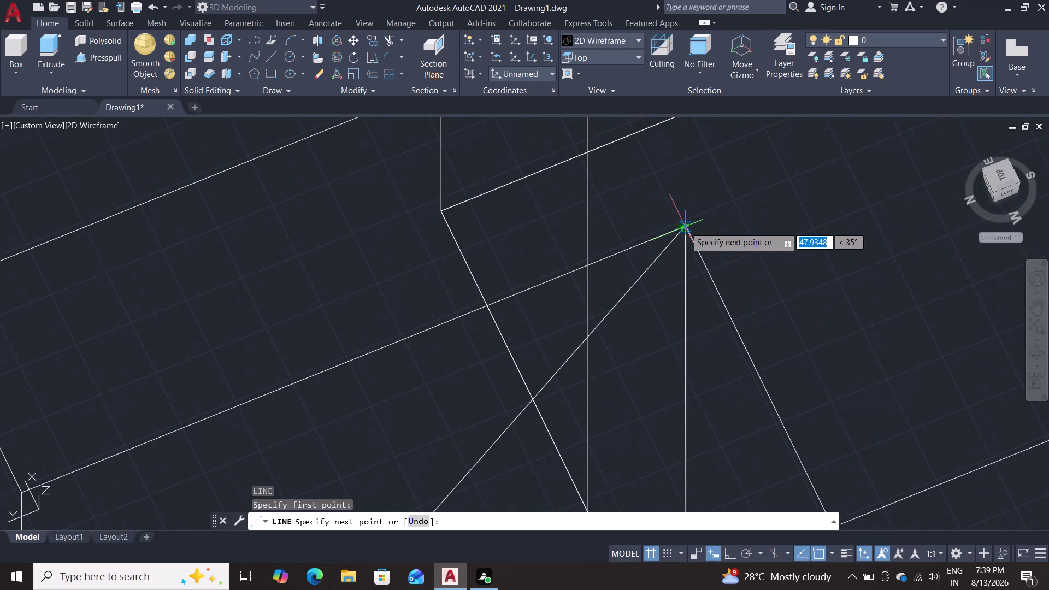
scroll(up, 3)
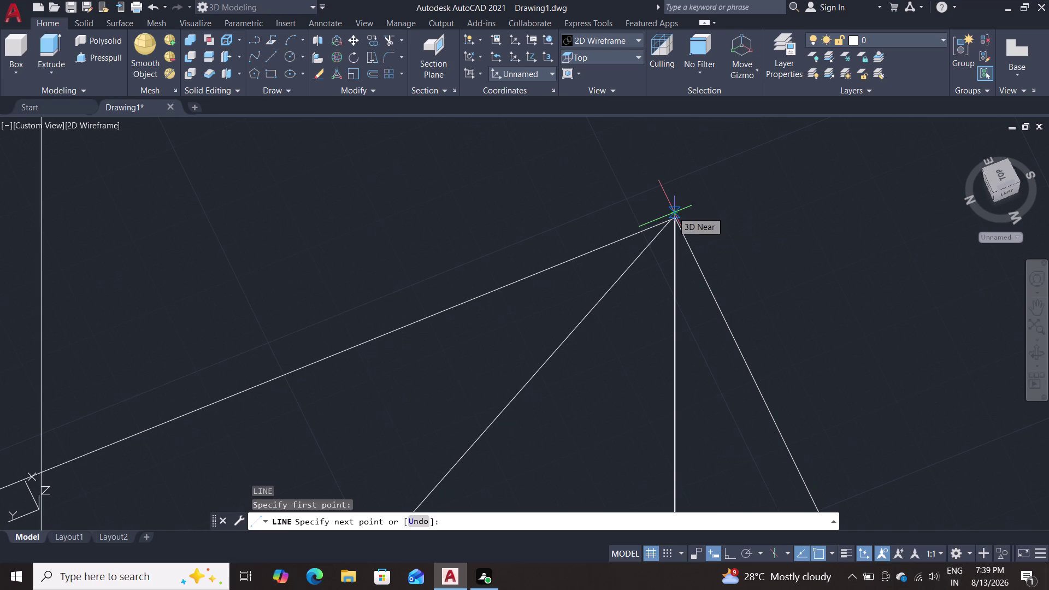
scroll(up, 3)
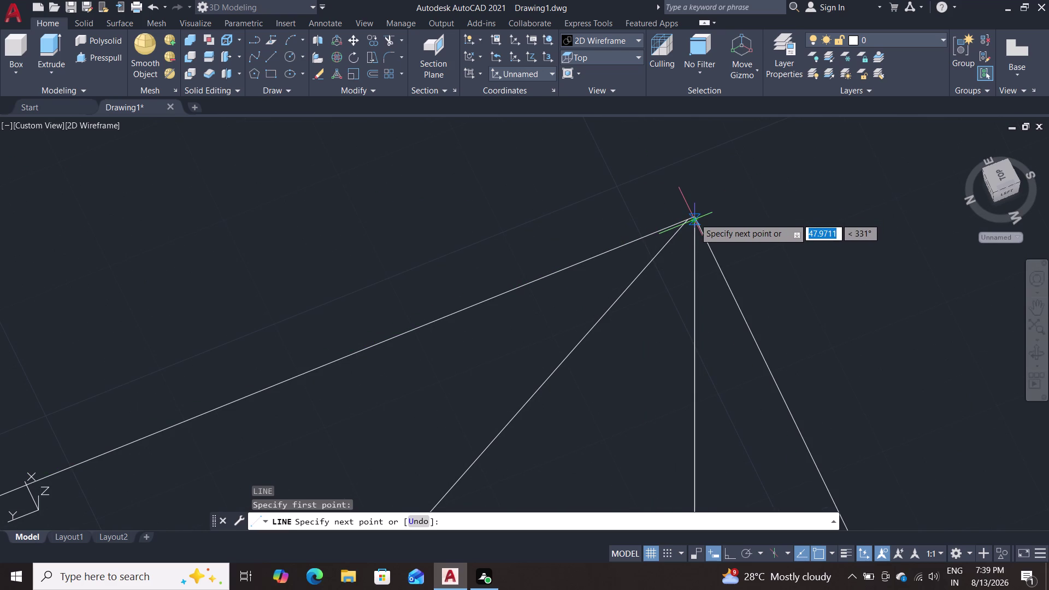
click(694, 218)
key(Escape)
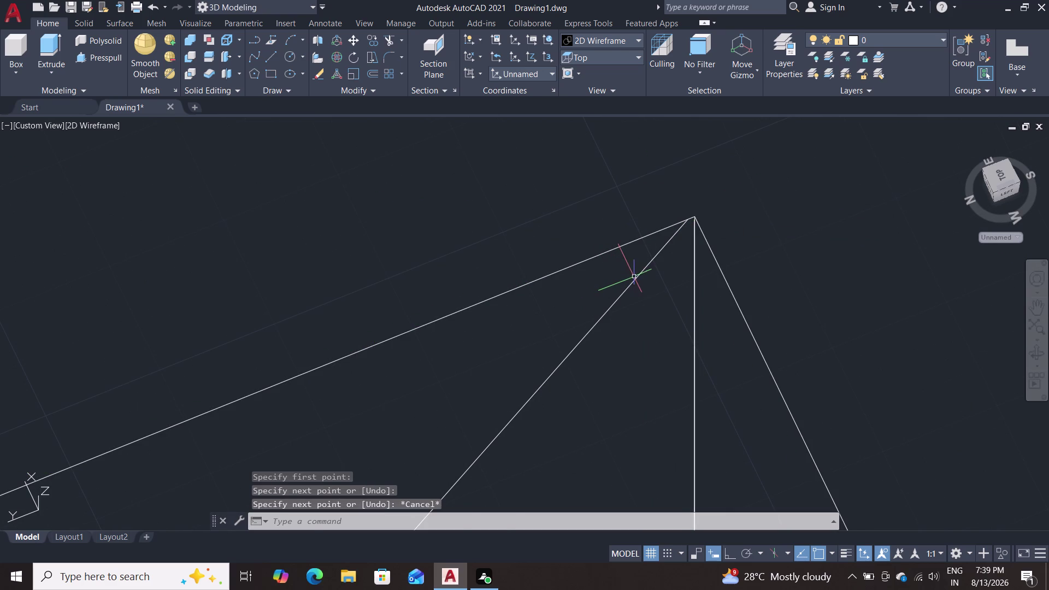
click(634, 276)
click(640, 280)
click(637, 276)
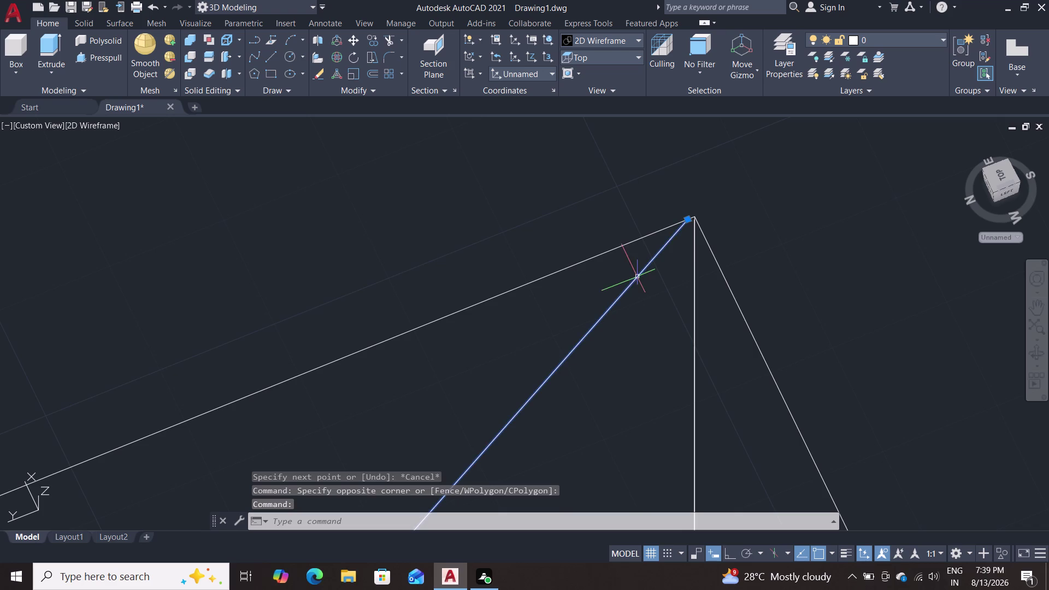
click(688, 217)
click(697, 216)
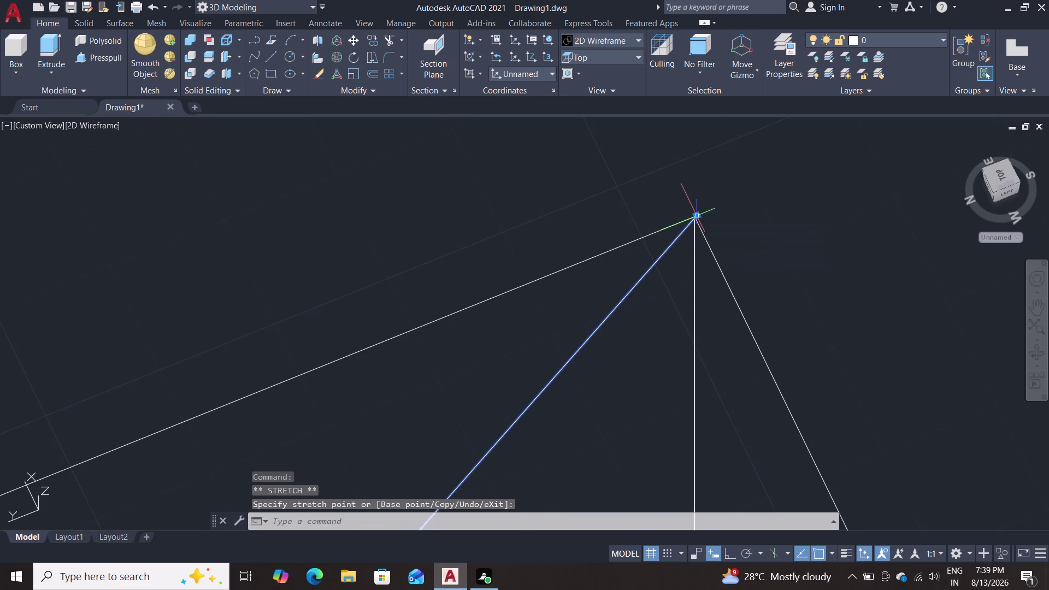
key(Escape)
key(Escape)
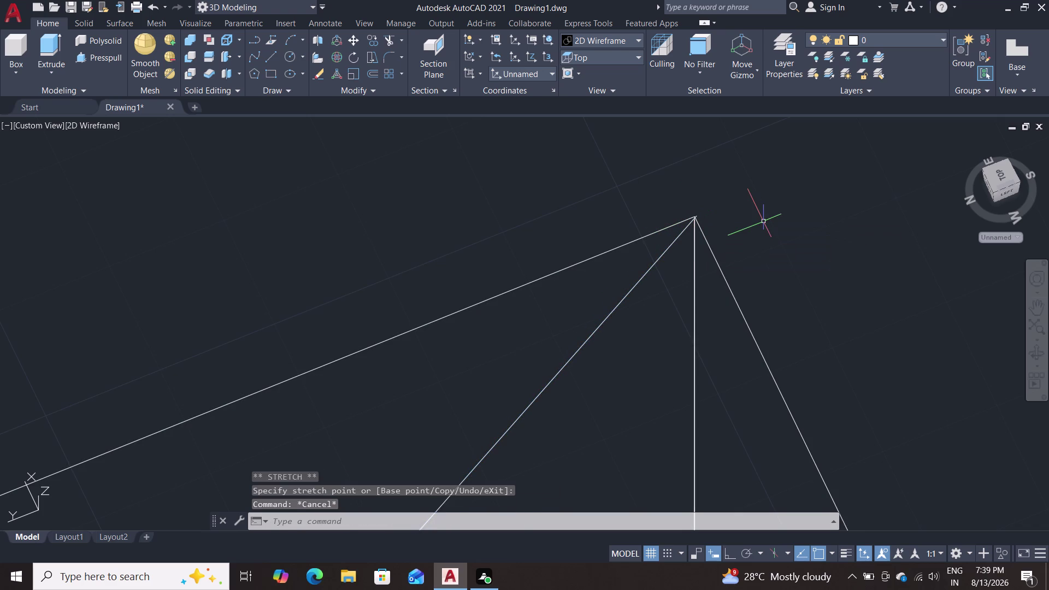
scroll(down, 3)
scroll(down, 3)
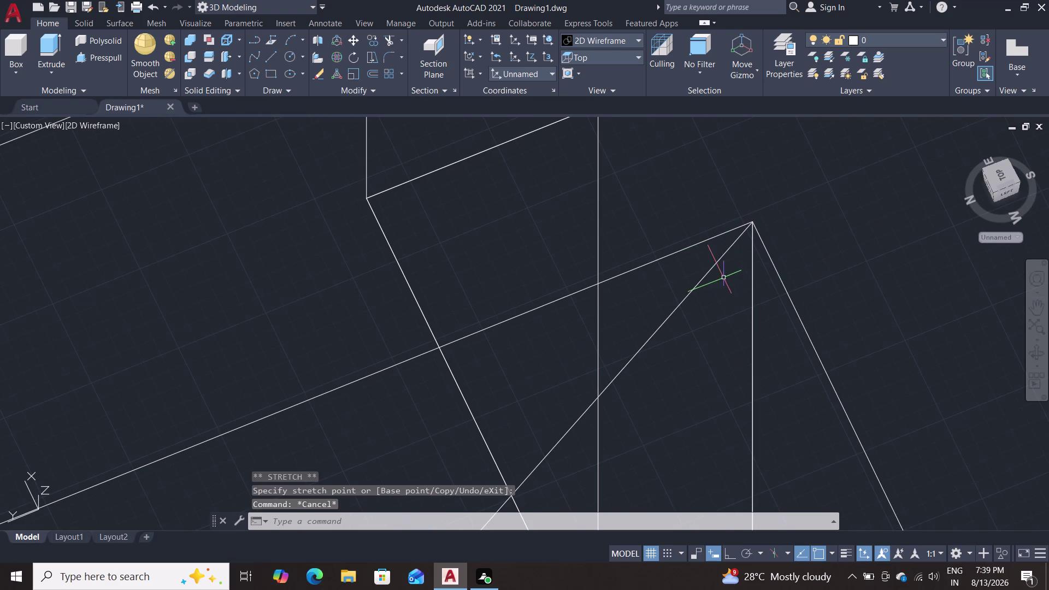
click(702, 281)
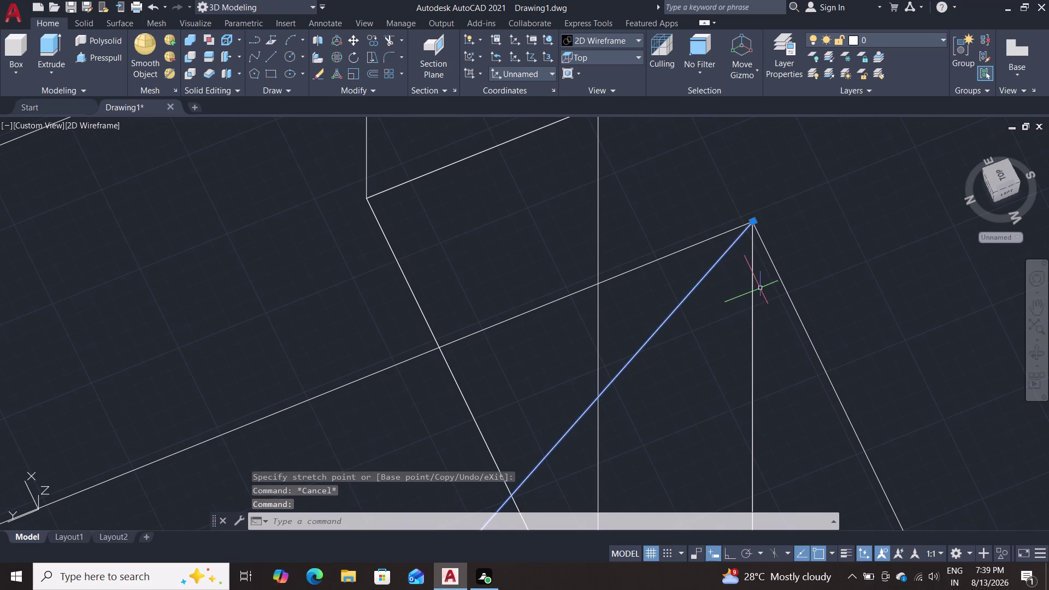
double_click(754, 284)
scroll(down, 3)
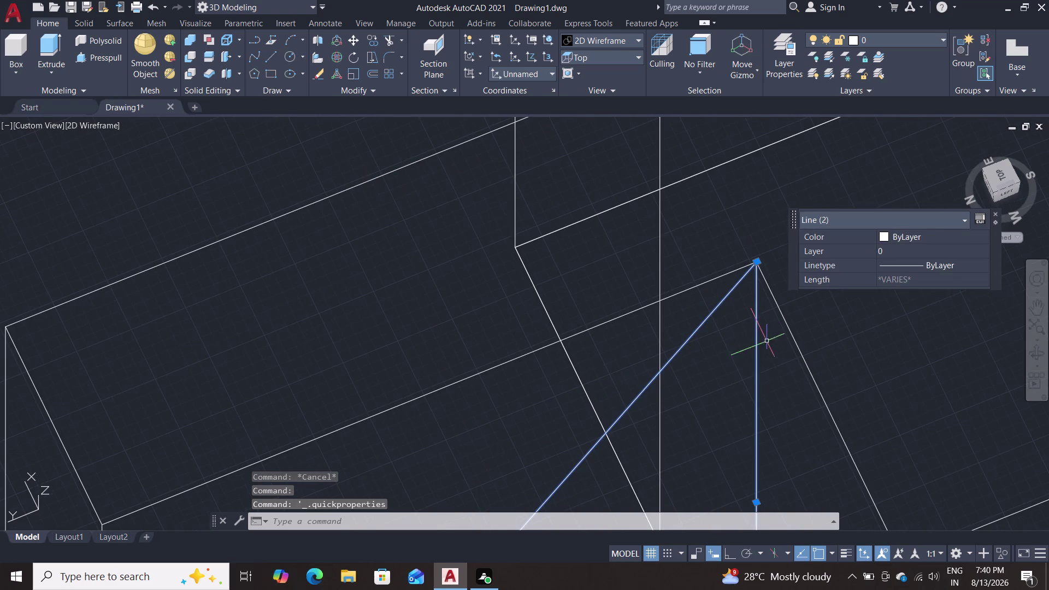
scroll(down, 3)
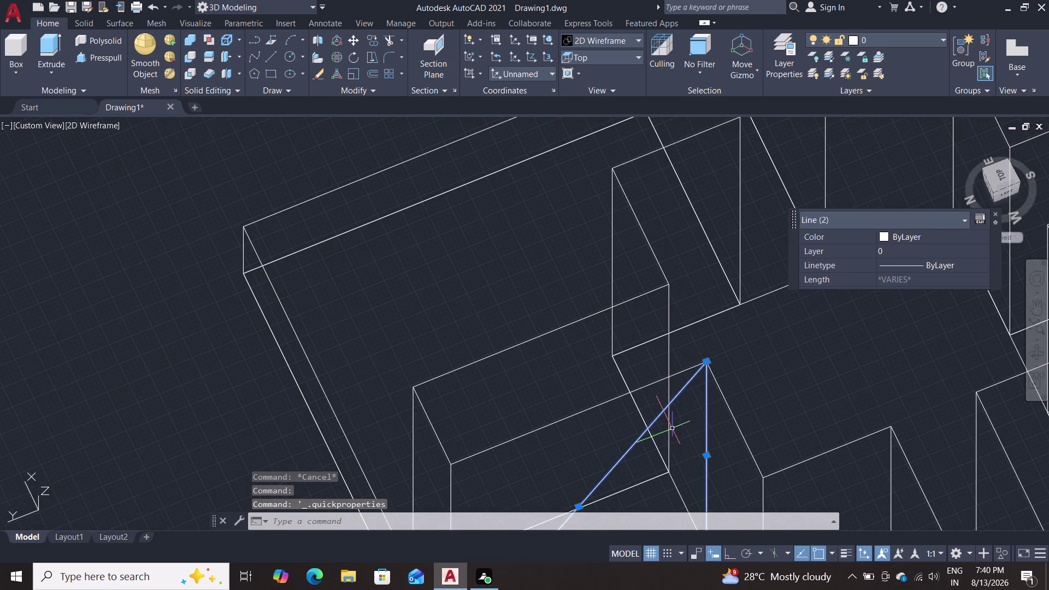
middle_drag(673, 427, 662, 207)
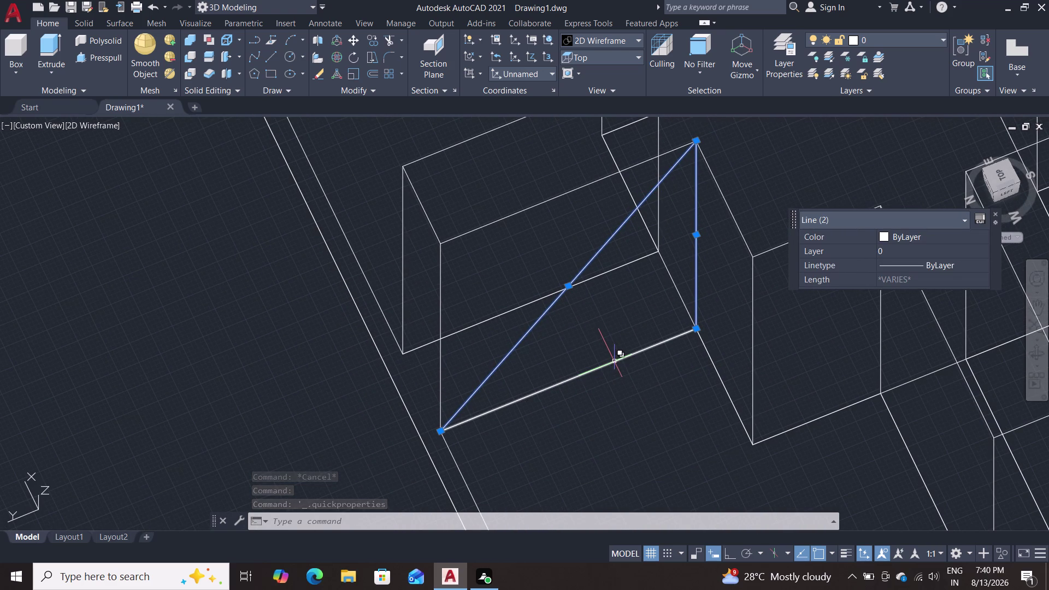
click(614, 362)
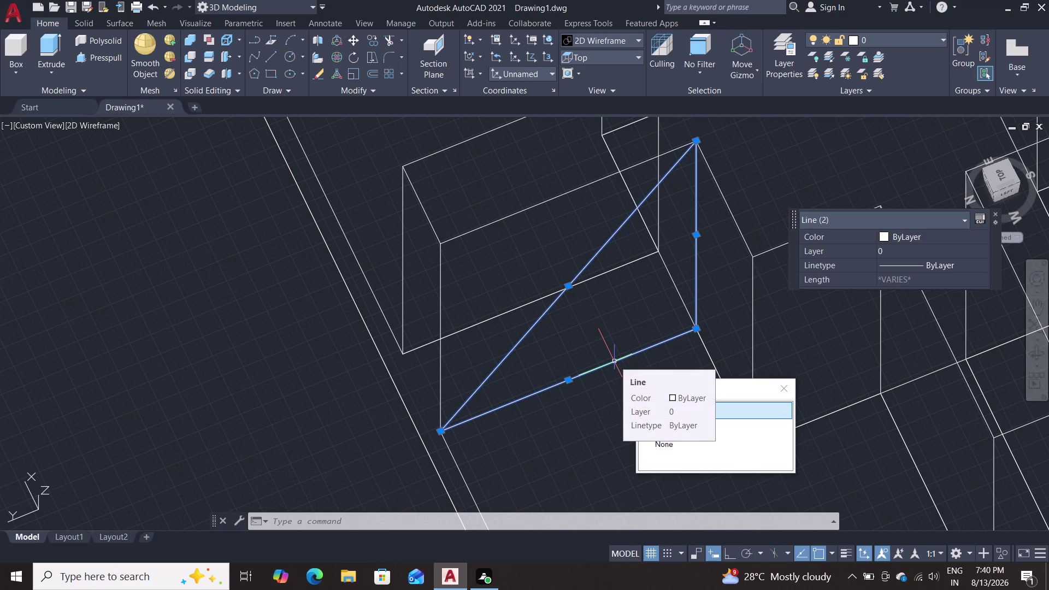
key(j)
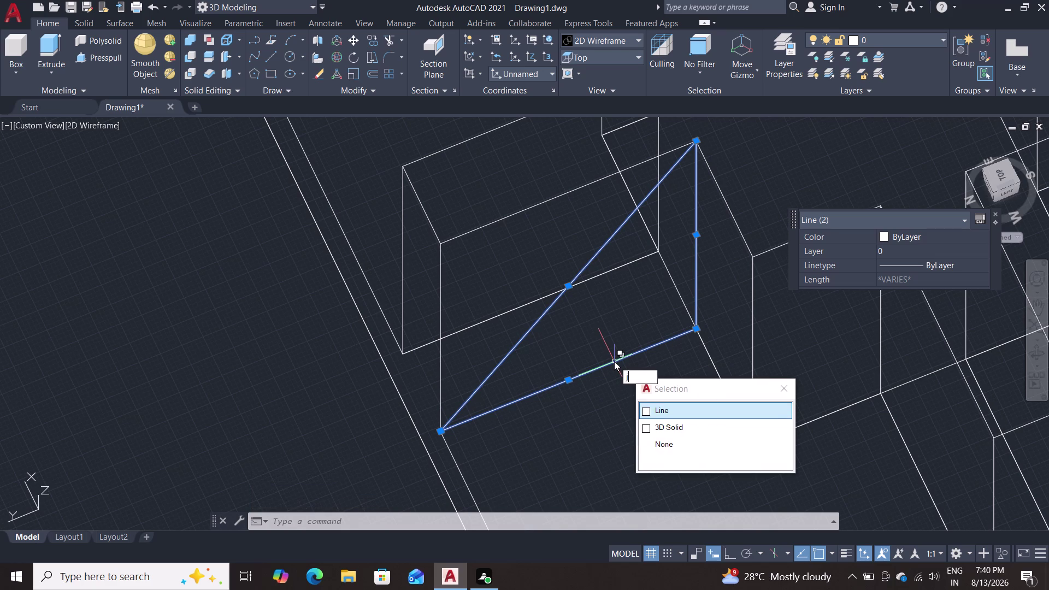
key(Return)
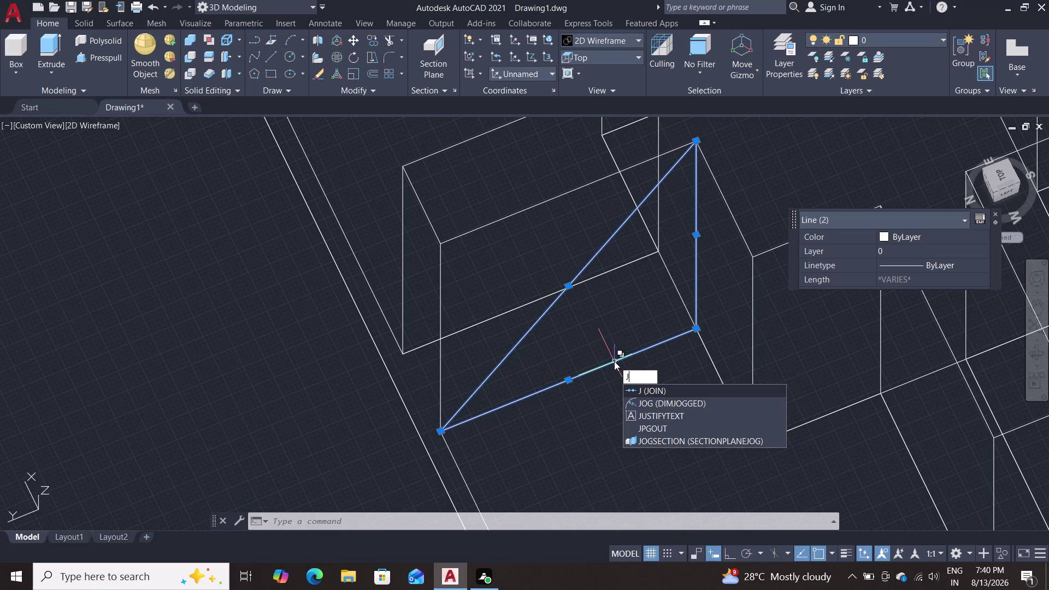
key(Return)
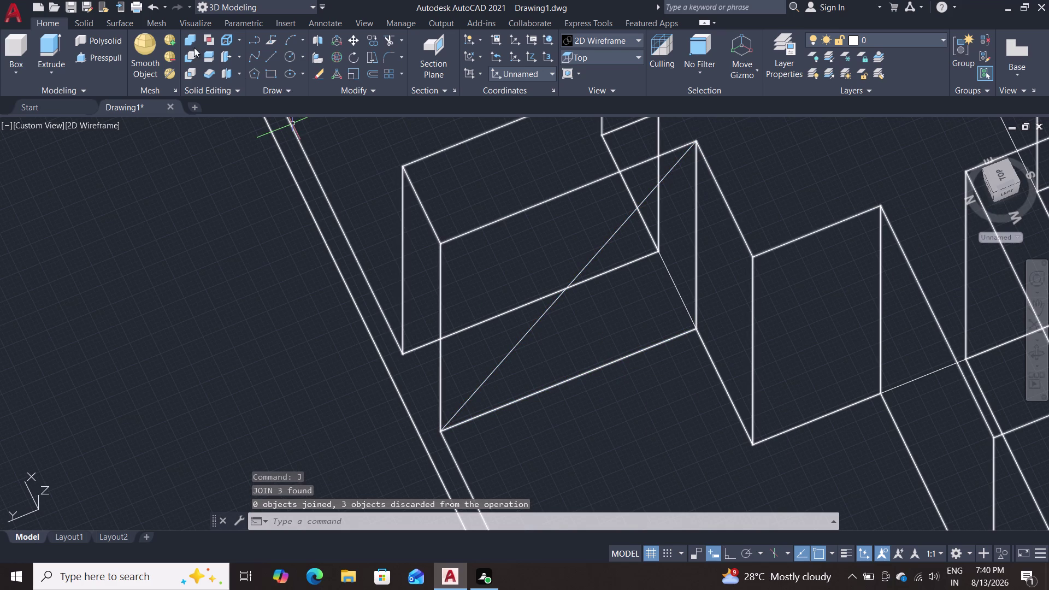
double_click(93, 62)
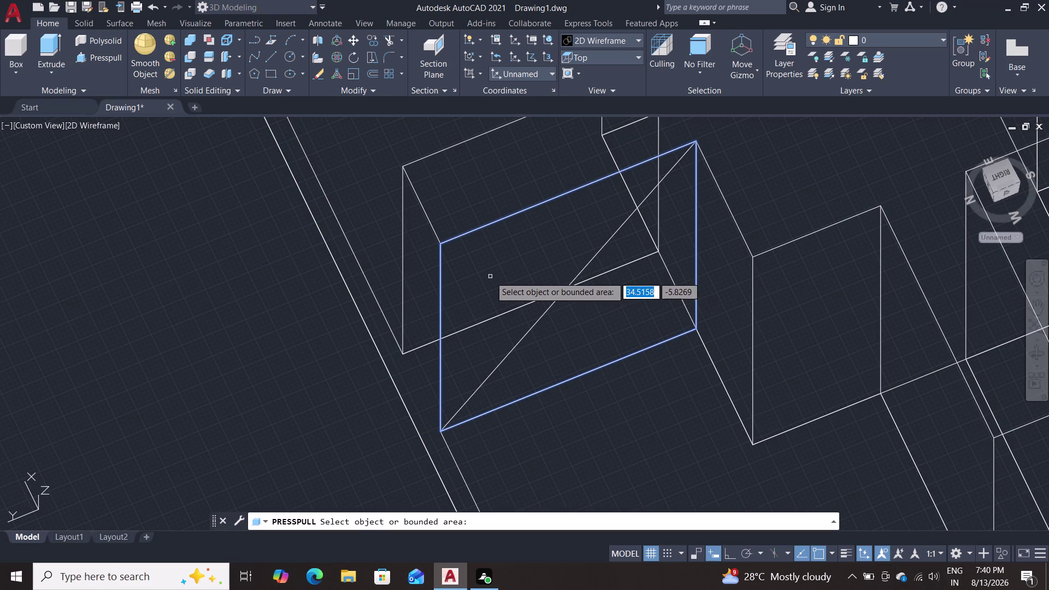
Press-pull the area bounded by the triangle outline into a solid.
triple_click(490, 277)
scroll(down, 3)
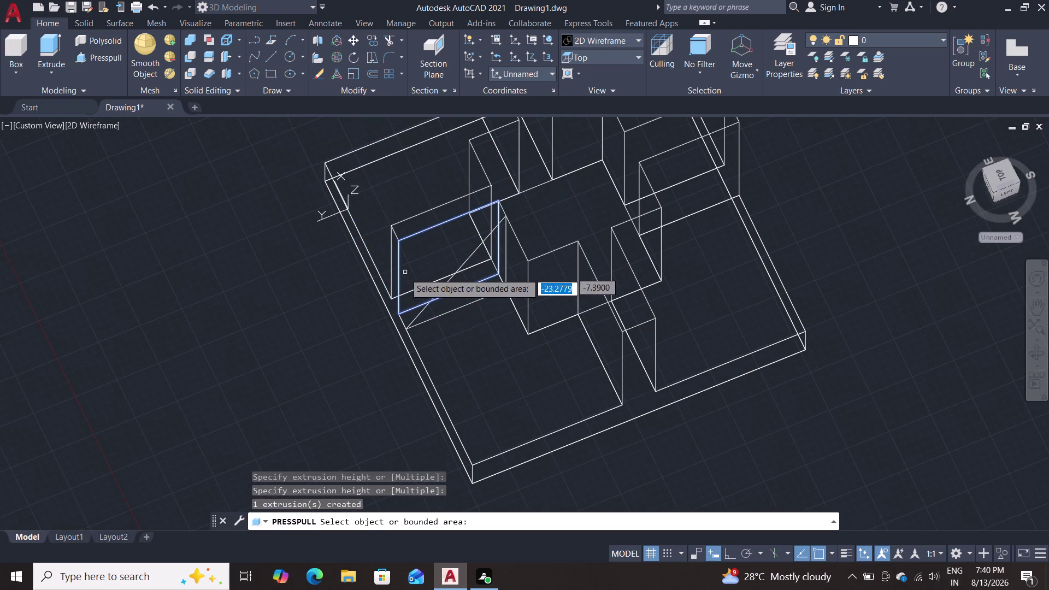
key(Escape)
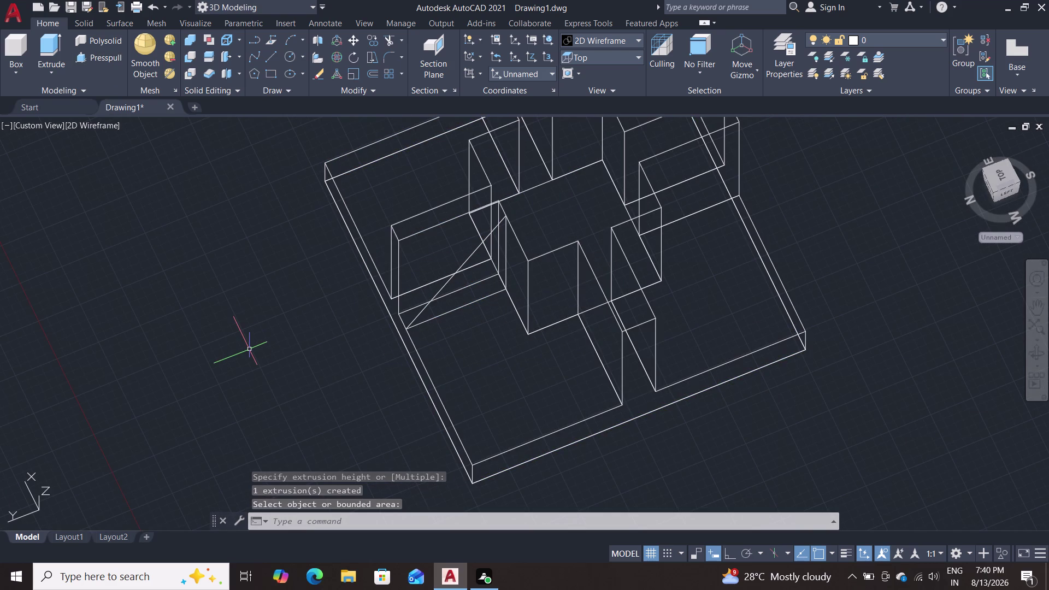
Switch the visual style to Shades of Gray.
click(596, 41)
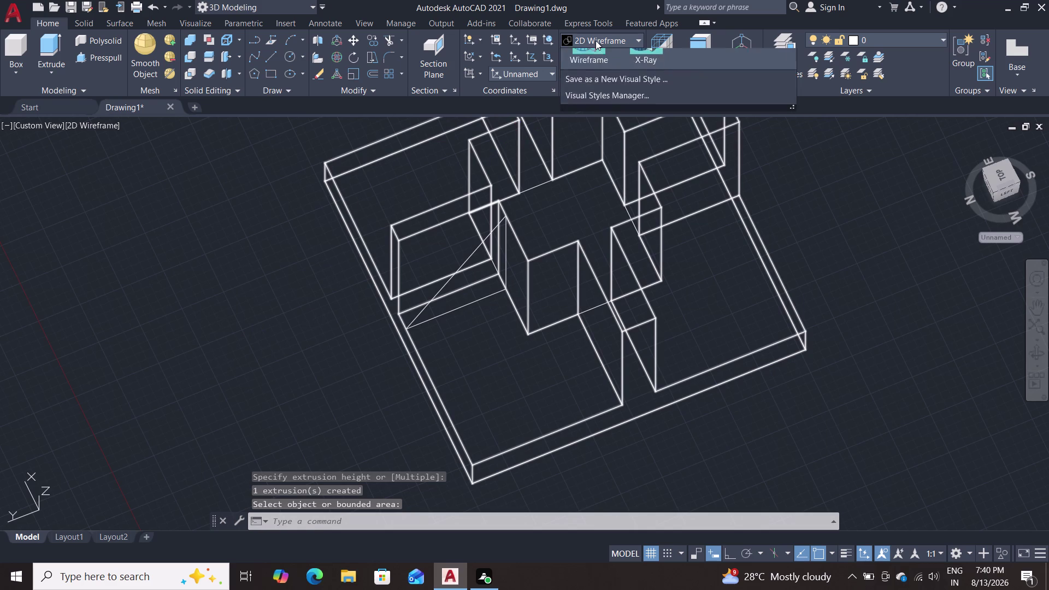
click(705, 124)
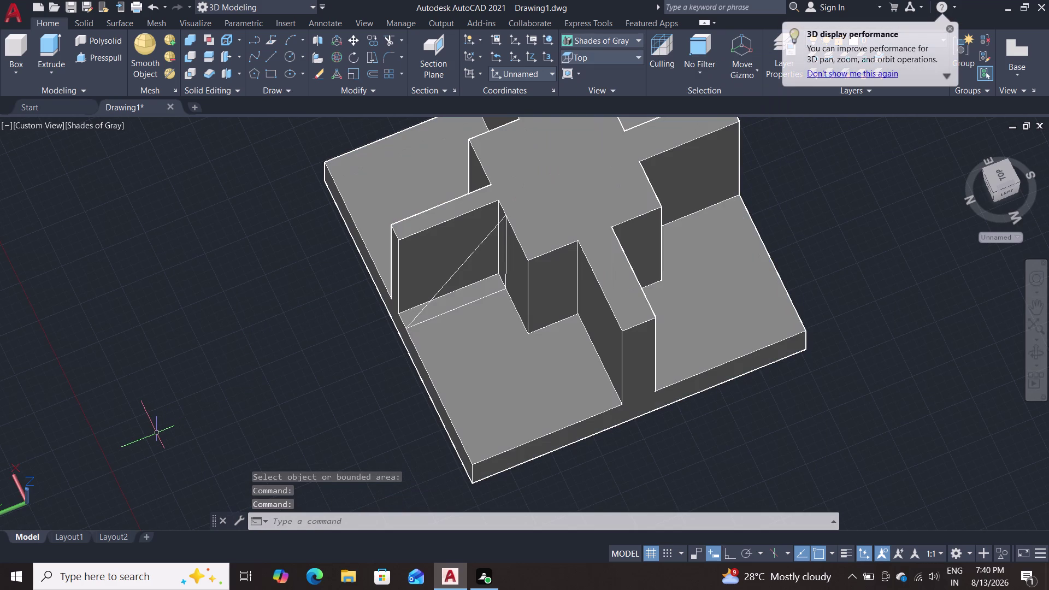
scroll(up, 3)
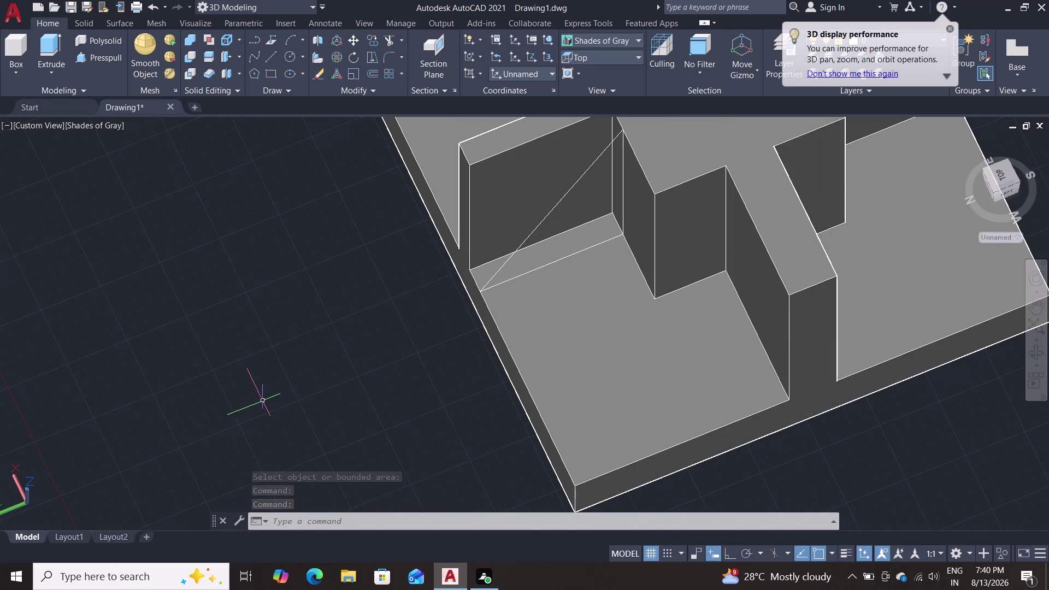
key(m)
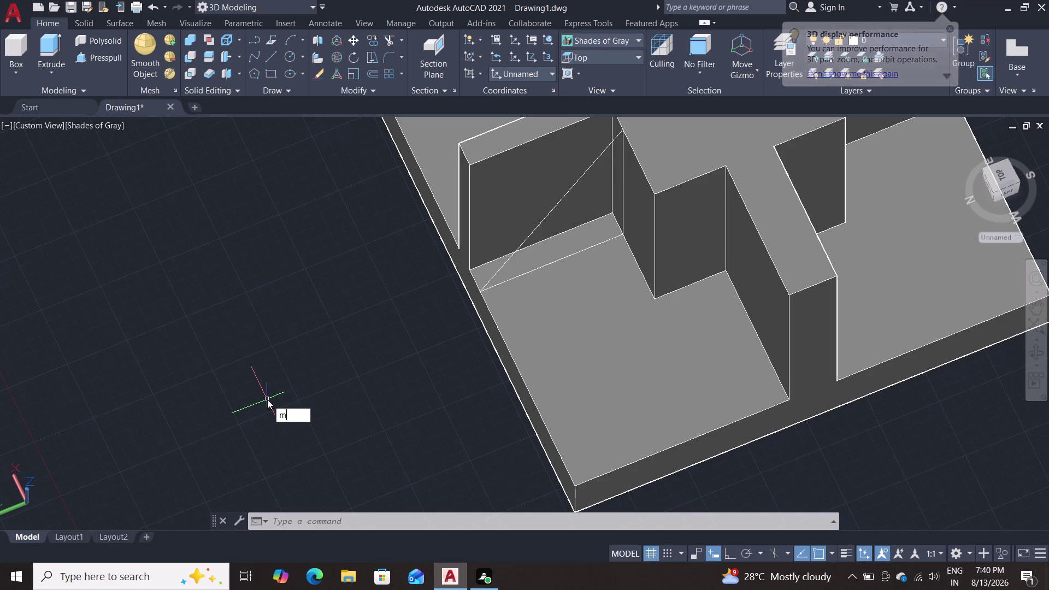
key(Return)
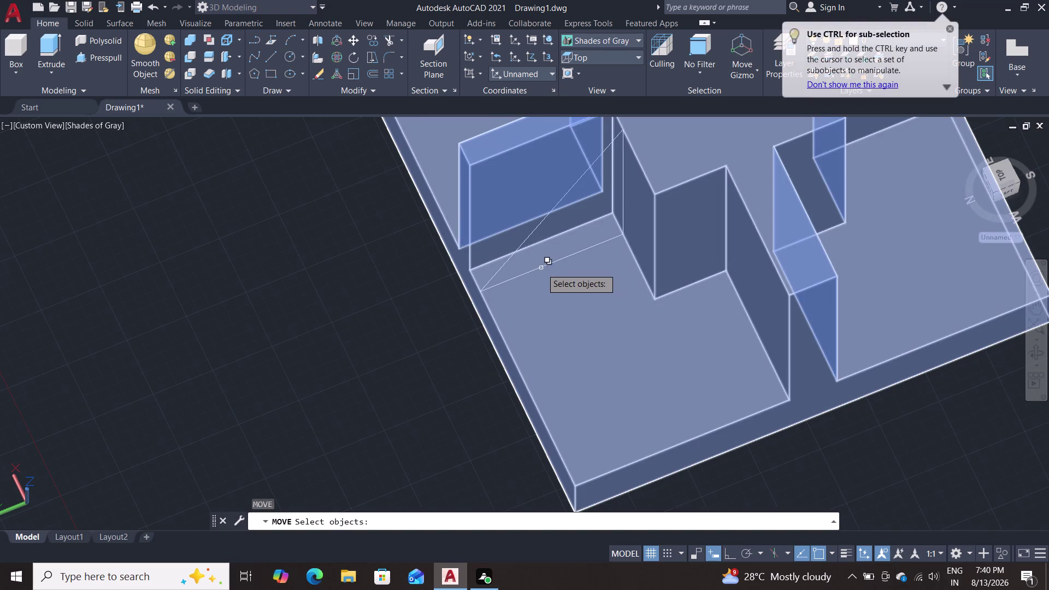
double_click(541, 269)
click(597, 334)
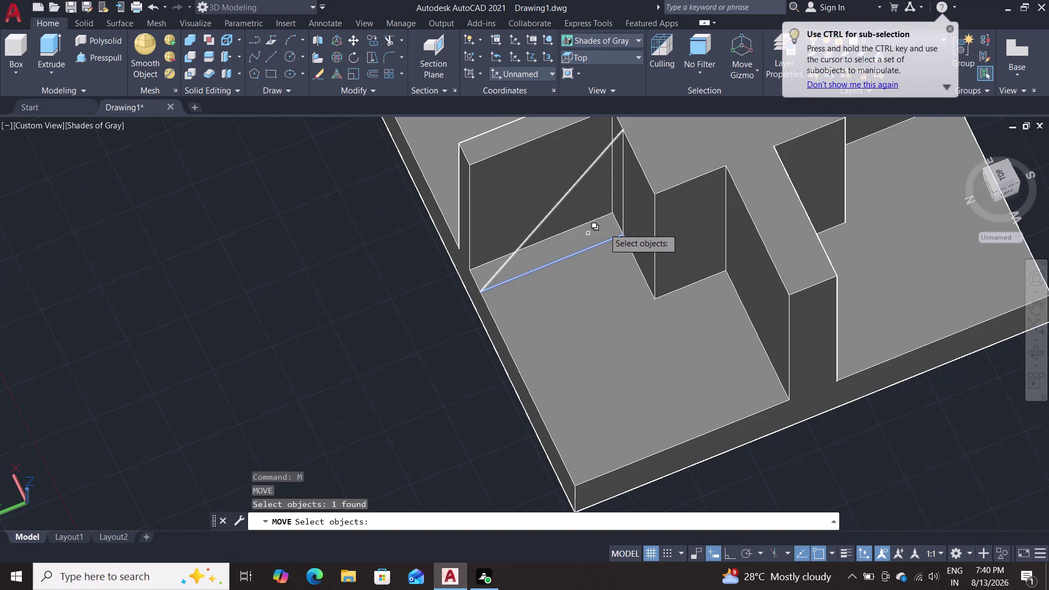
scroll(up, 3)
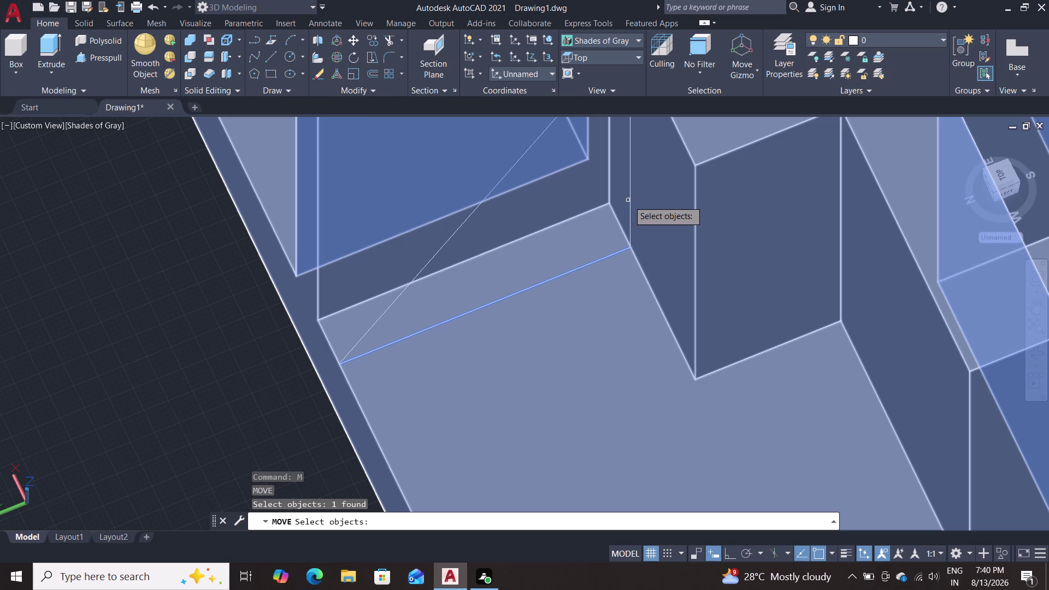
click(632, 197)
click(674, 269)
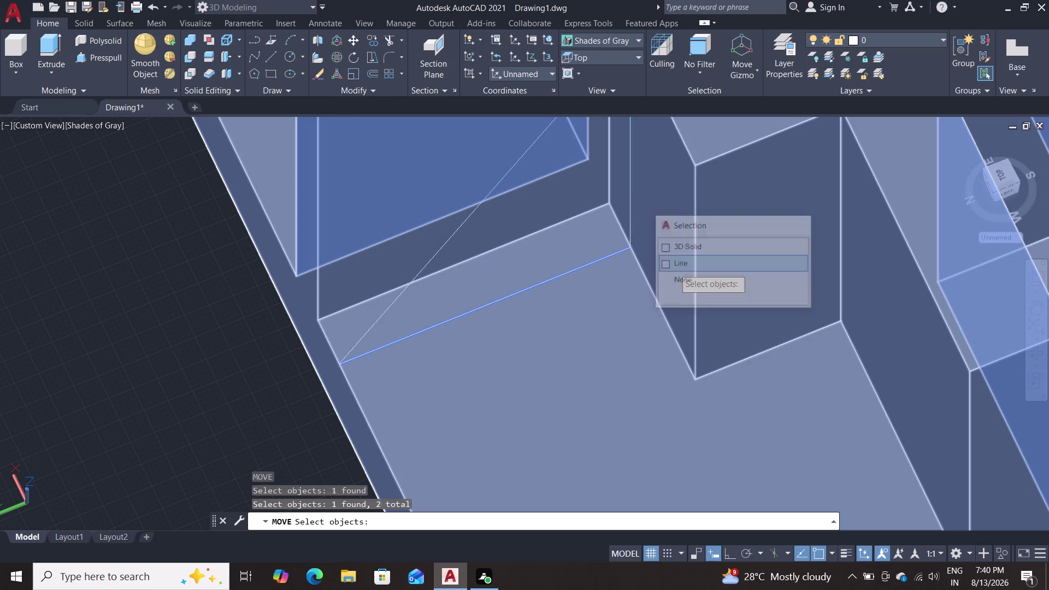
scroll(down, 3)
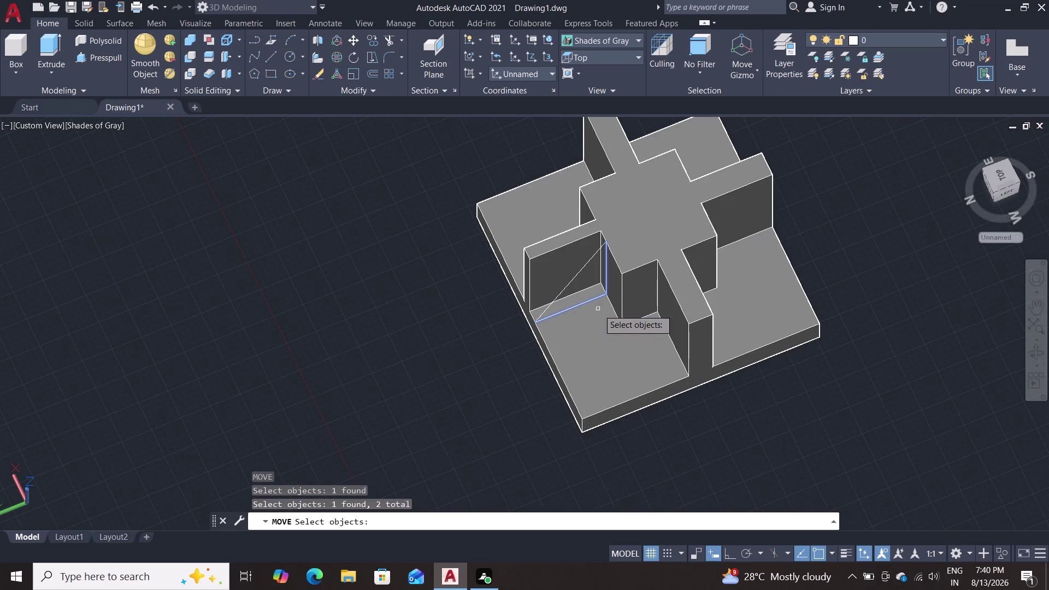
scroll(up, 3)
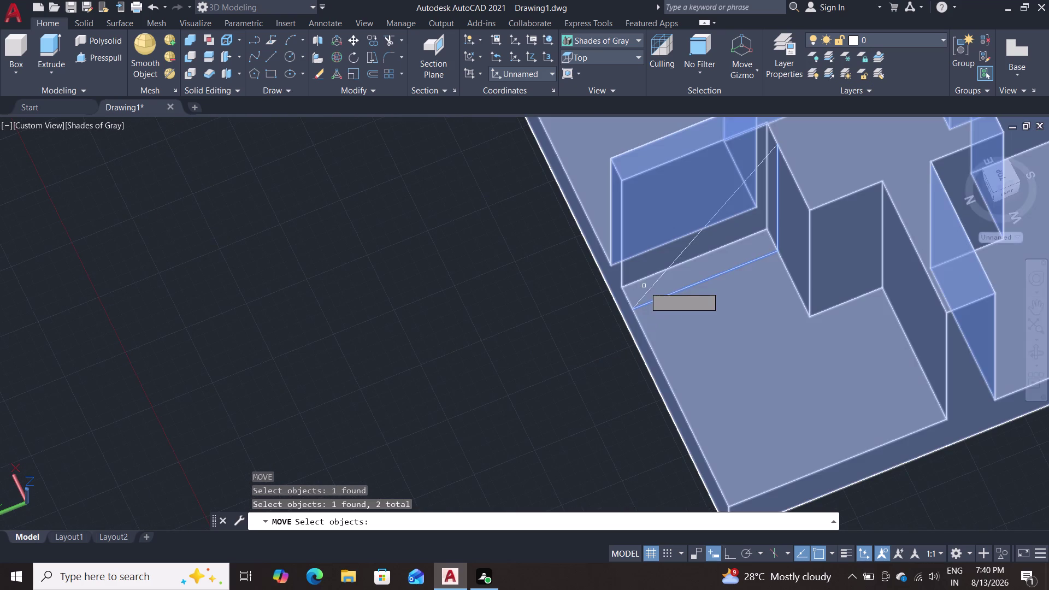
click(652, 288)
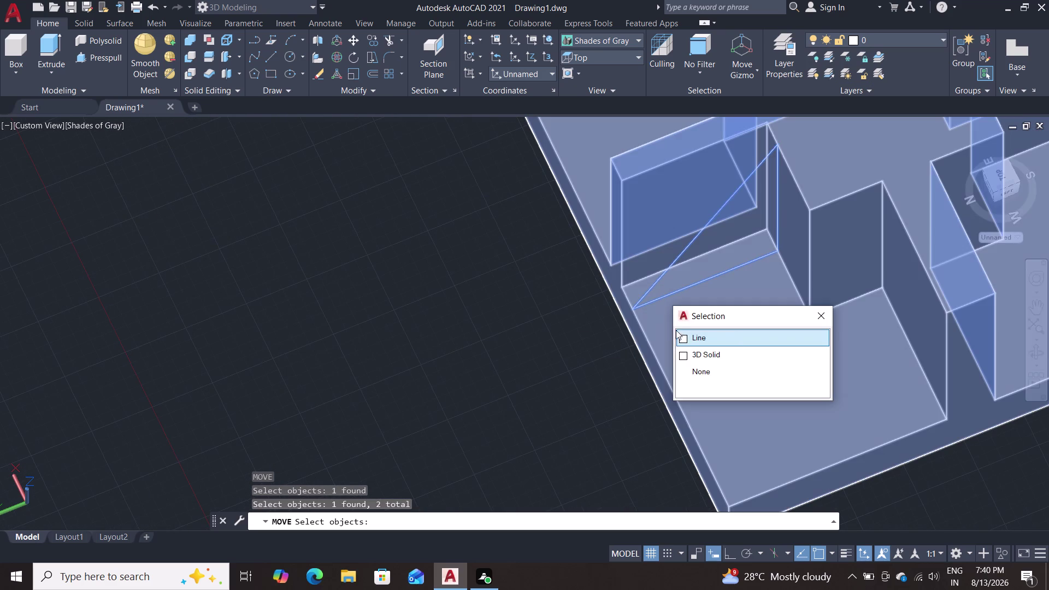
click(684, 334)
scroll(down, 3)
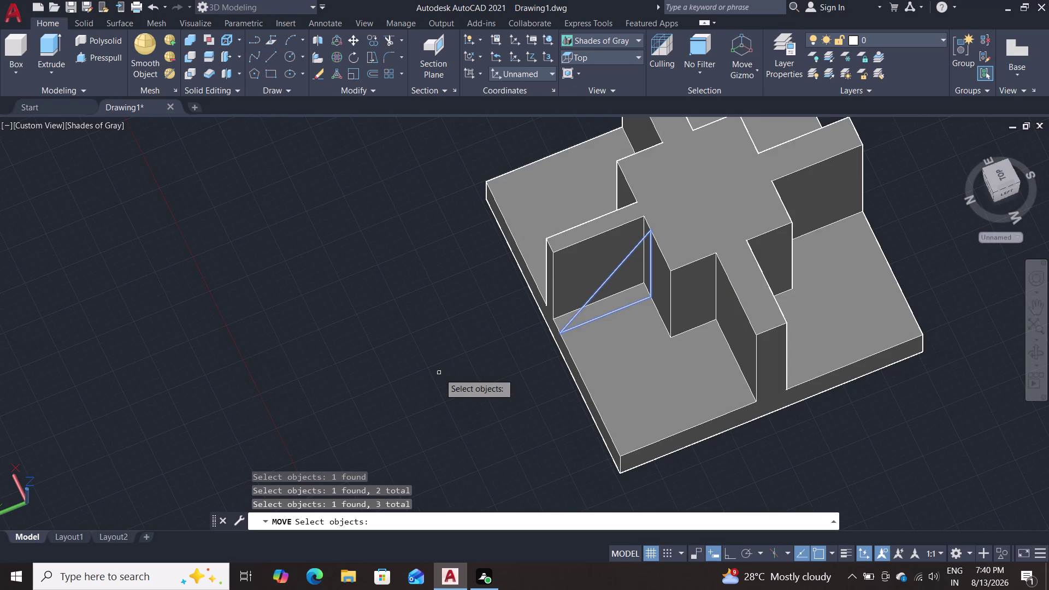
key(j)
key(Return)
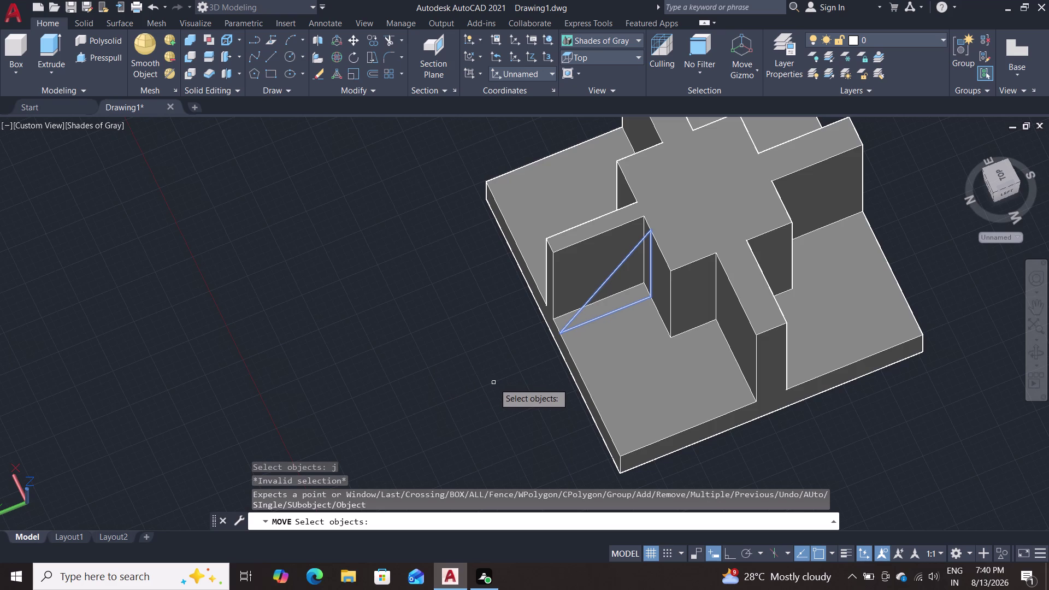
key(Return)
scroll(up, 3)
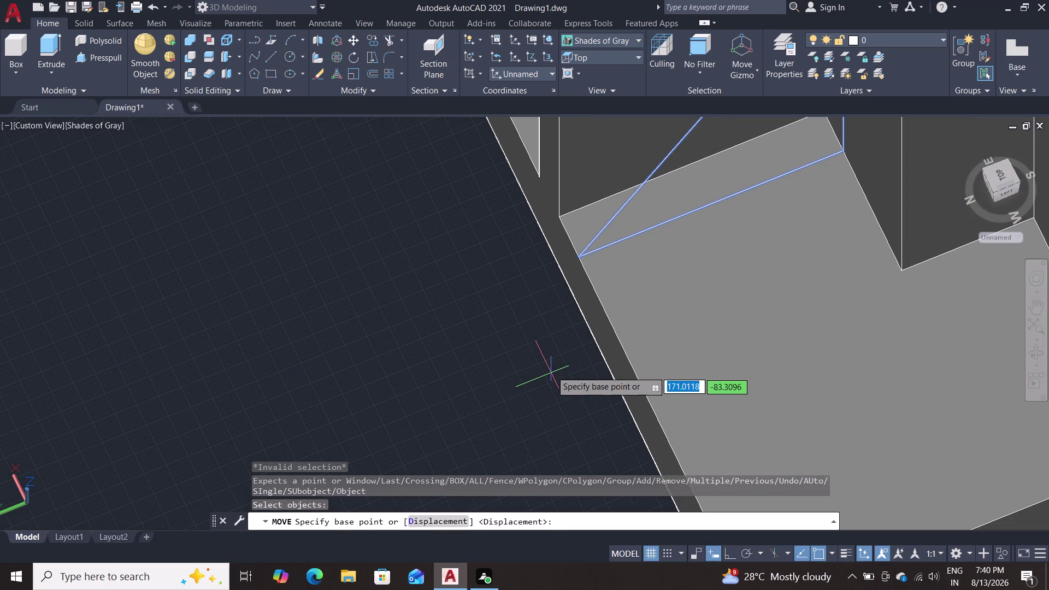
middle_drag(546, 306, 448, 407)
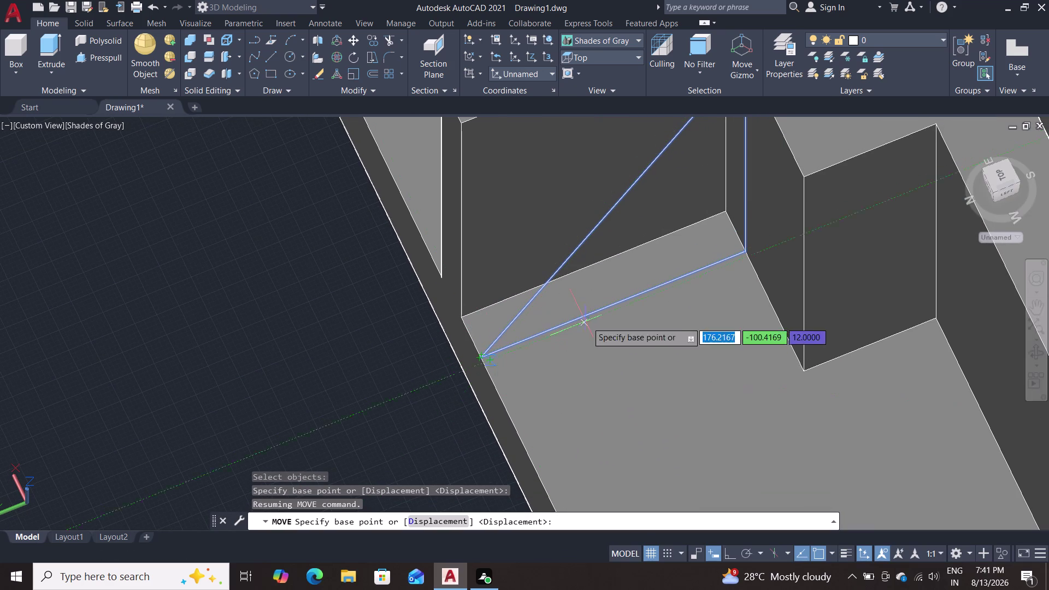
click(481, 361)
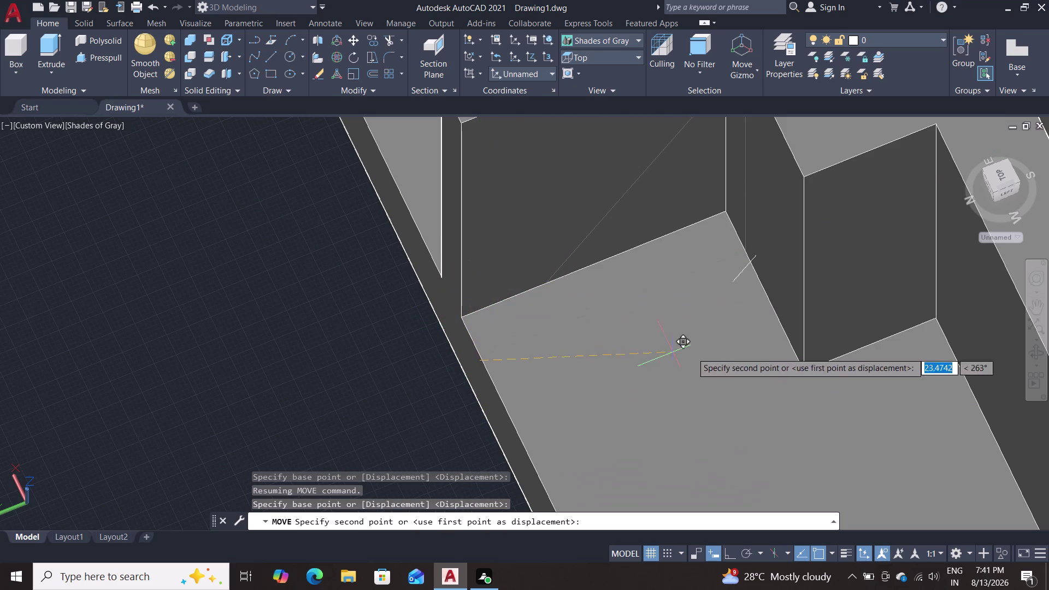
key(Escape)
scroll(down, 3)
scroll(down, 3)
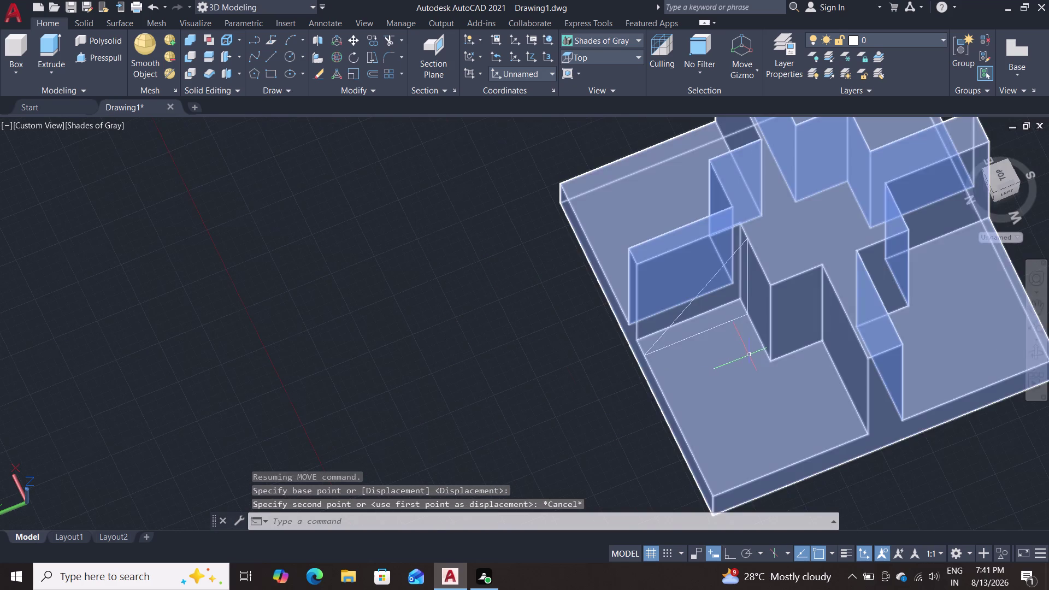
scroll(down, 3)
Press-pull the triangle on the rib wall to a picked height, then try undoing it.
scroll(up, 3)
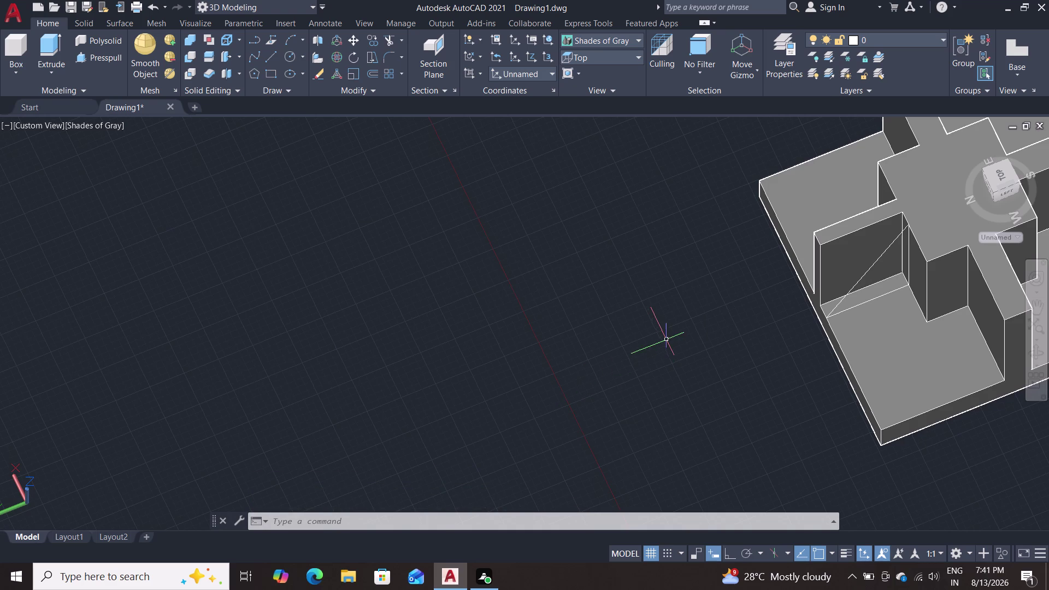
click(101, 61)
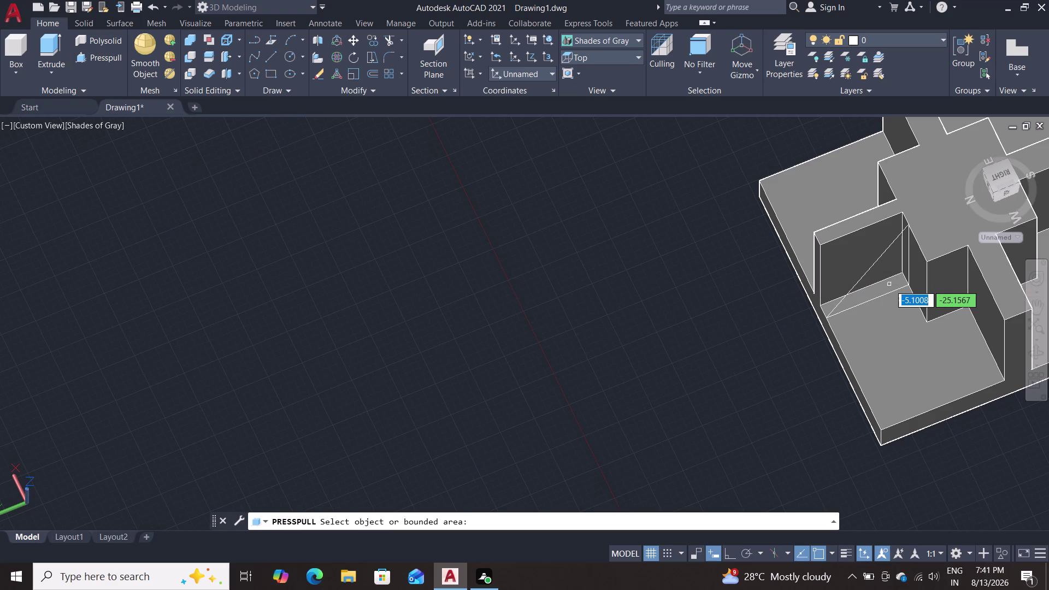
click(869, 270)
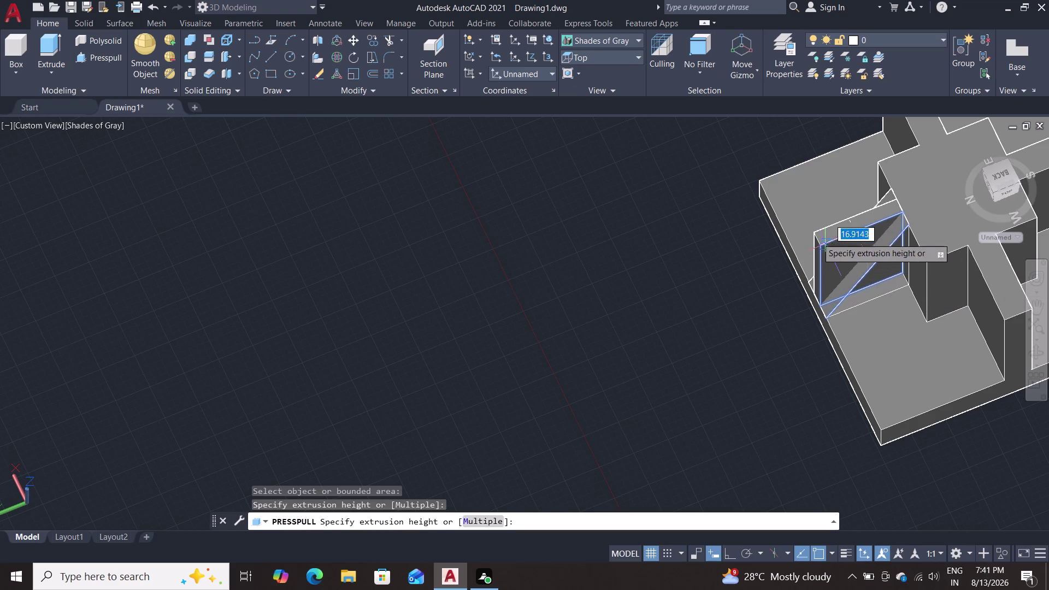
click(639, 152)
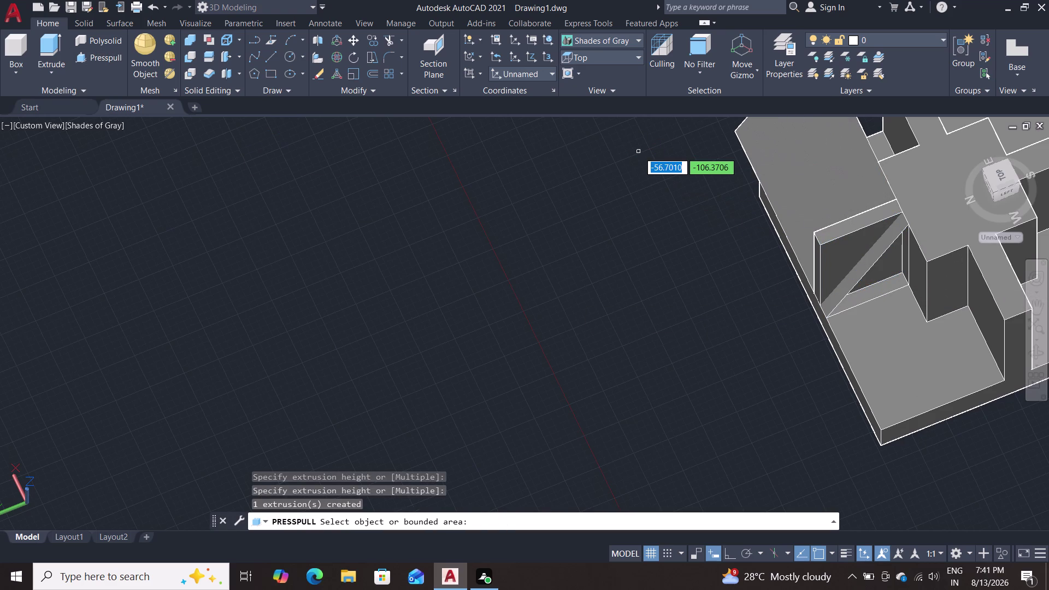
key(ctrl+z)
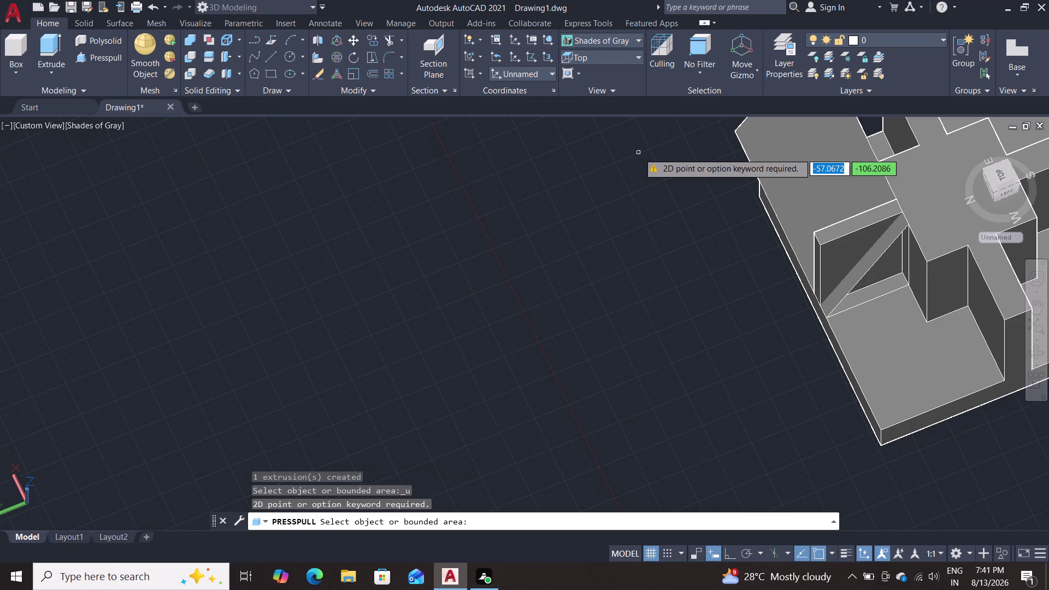
Exit Presspull and undo the brace extrusion, keeping only the triangle outline lines.
key(Escape)
key(Escape)
key(ctrl+z)
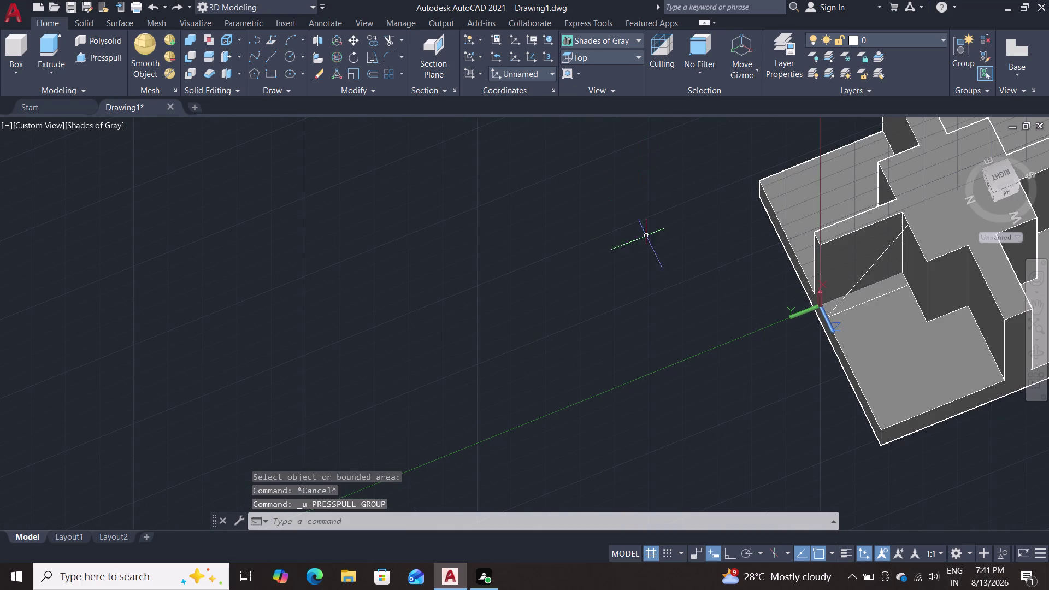
scroll(down, 3)
scroll(down, 3)
scroll(up, 3)
middle_drag(656, 280, 384, 283)
scroll(up, 3)
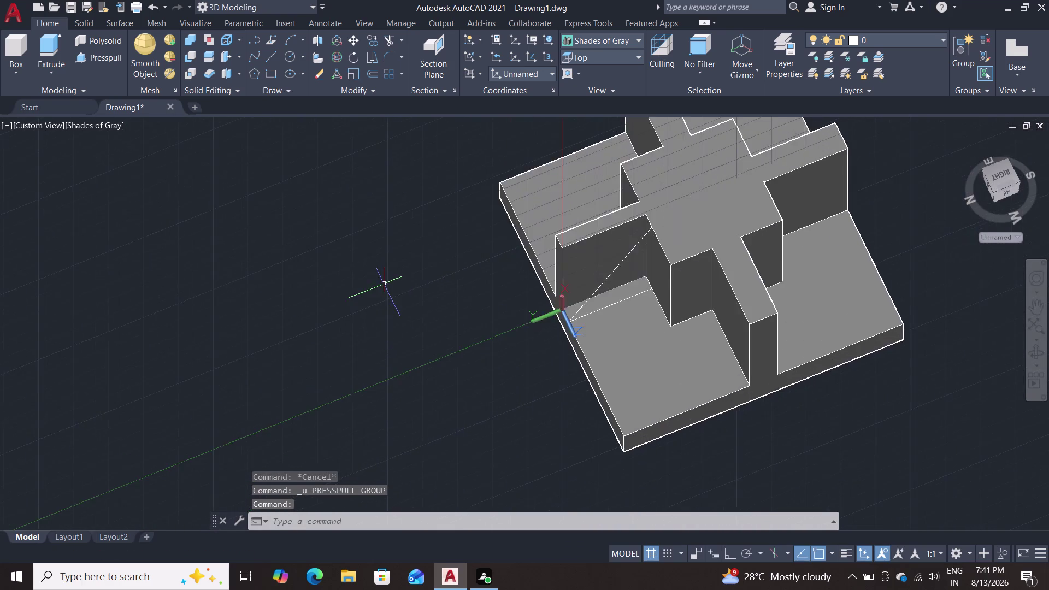
scroll(up, 3)
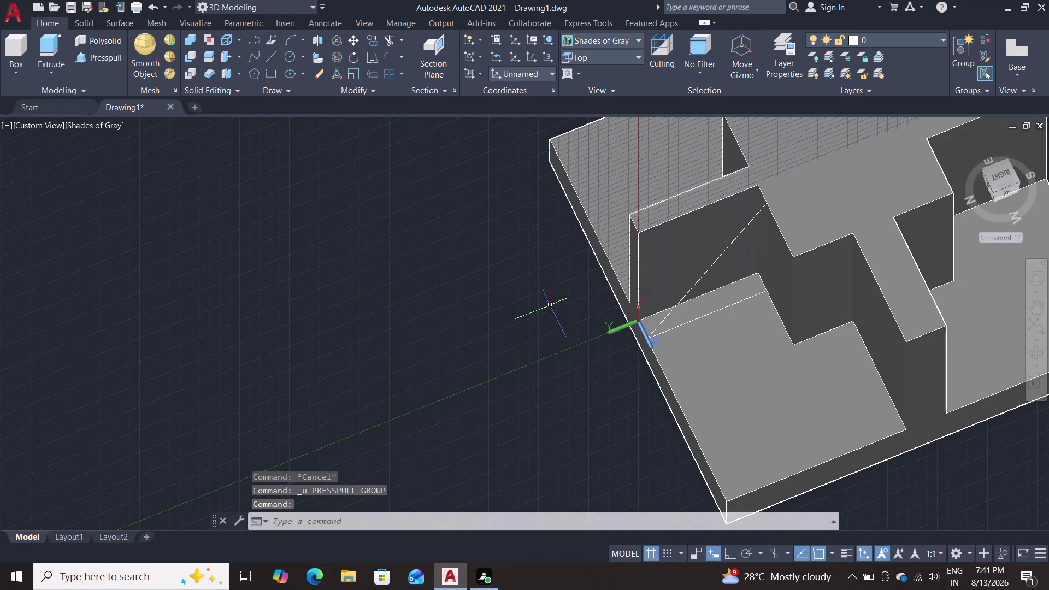
double_click(694, 283)
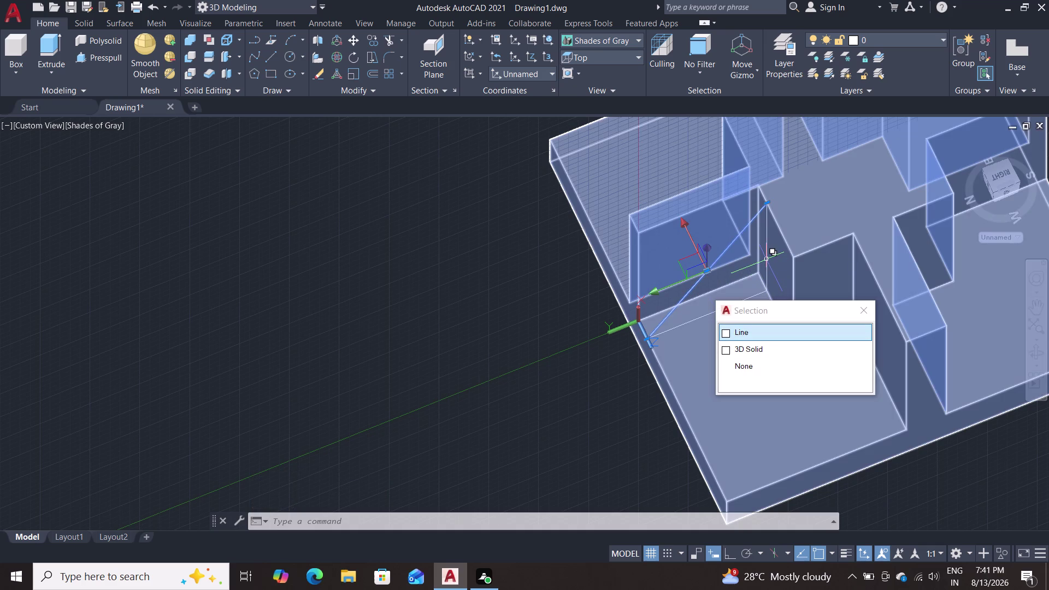
Pick the triangle's edge lines via selection cycling and try joining them.
click(767, 259)
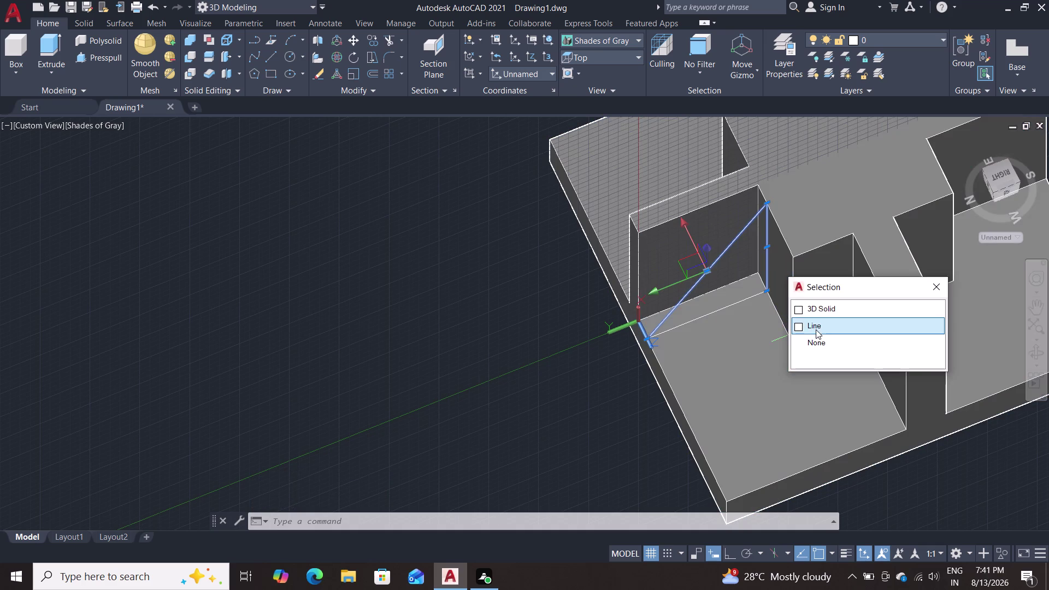
click(816, 329)
click(702, 318)
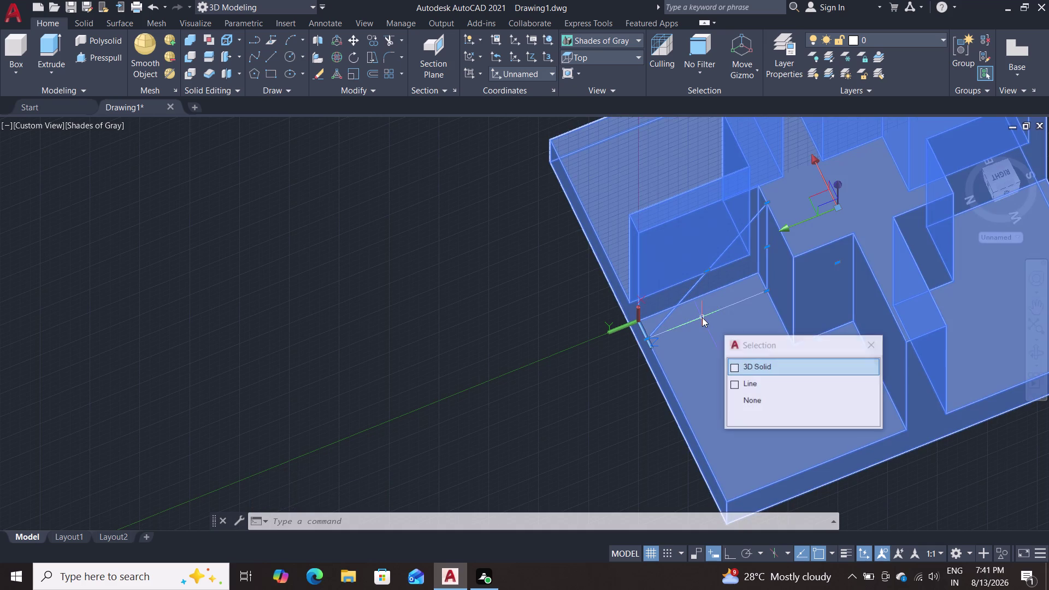
click(767, 380)
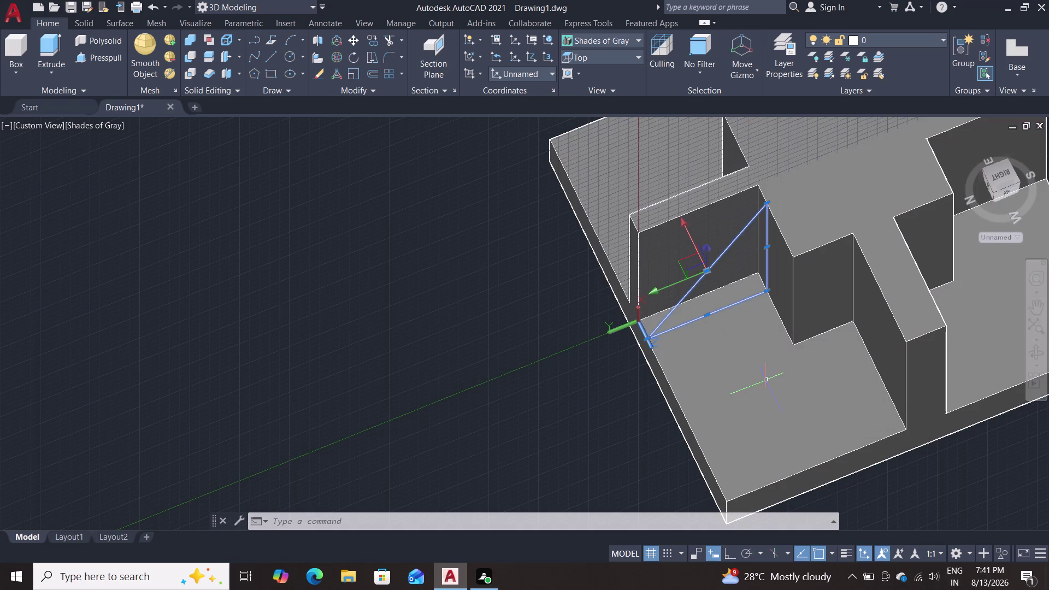
key(j)
key(Return)
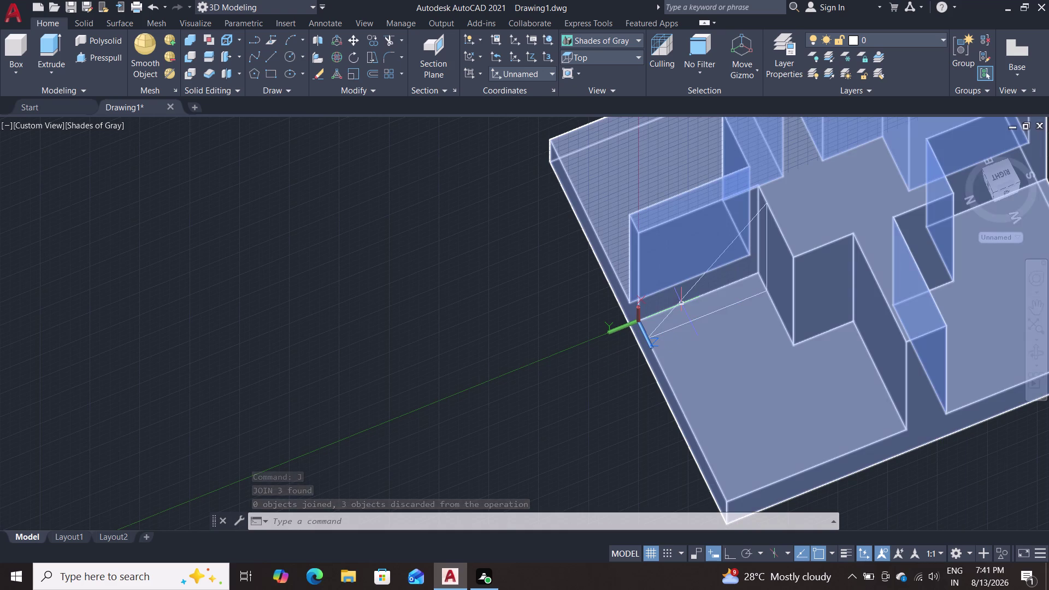
Erase the triangle's diagonal edge and its base line.
click(682, 298)
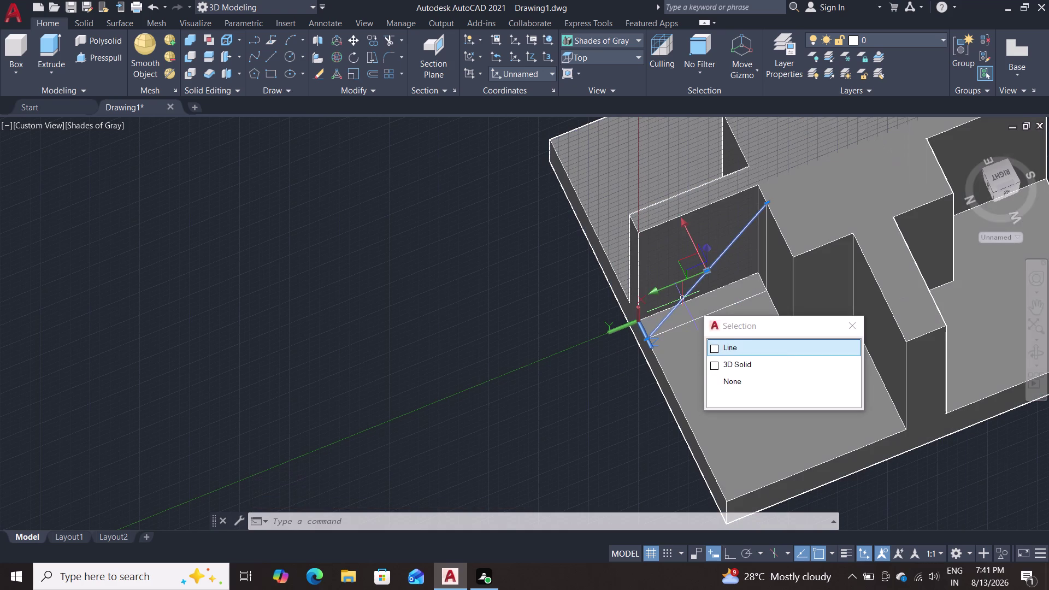
key(Escape)
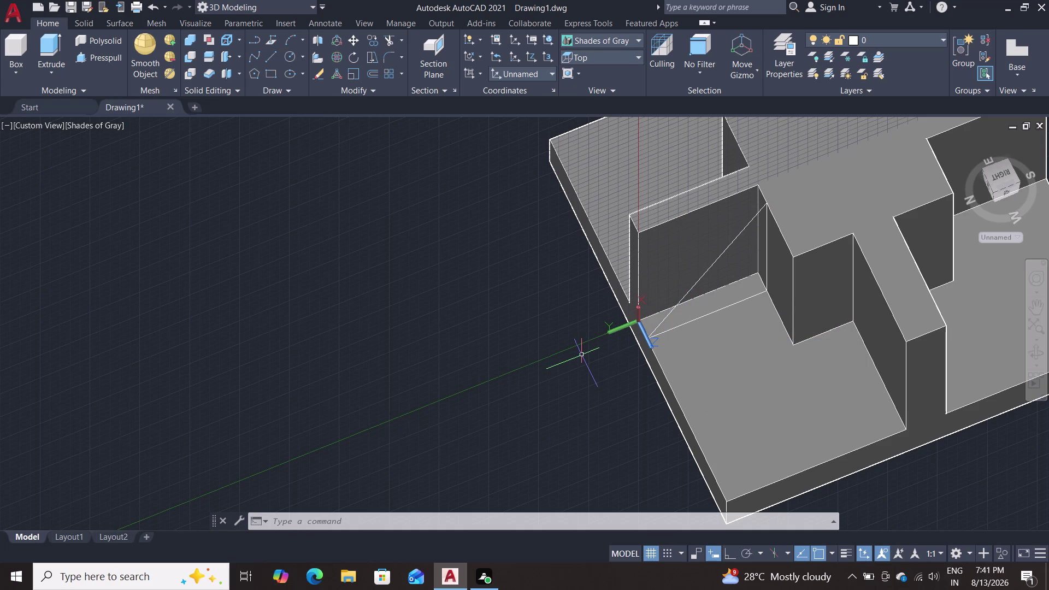
click(690, 295)
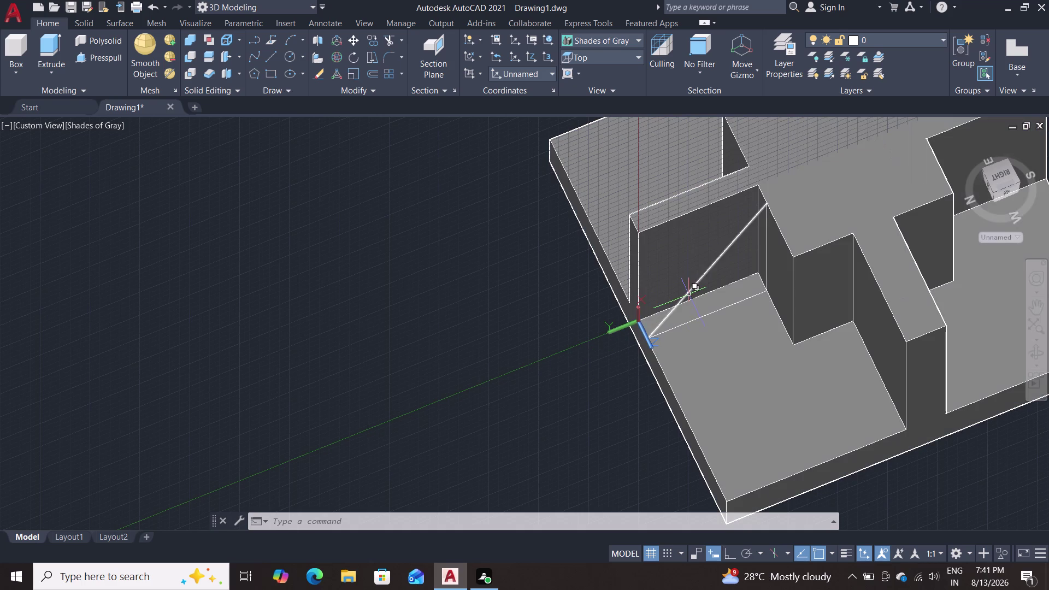
key(Delete)
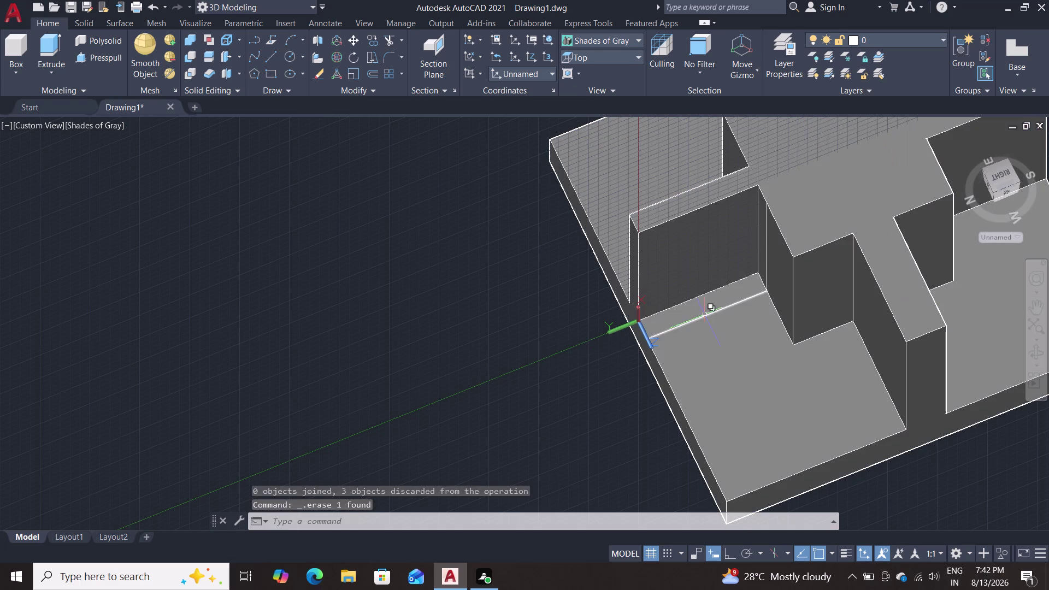
double_click(705, 315)
key(Delete)
Erase the remaining triangle edge line beside the rib wall.
click(768, 262)
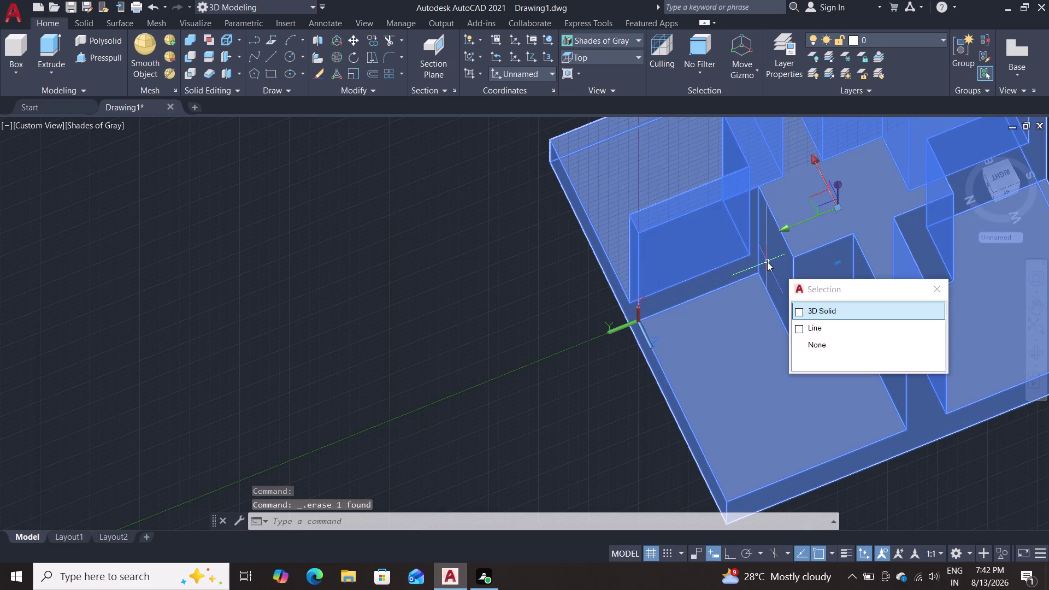
click(813, 326)
key(Delete)
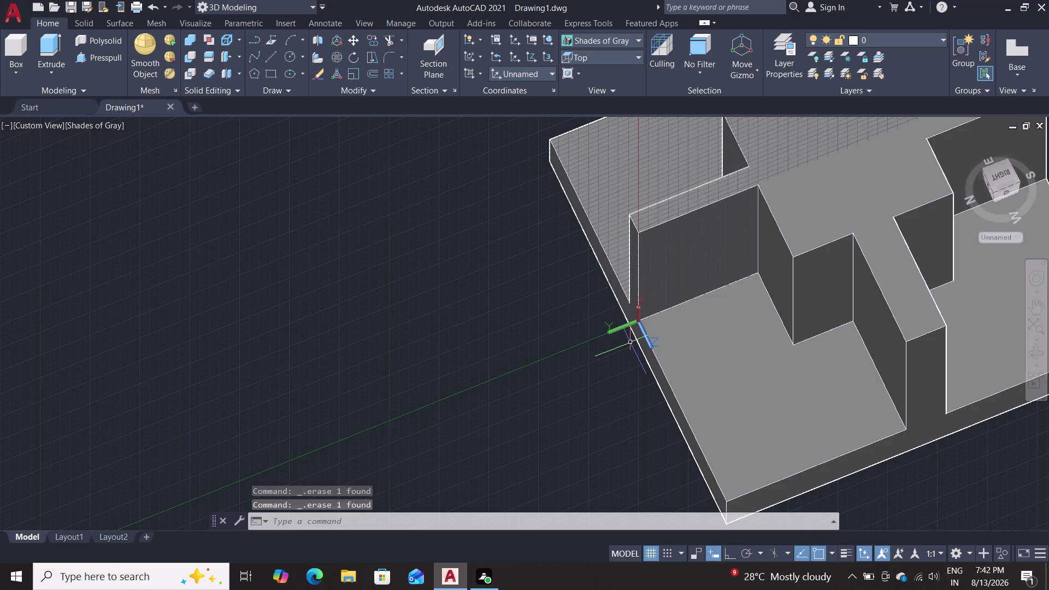
middle_drag(561, 334, 542, 277)
scroll(up, 3)
scroll(up, 3)
middle_drag(540, 280, 300, 369)
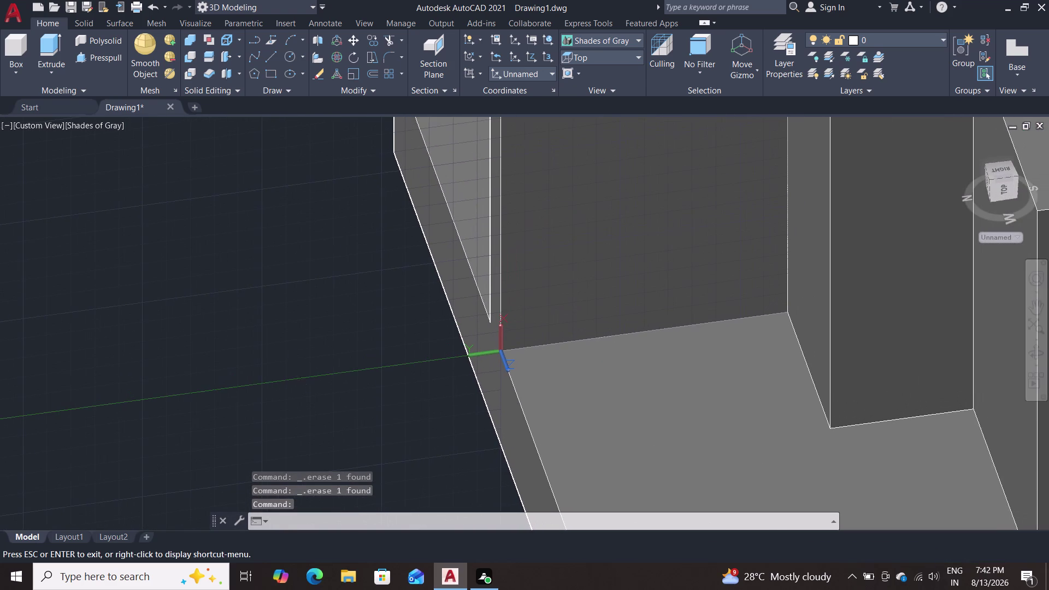
Start a new line at the side wall's base corner on the slab.
key(l)
key(Return)
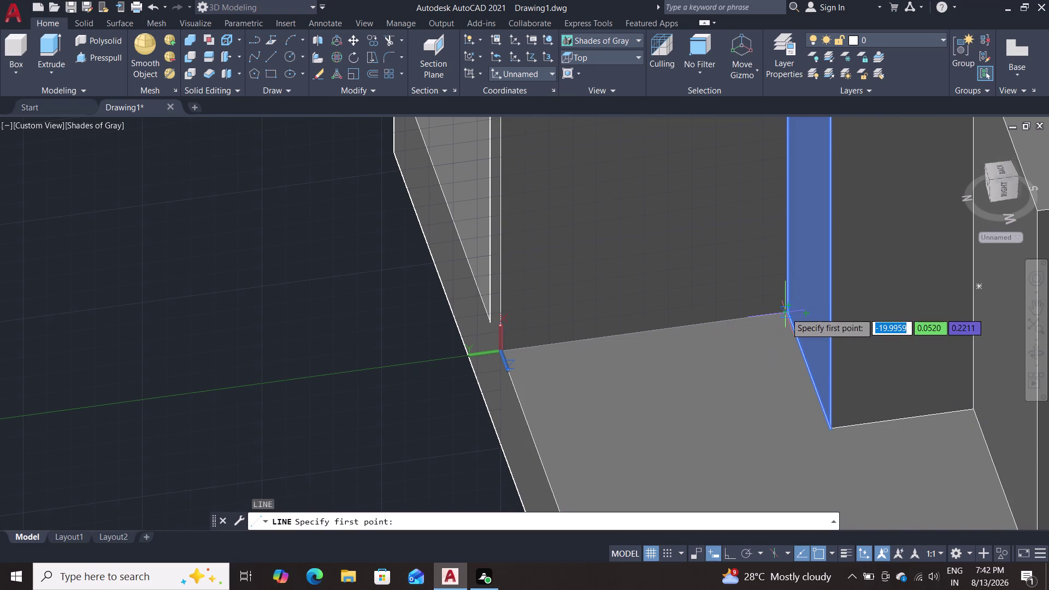
key(Escape)
scroll(down, 3)
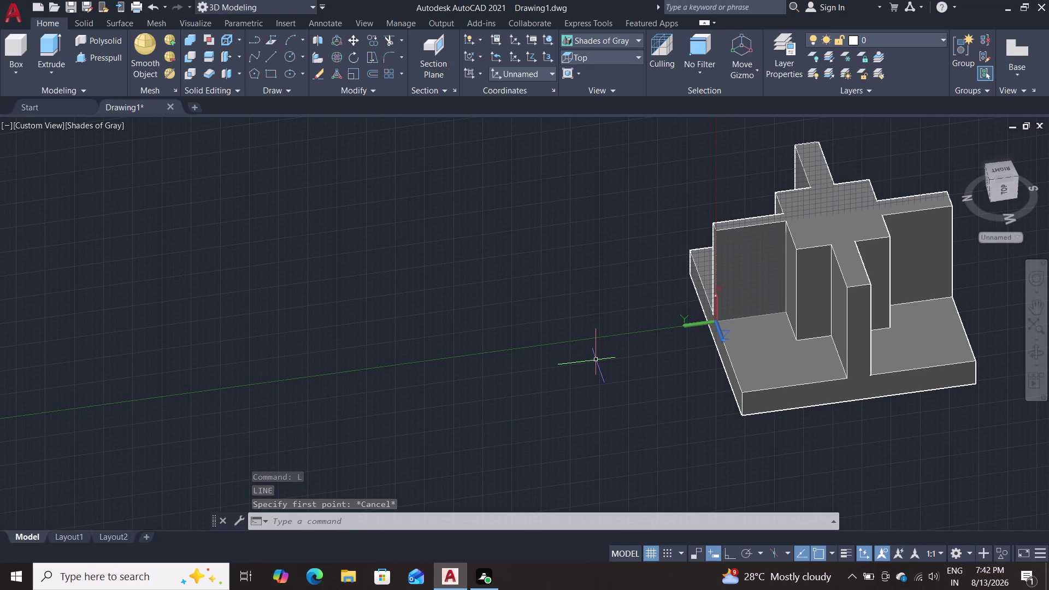
key(Escape)
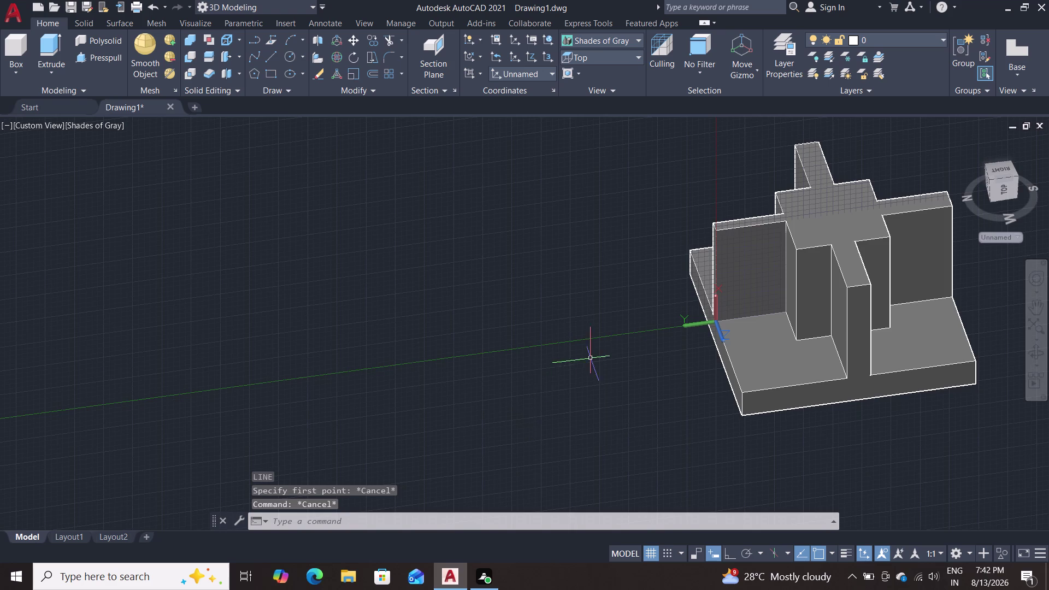
scroll(up, 3)
middle_drag(615, 332, 257, 430)
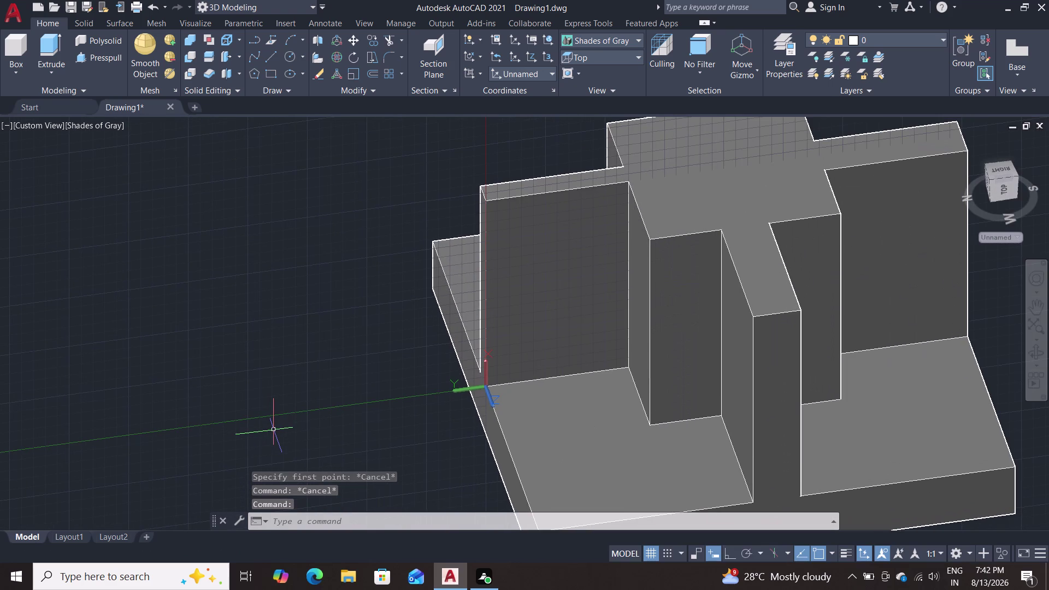
key(l)
key(Return)
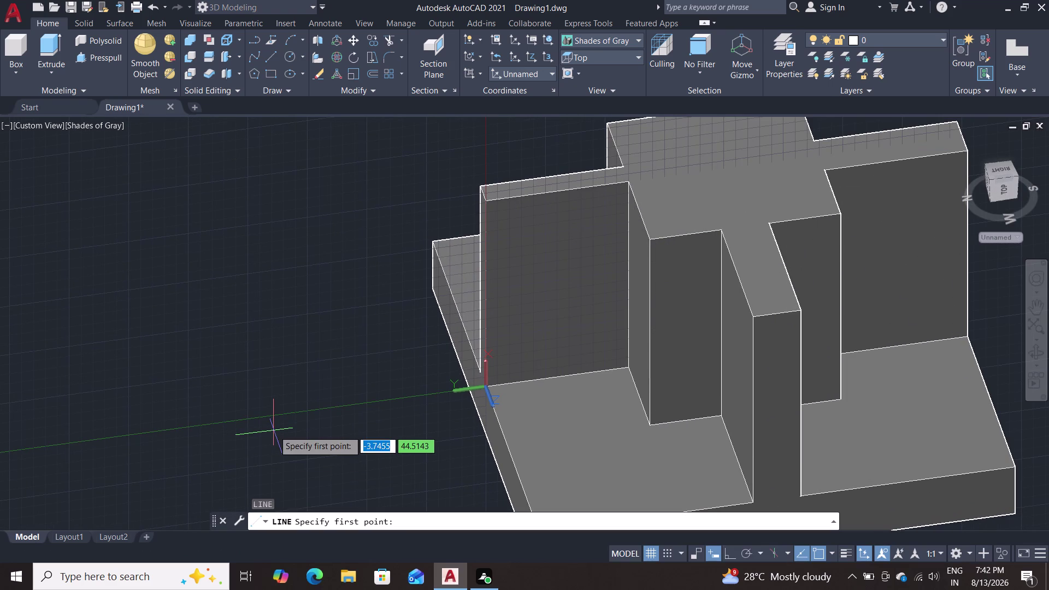
click(629, 178)
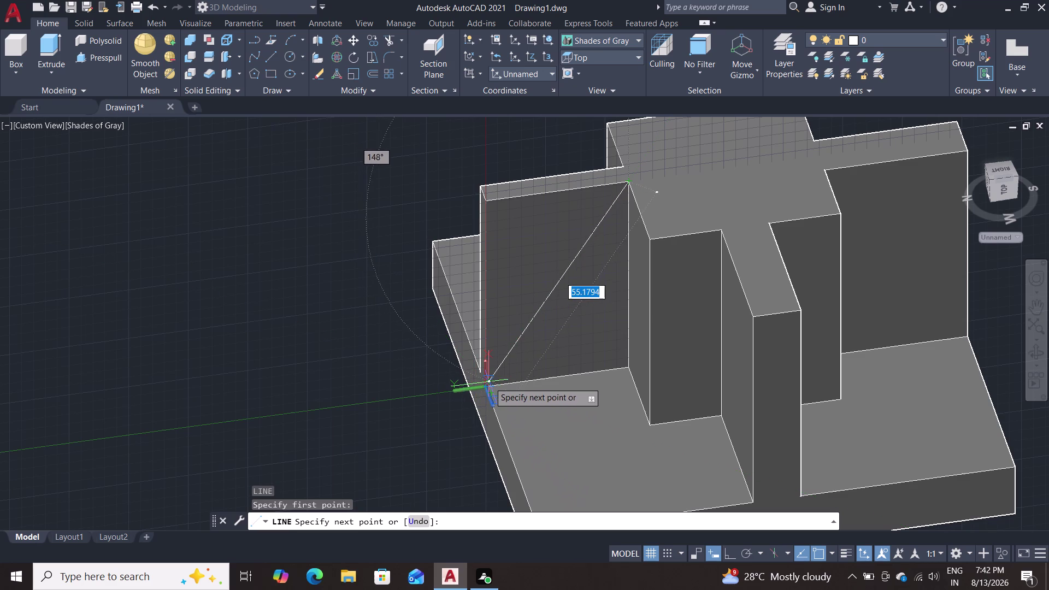
Orbit to the wall's top corner and end the diagonal line there.
middle_drag(417, 411, 511, 423)
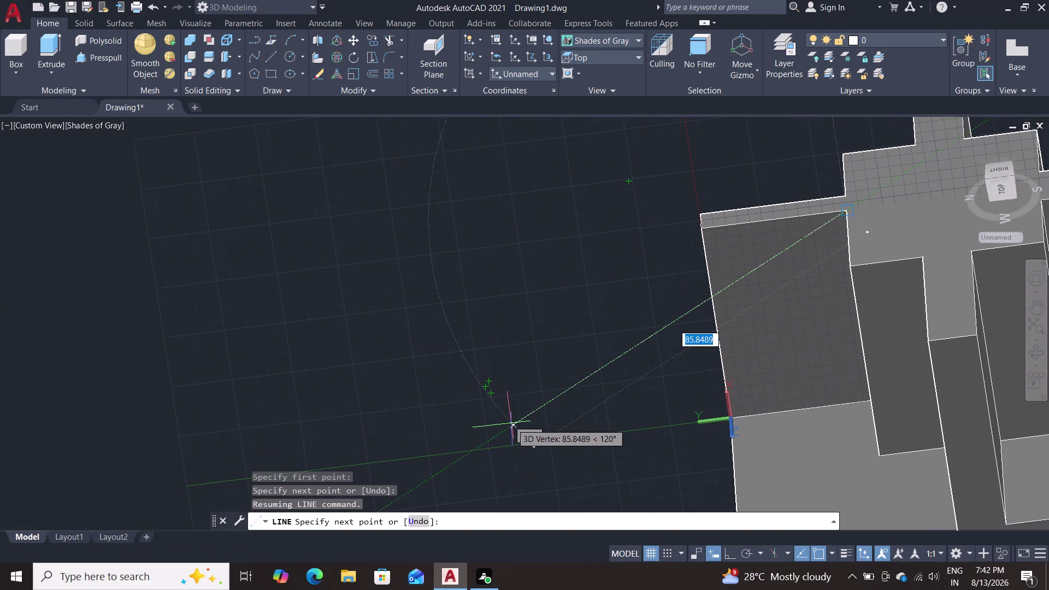
middle_drag(580, 404, 648, 415)
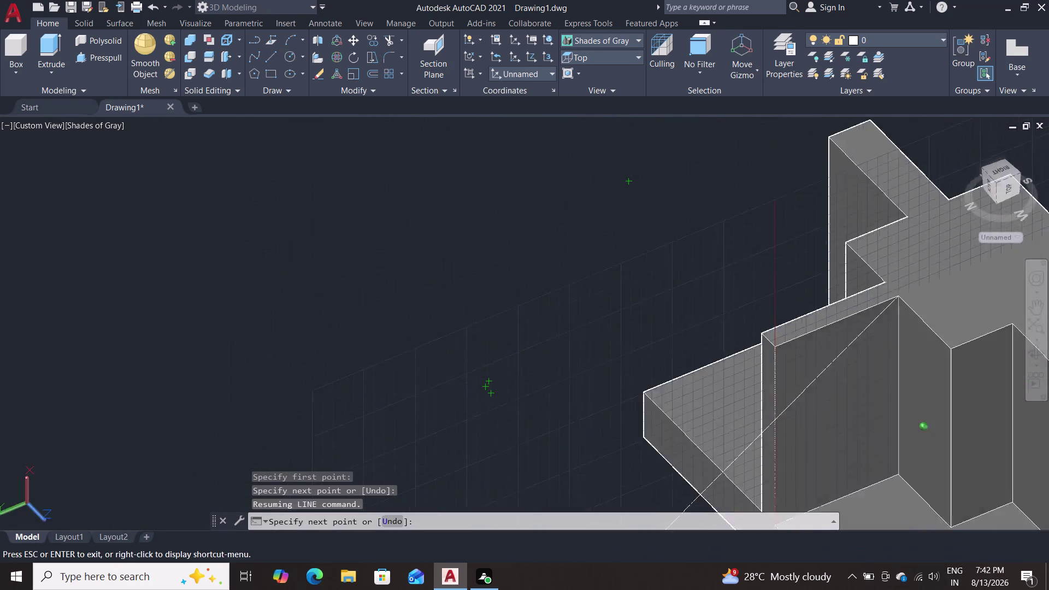
middle_drag(649, 415, 685, 348)
scroll(down, 3)
middle_drag(759, 440, 671, 482)
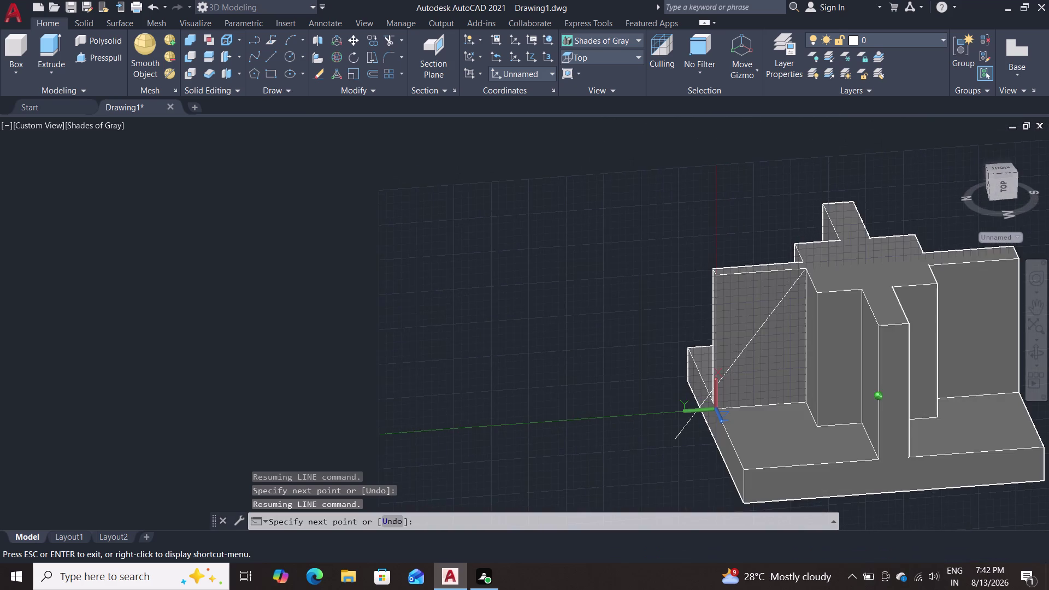
middle_drag(672, 481, 631, 523)
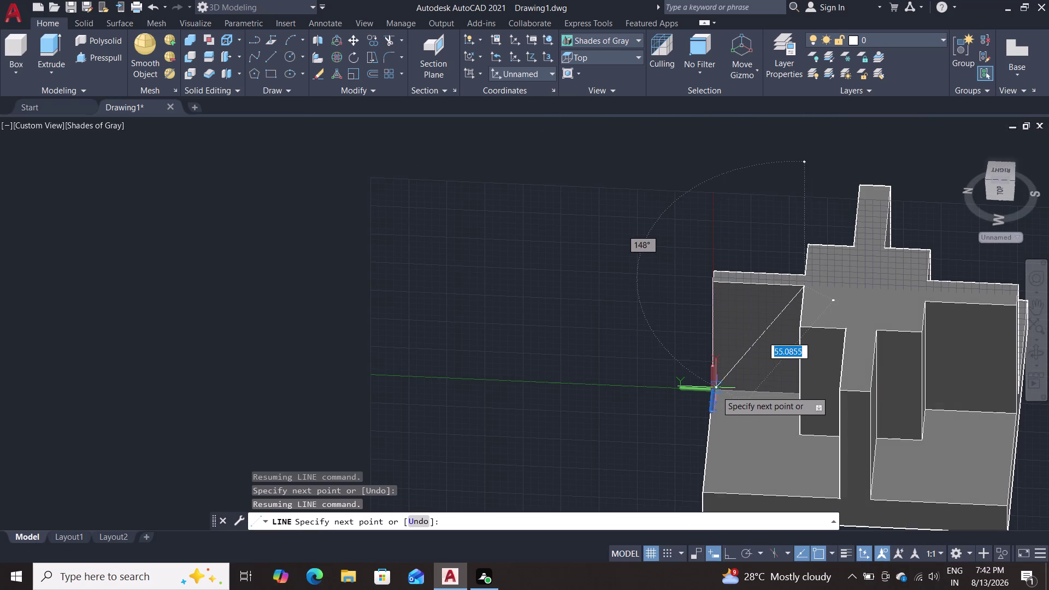
middle_drag(634, 411, 809, 412)
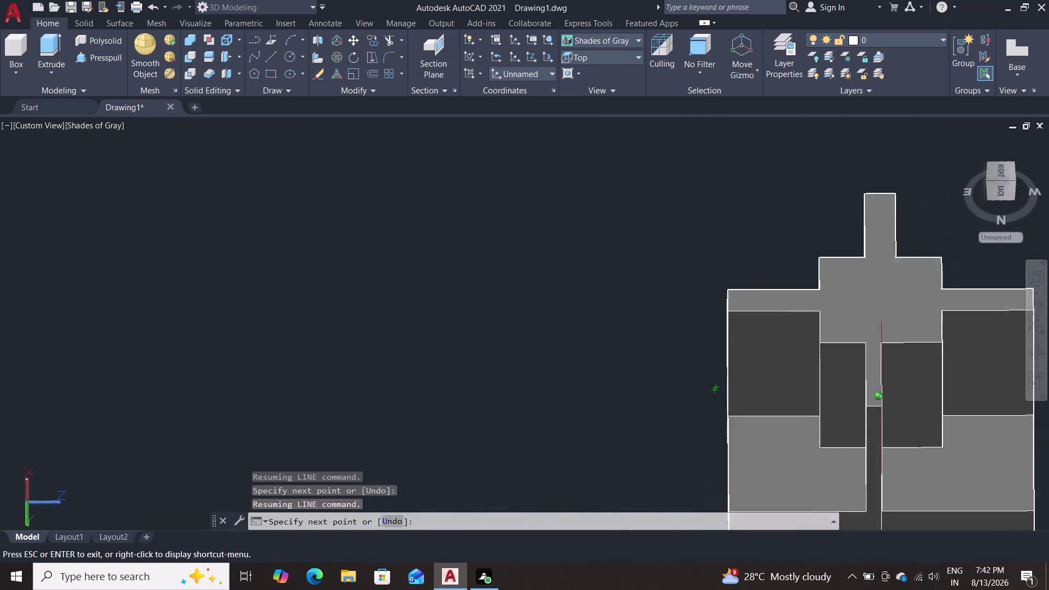
middle_drag(809, 411, 780, 383)
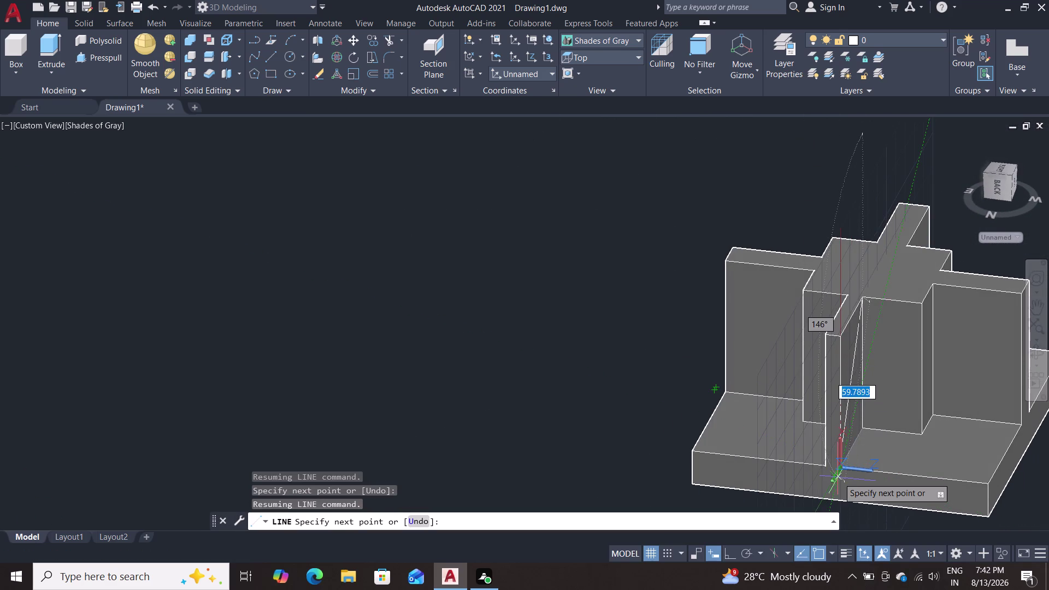
scroll(up, 3)
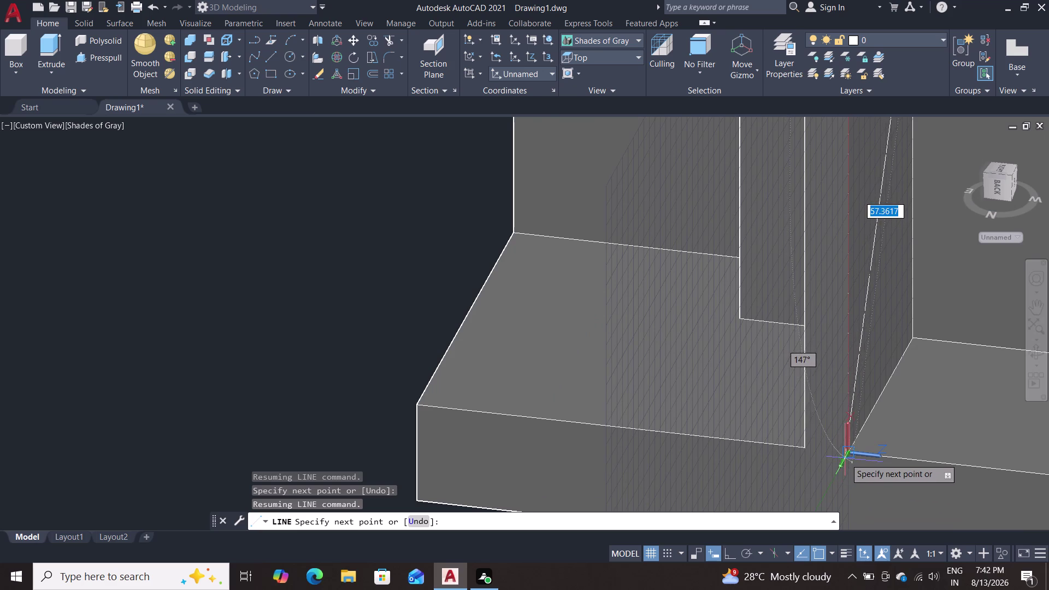
scroll(up, 3)
click(854, 443)
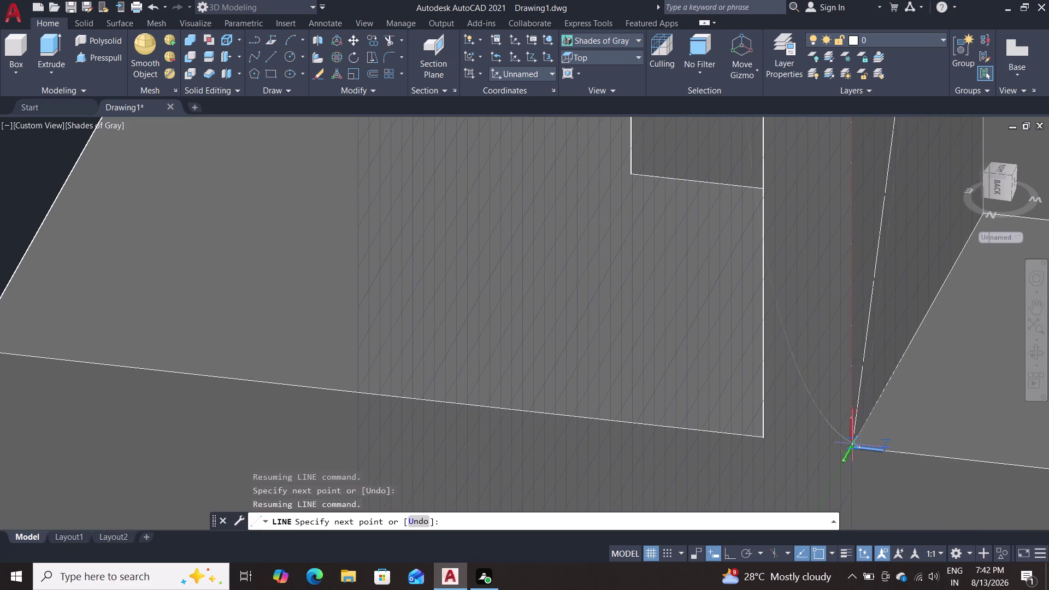
key(Escape)
scroll(down, 3)
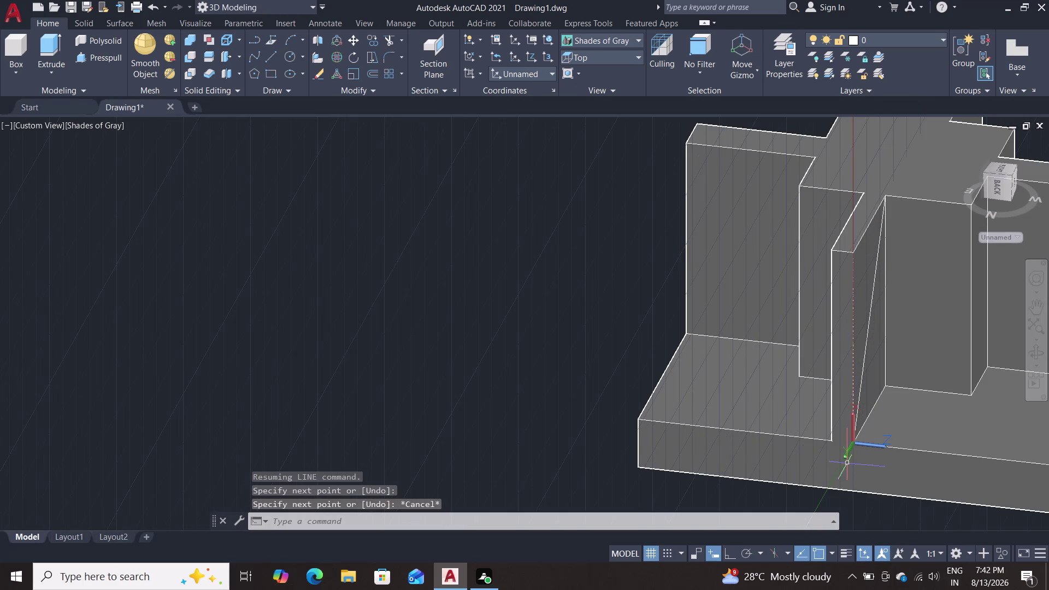
key(Escape)
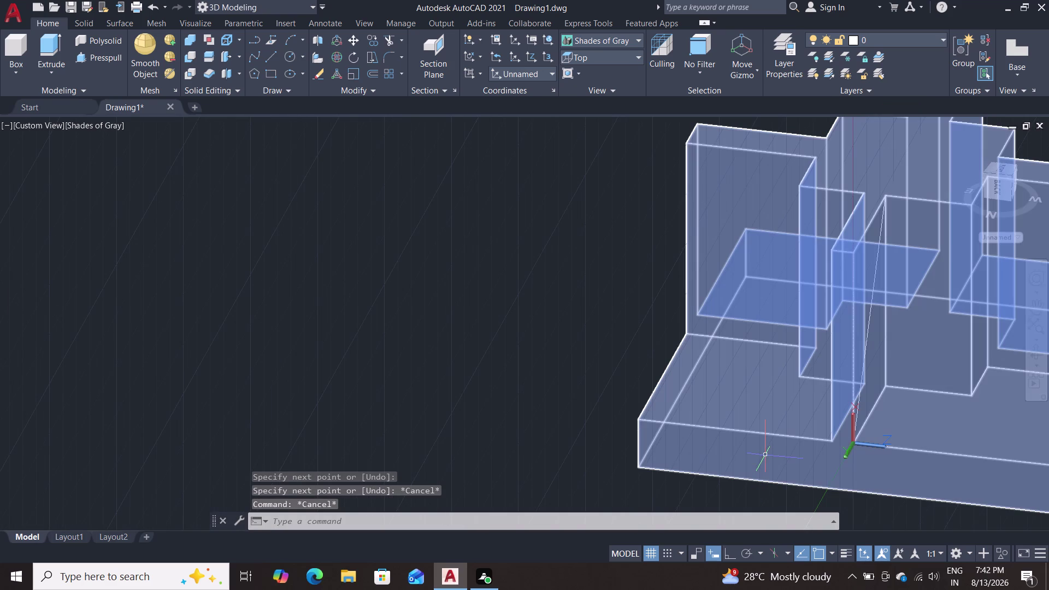
Set UCSICON to Noorigin, then reframe the view on the side wall.
text(ucs)
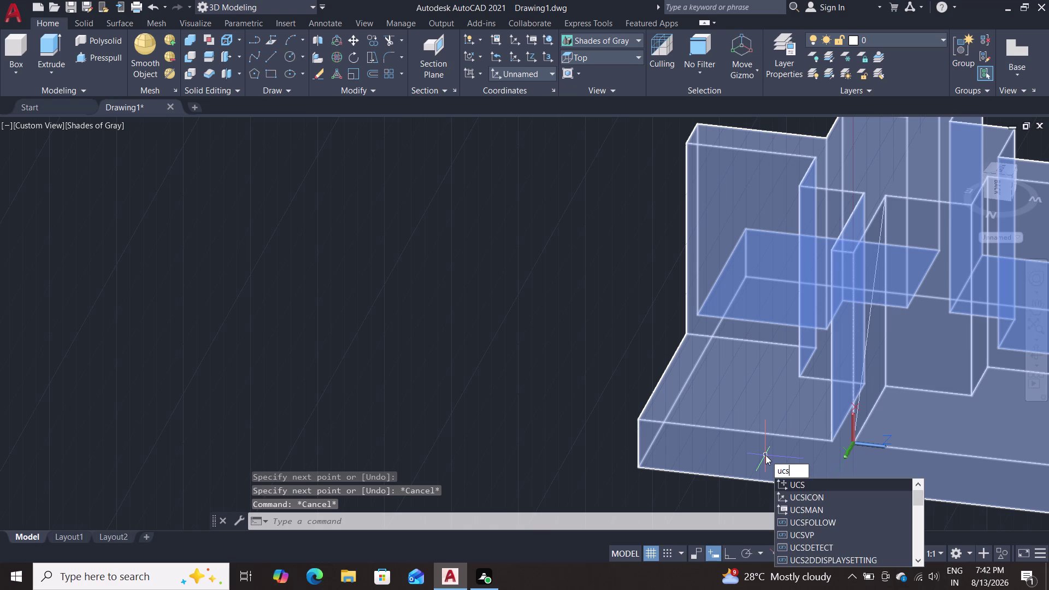
key(Down)
key(Return)
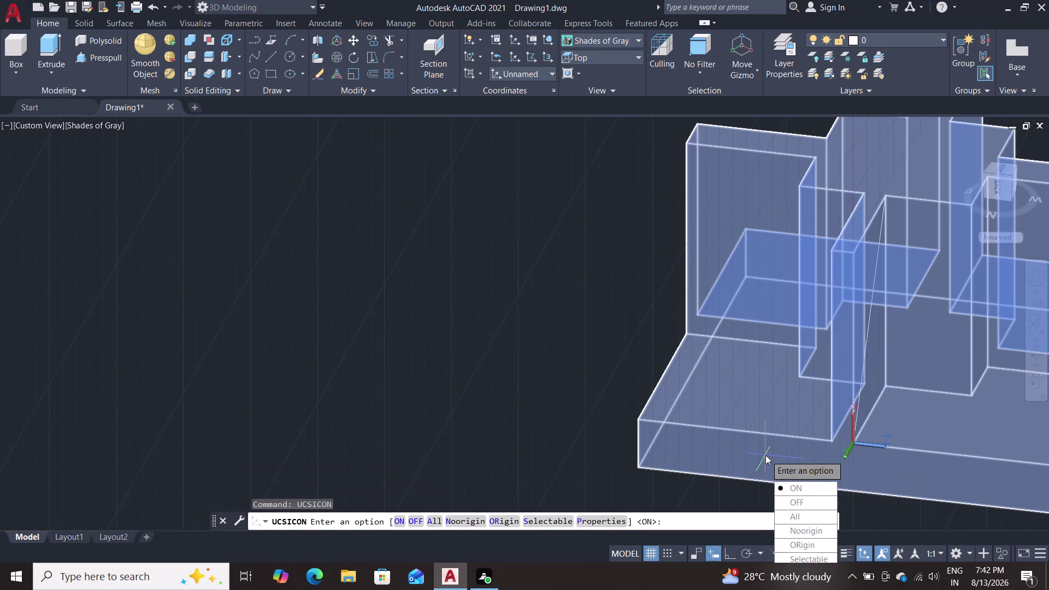
click(828, 533)
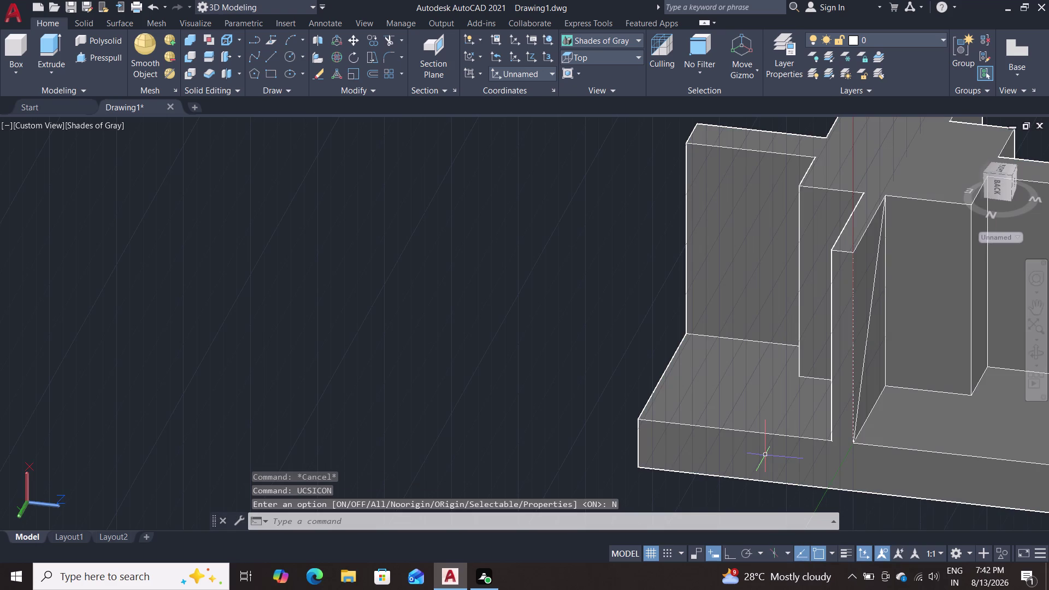
key(Escape)
scroll(down, 3)
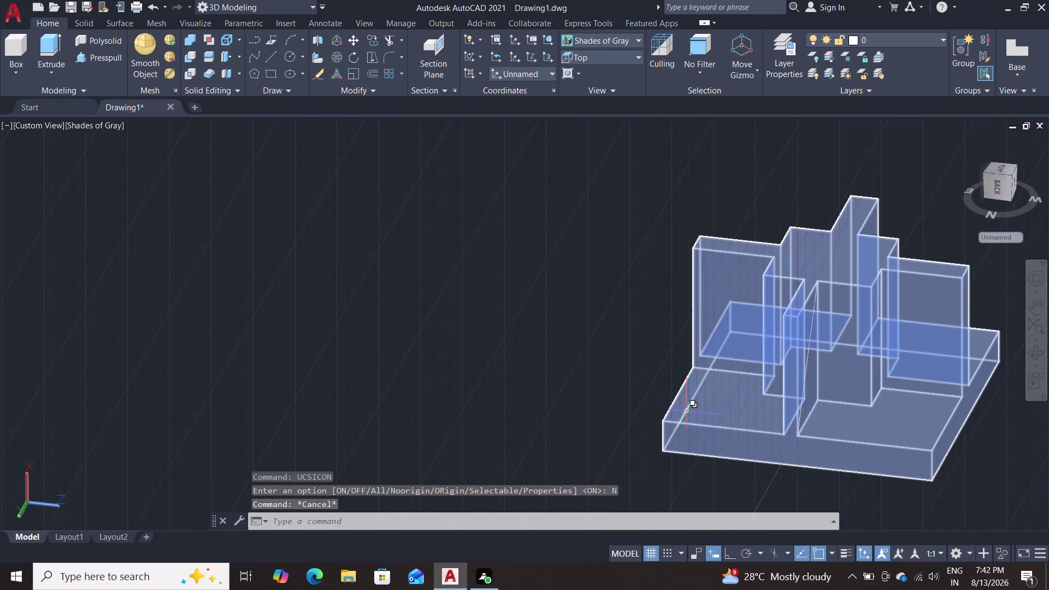
middle_drag(687, 410, 557, 365)
scroll(up, 3)
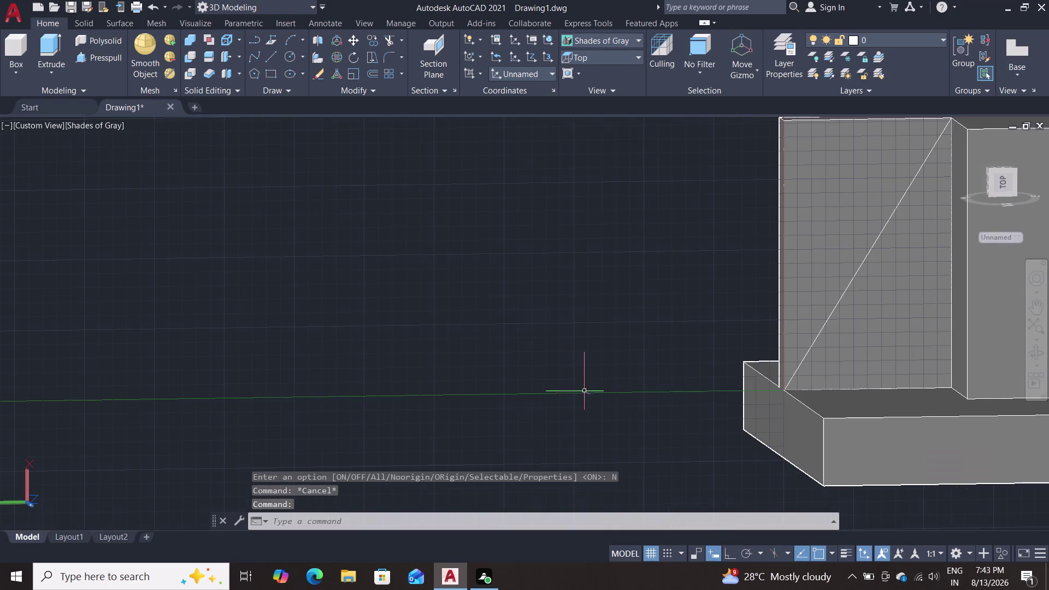
scroll(down, 3)
middle_drag(561, 397, 456, 462)
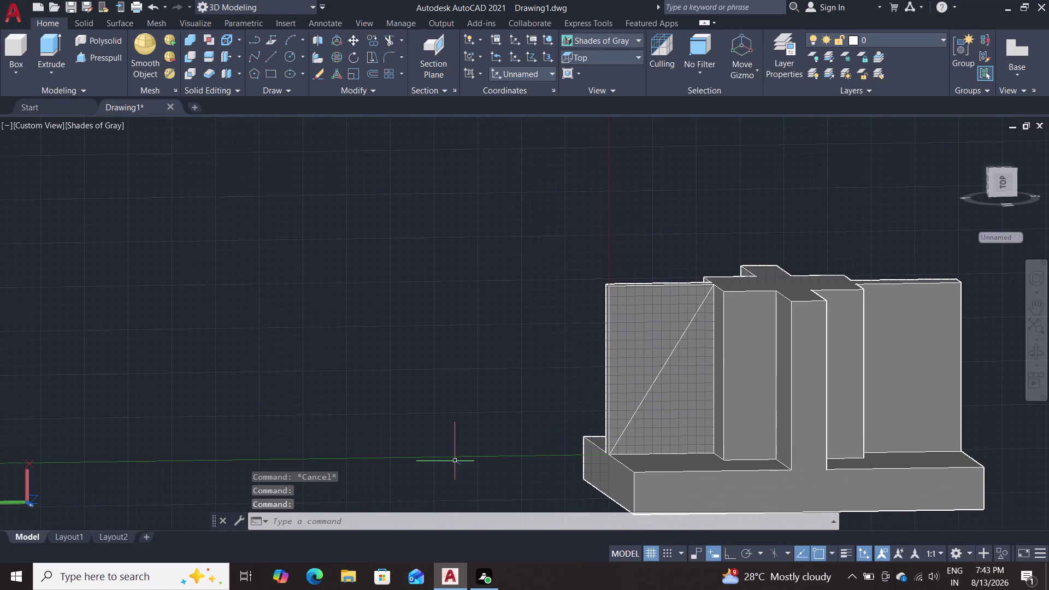
Attempt a press-pull on the wall area, then cancel it.
double_click(108, 55)
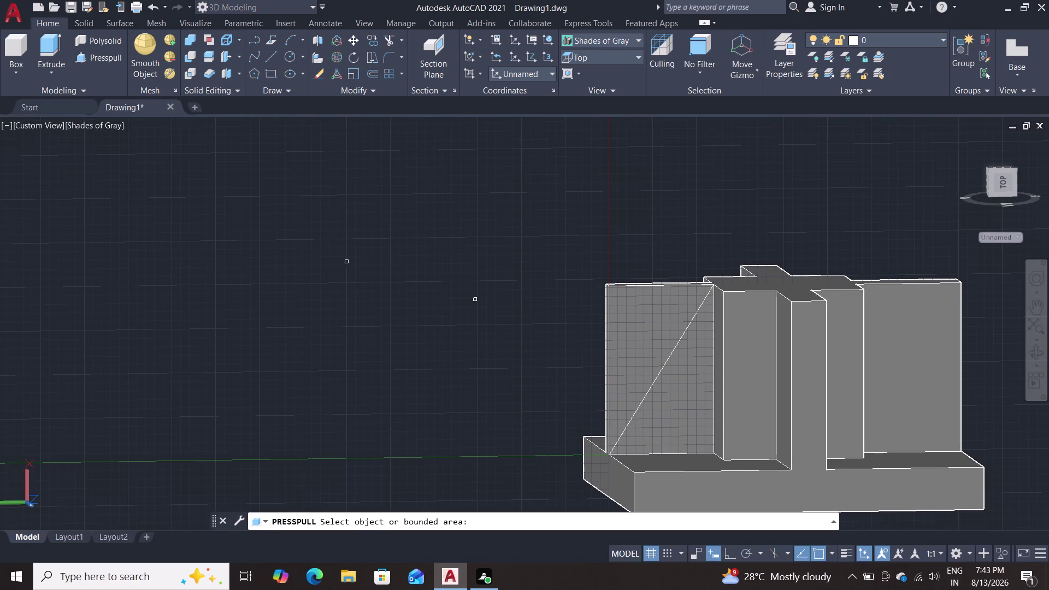
double_click(649, 312)
key(Escape)
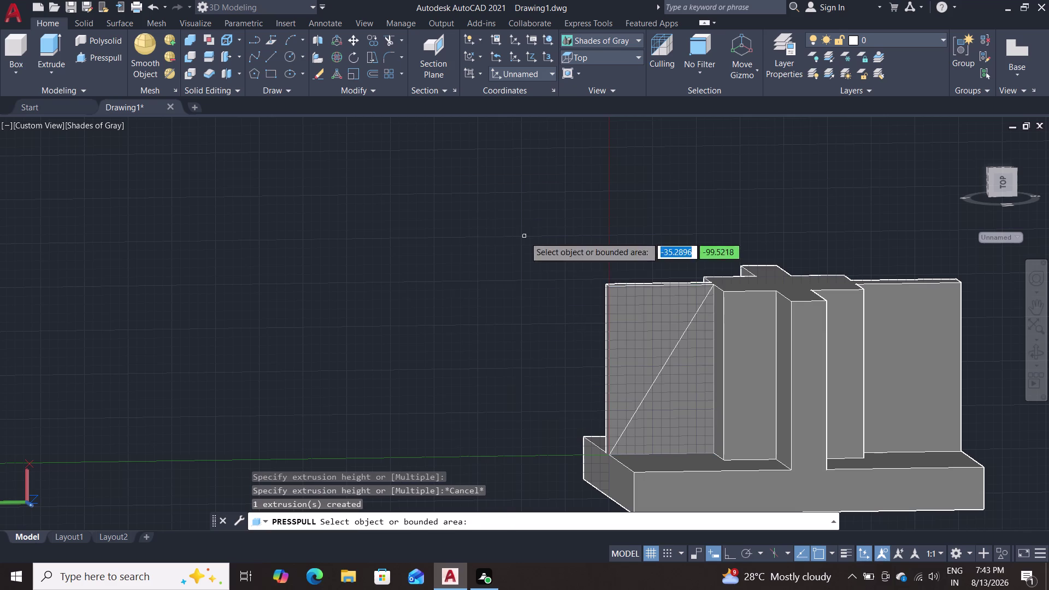
scroll(down, 3)
scroll(up, 3)
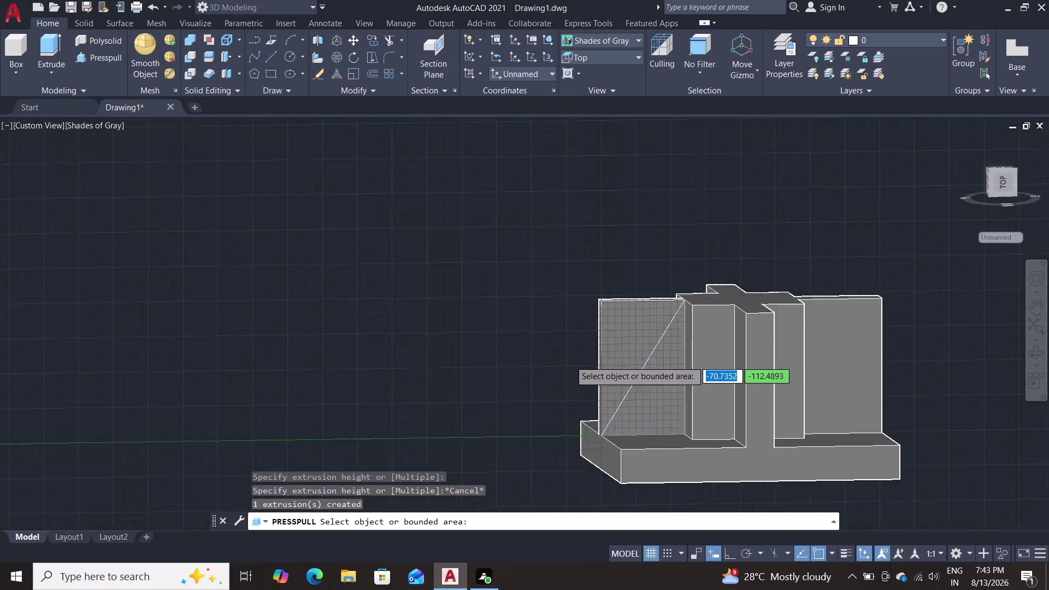
scroll(up, 3)
key(l)
key(Return)
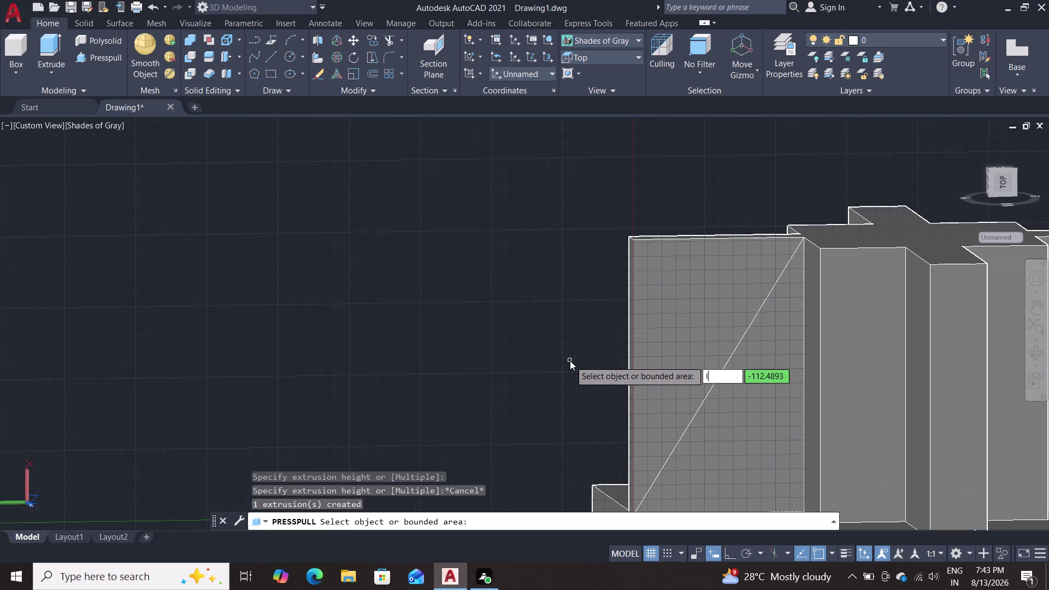
key(Escape)
key(Escape)
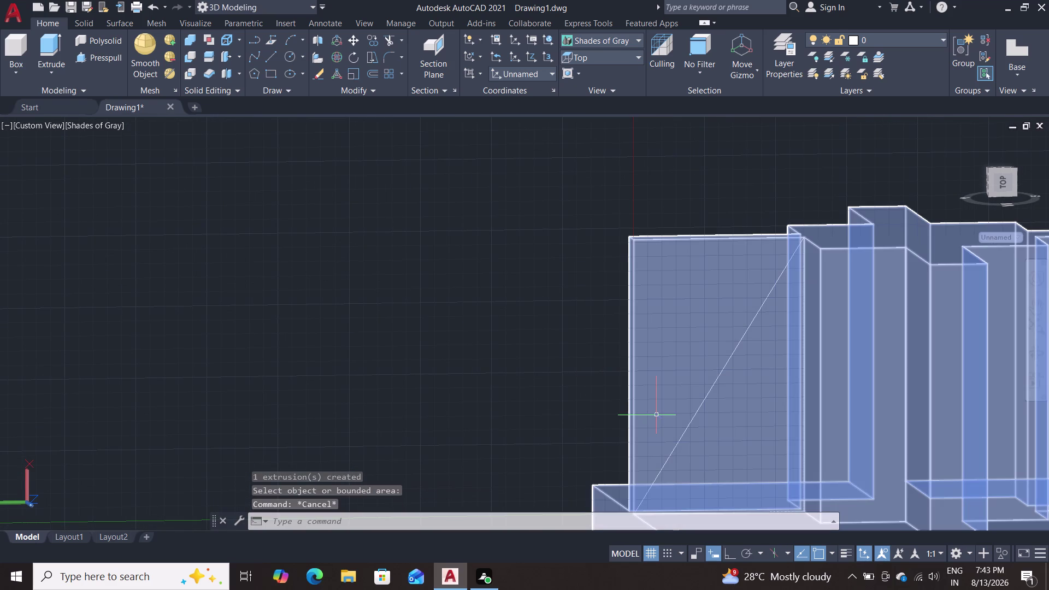
Draw the triangle's bottom edge along the slab and its vertical edge up to the diagonal's top.
key(l)
key(Return)
scroll(down, 3)
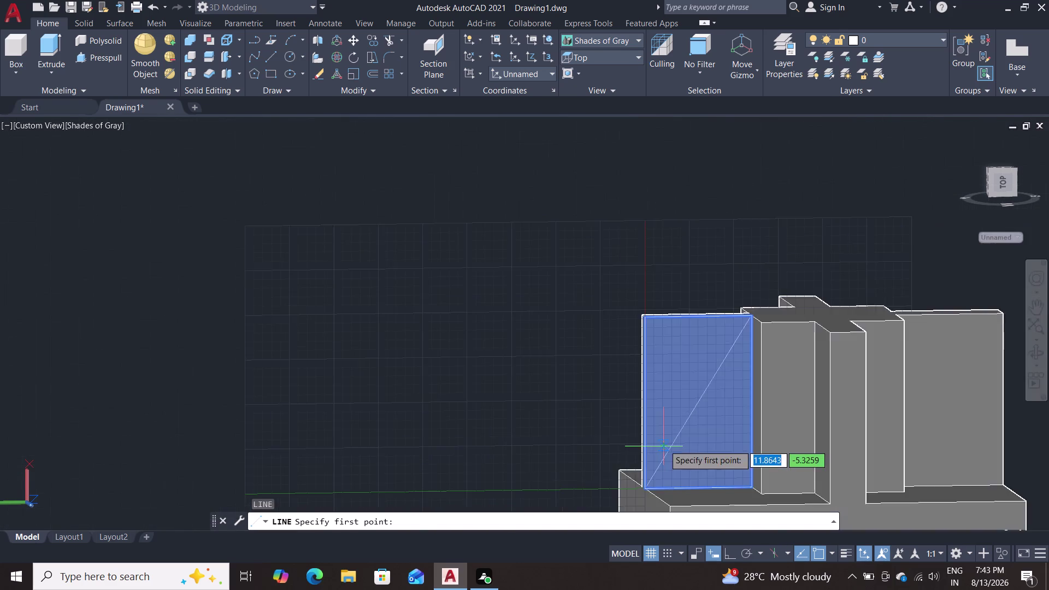
middle_drag(543, 434, 450, 381)
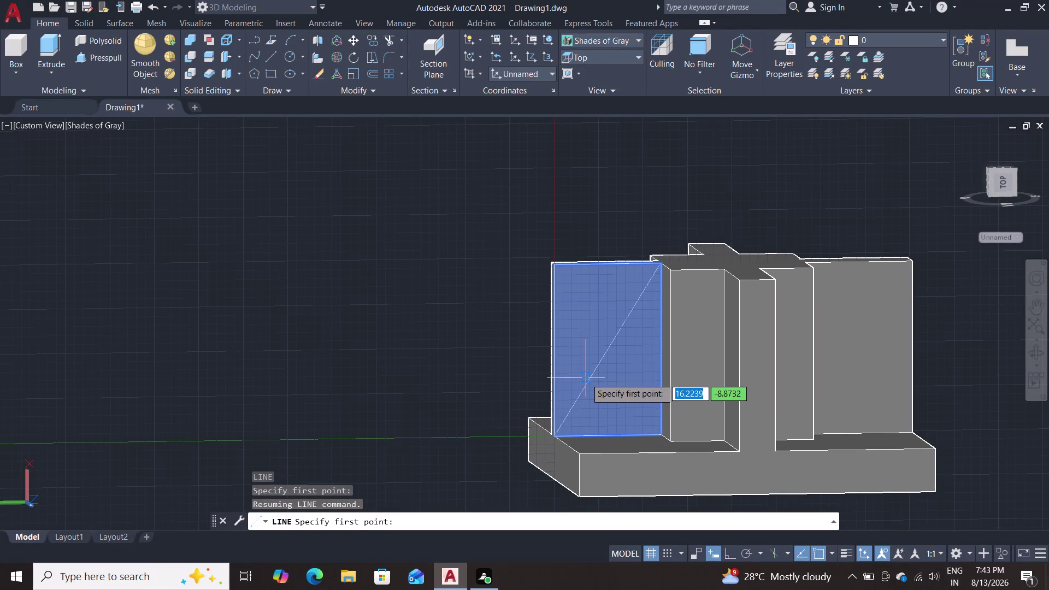
click(554, 437)
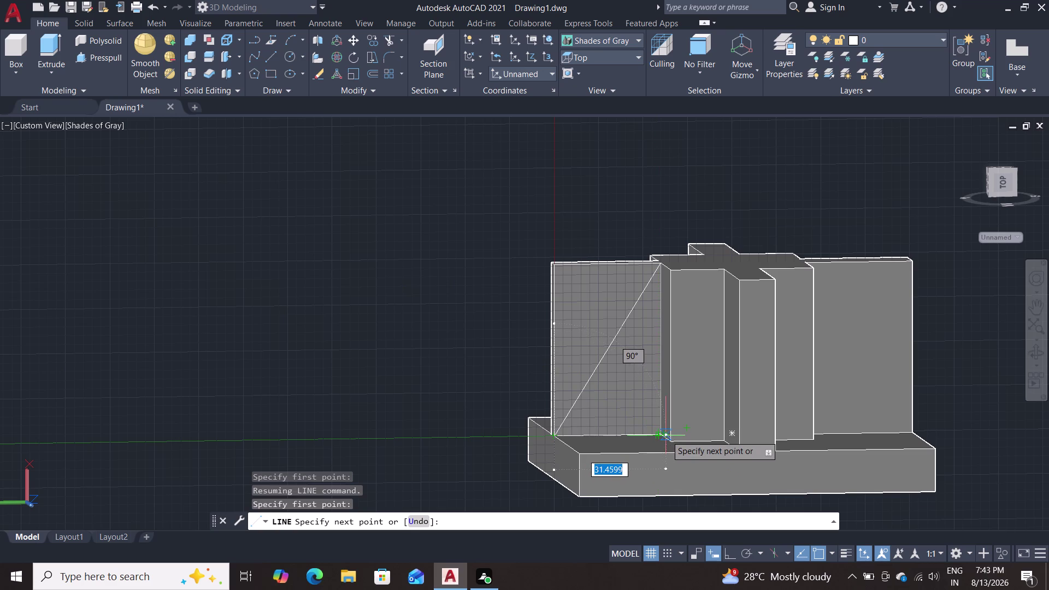
scroll(up, 3)
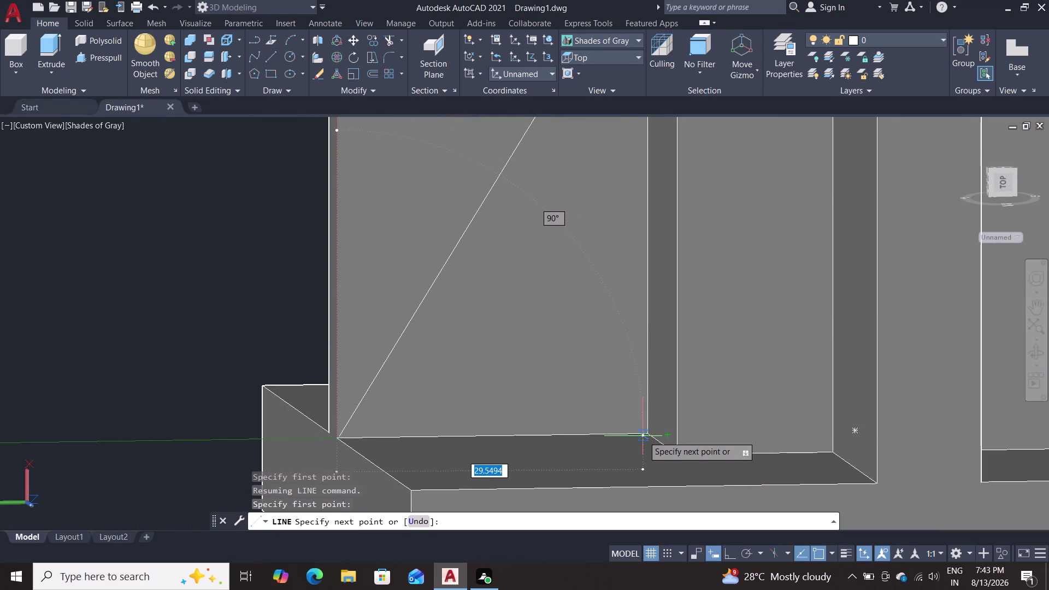
click(647, 432)
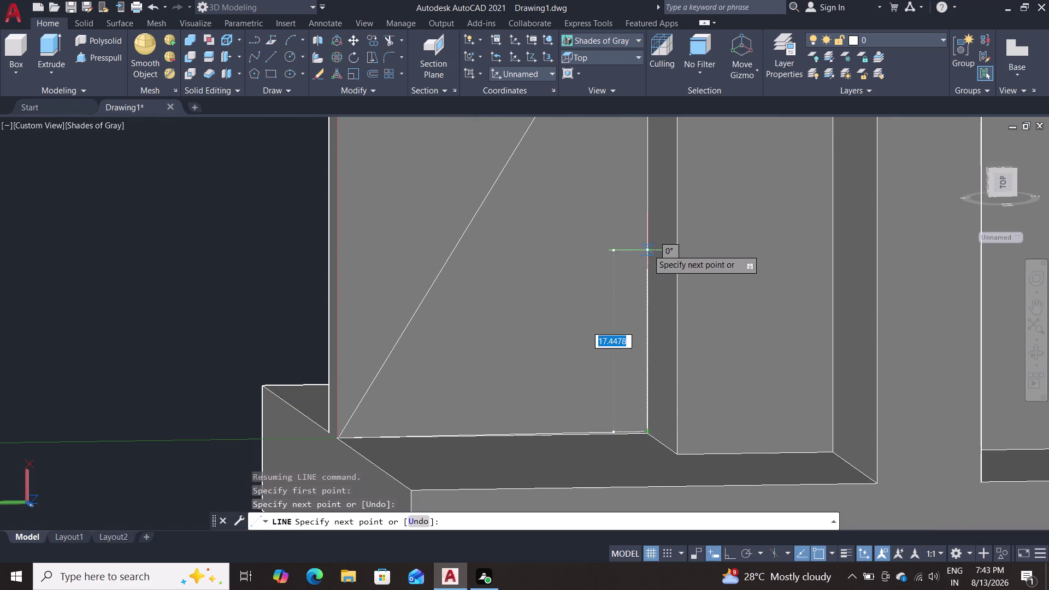
scroll(down, 3)
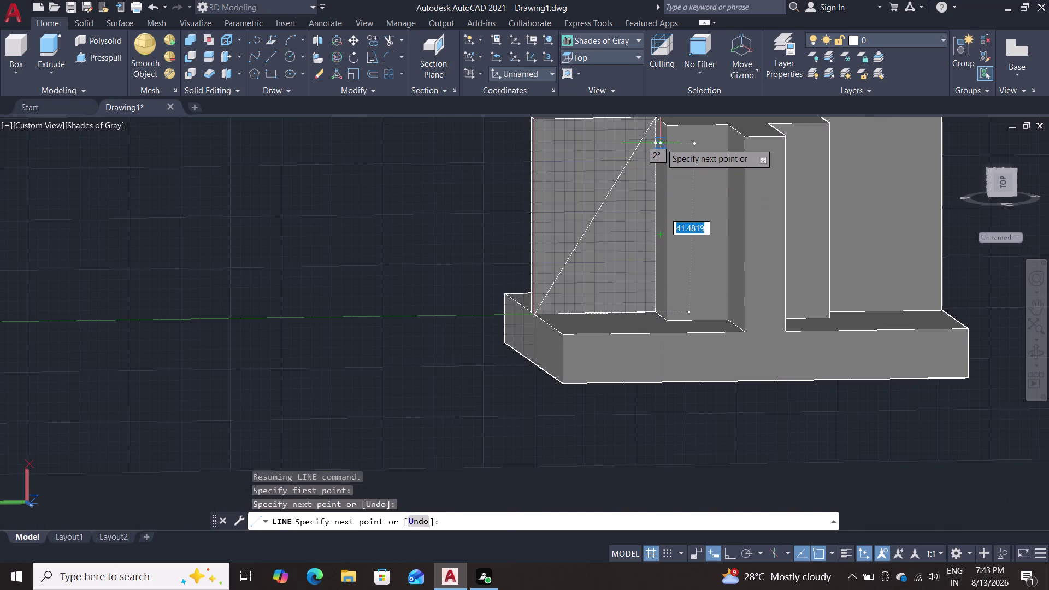
middle_drag(469, 248, 422, 294)
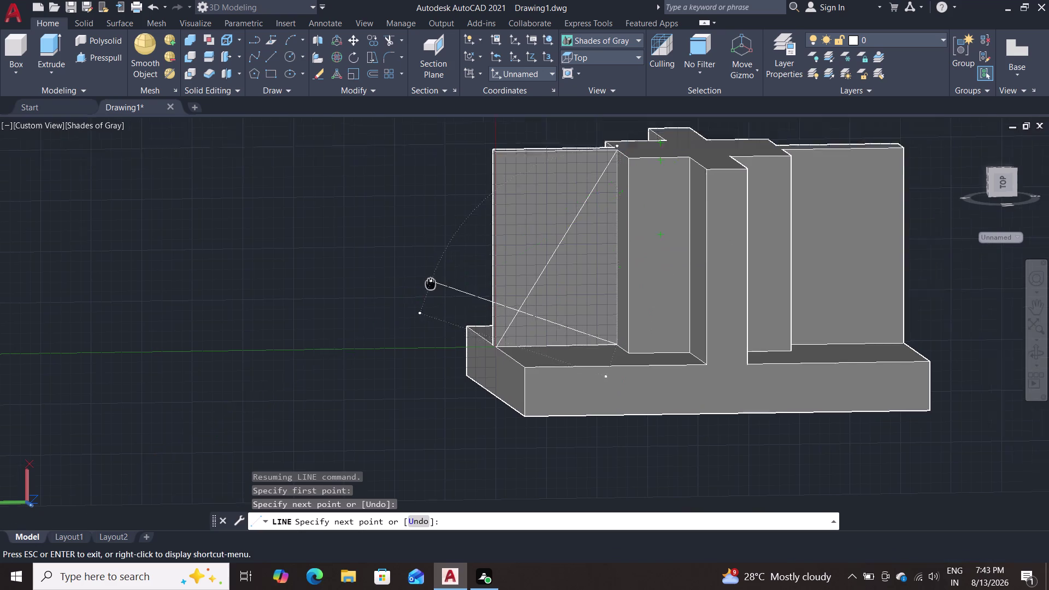
middle_drag(423, 294, 340, 396)
click(529, 261)
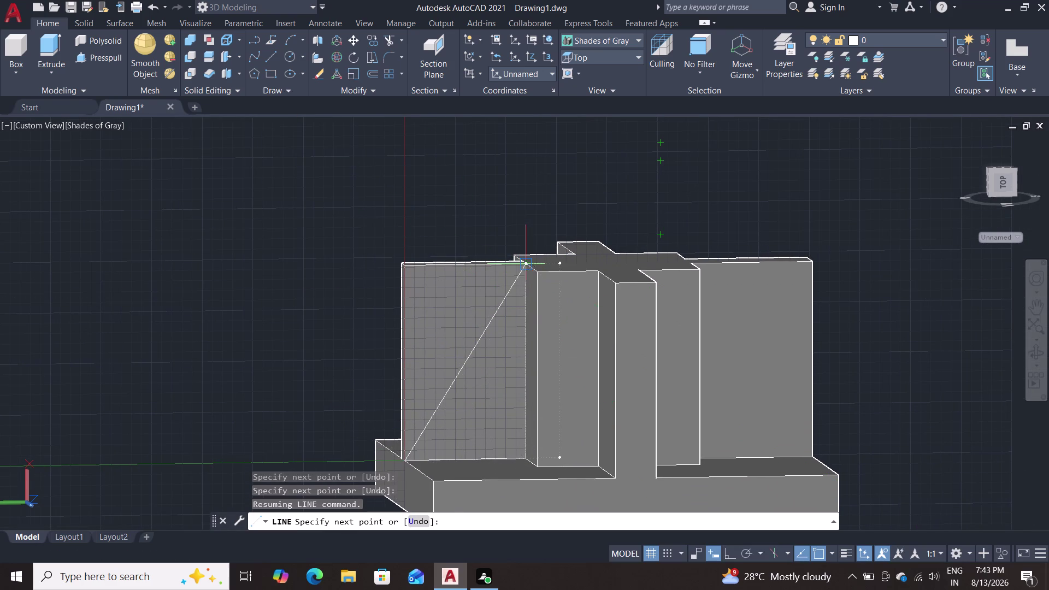
key(Escape)
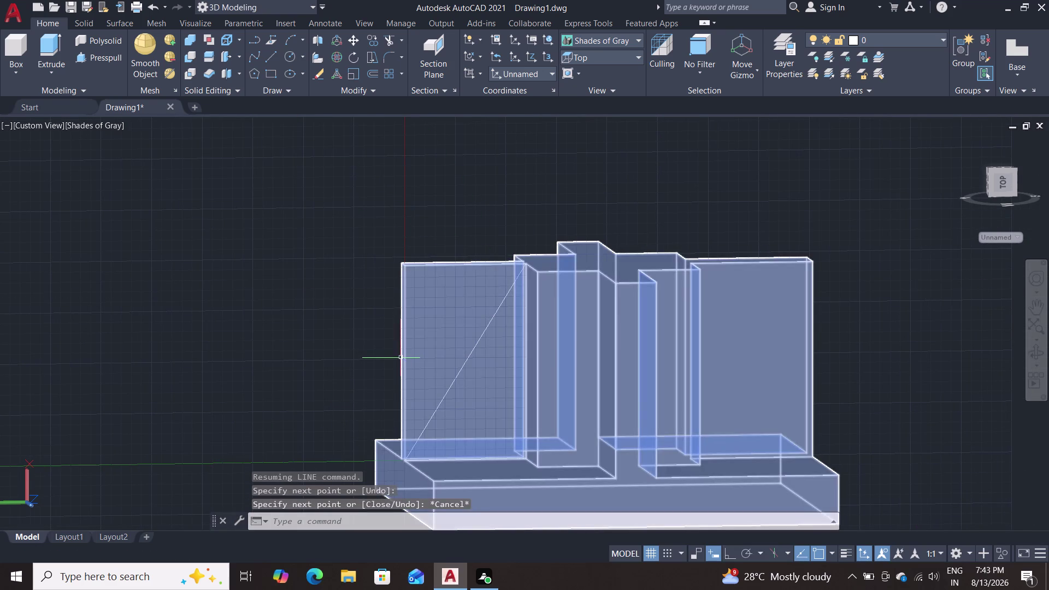
click(465, 362)
Join the diagonal, vertical and bottom lines into one polyline with JOIN.
click(499, 427)
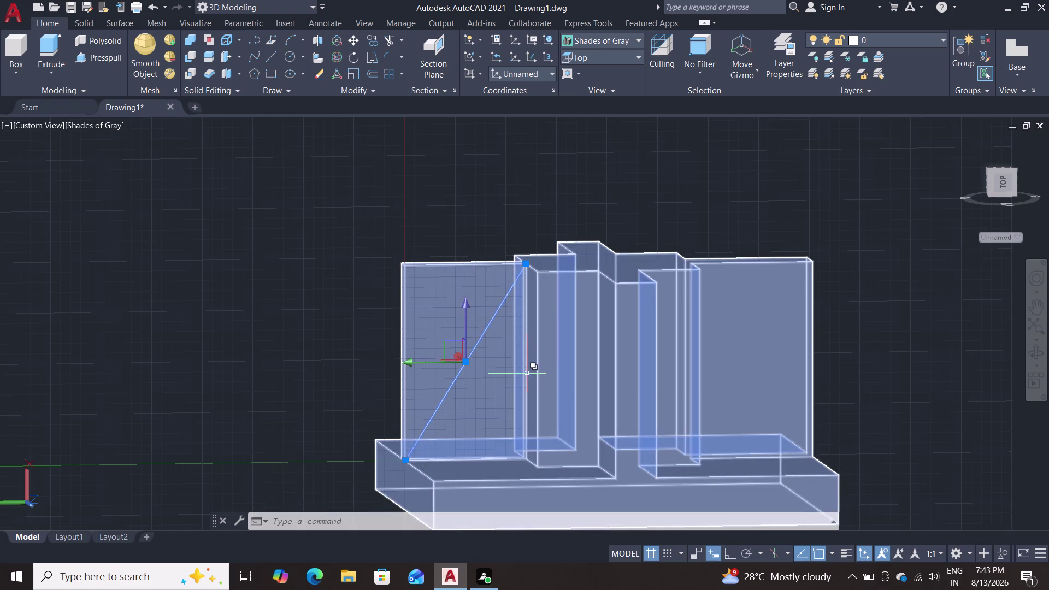
click(527, 374)
click(586, 445)
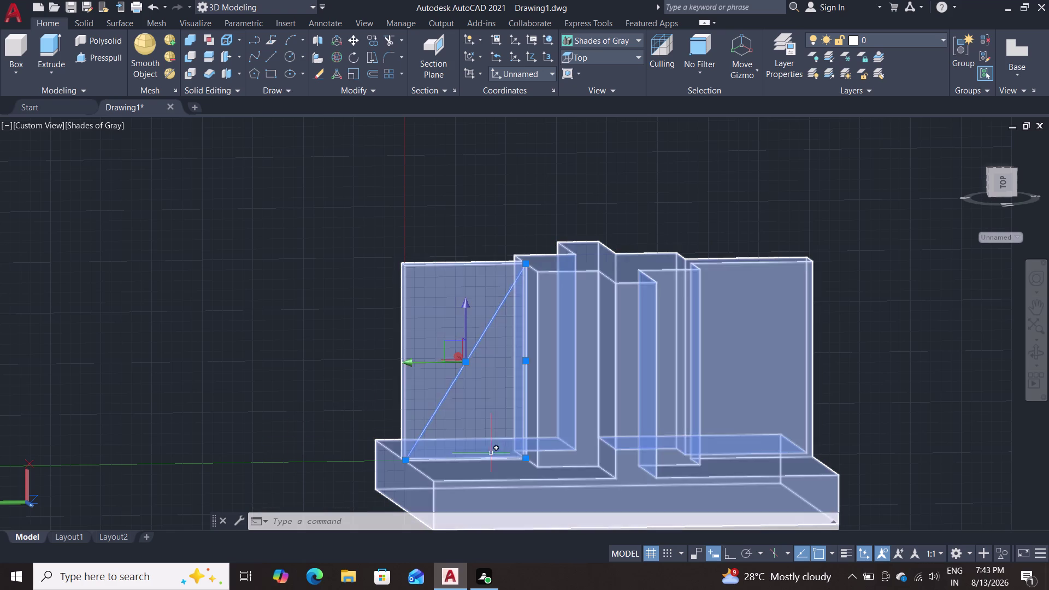
click(490, 459)
click(538, 511)
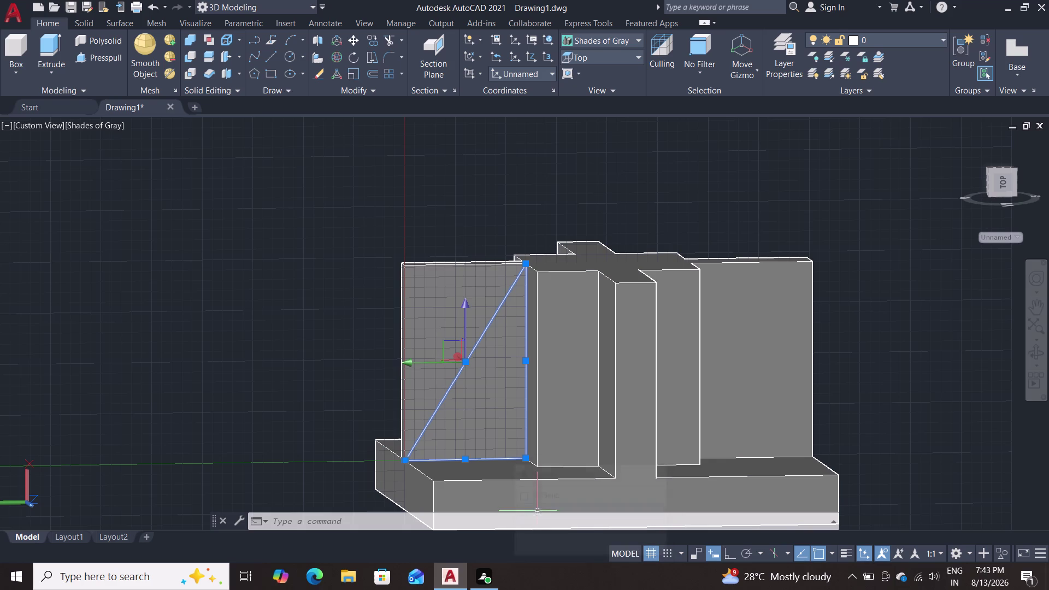
key(j)
key(Return)
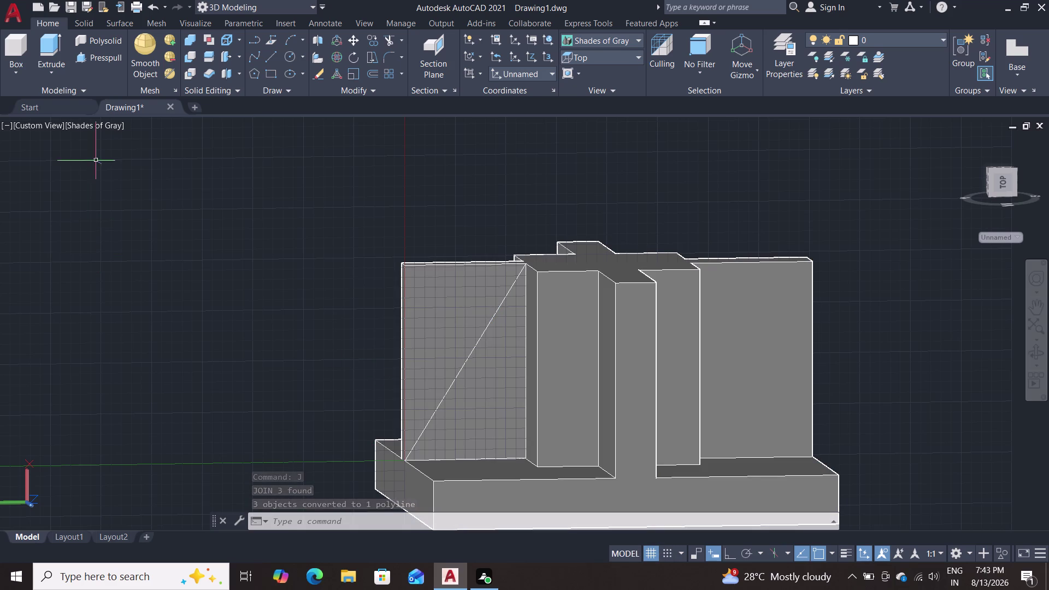
click(91, 59)
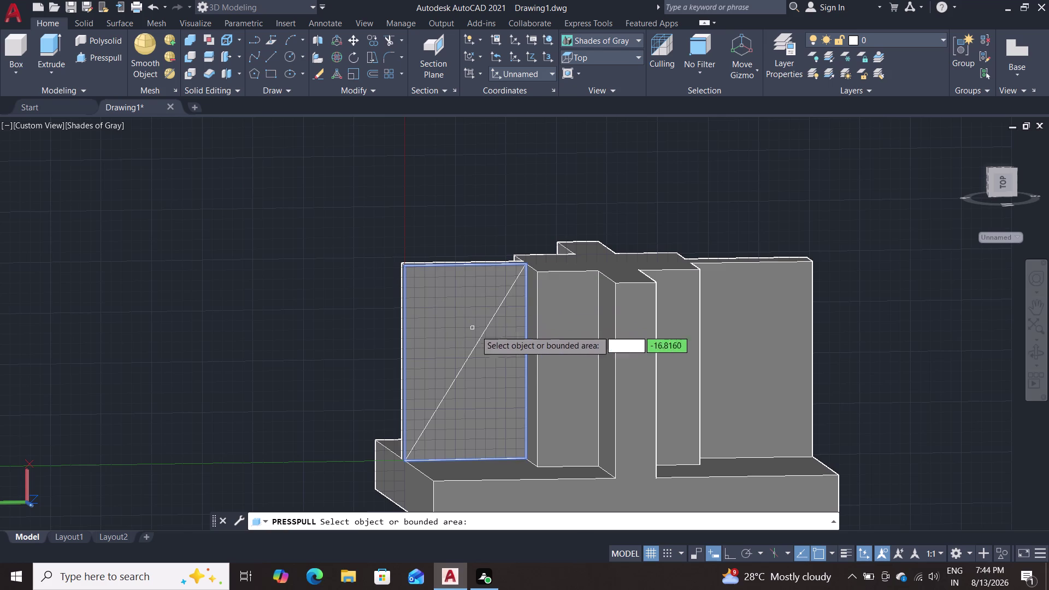
Press-pull the area beside the triangle, then restart press-pull.
click(511, 385)
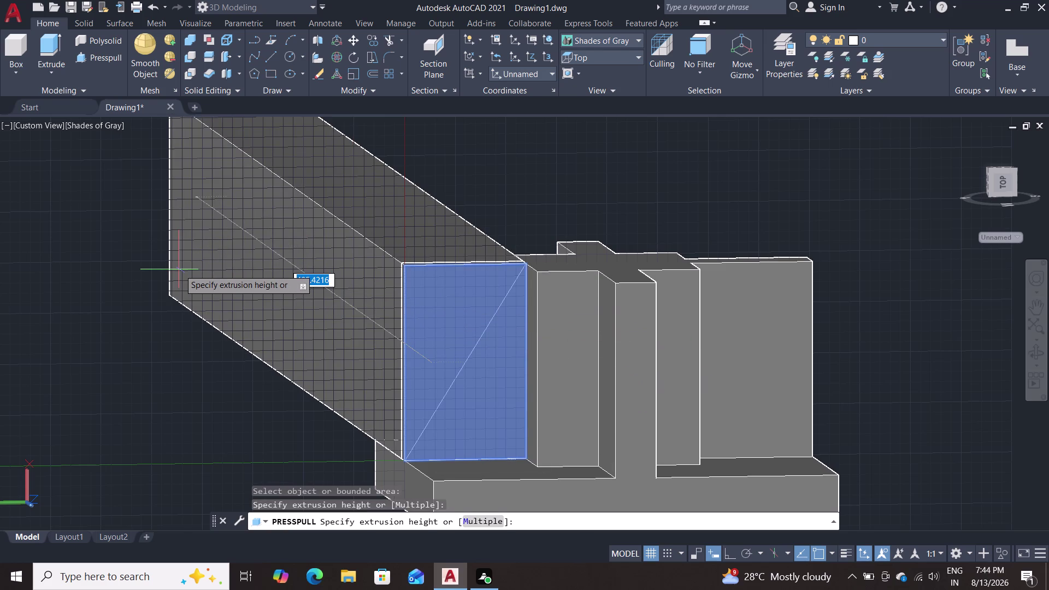
key(Escape)
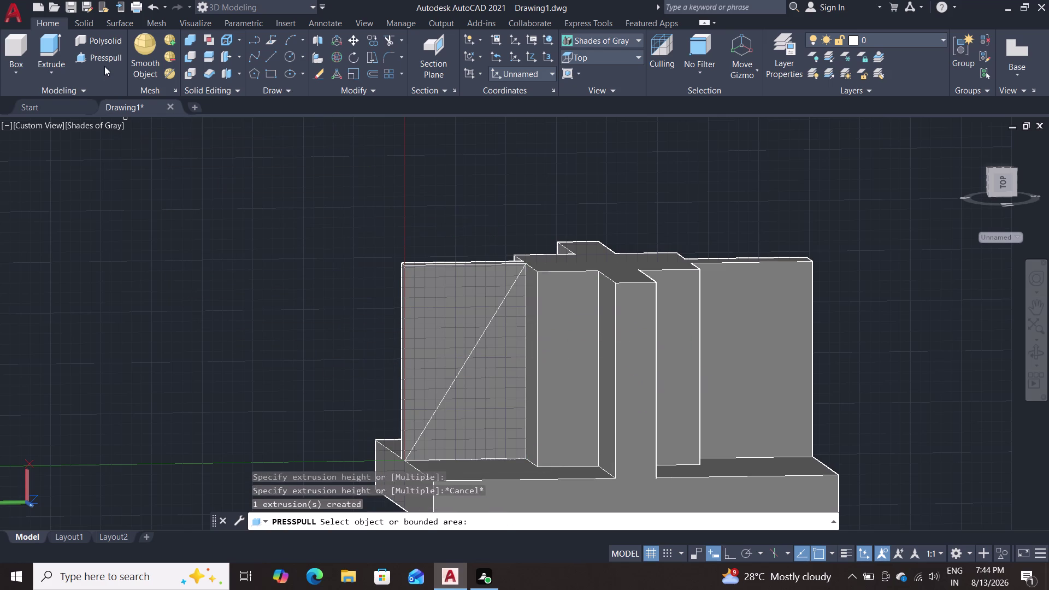
click(104, 57)
double_click(412, 296)
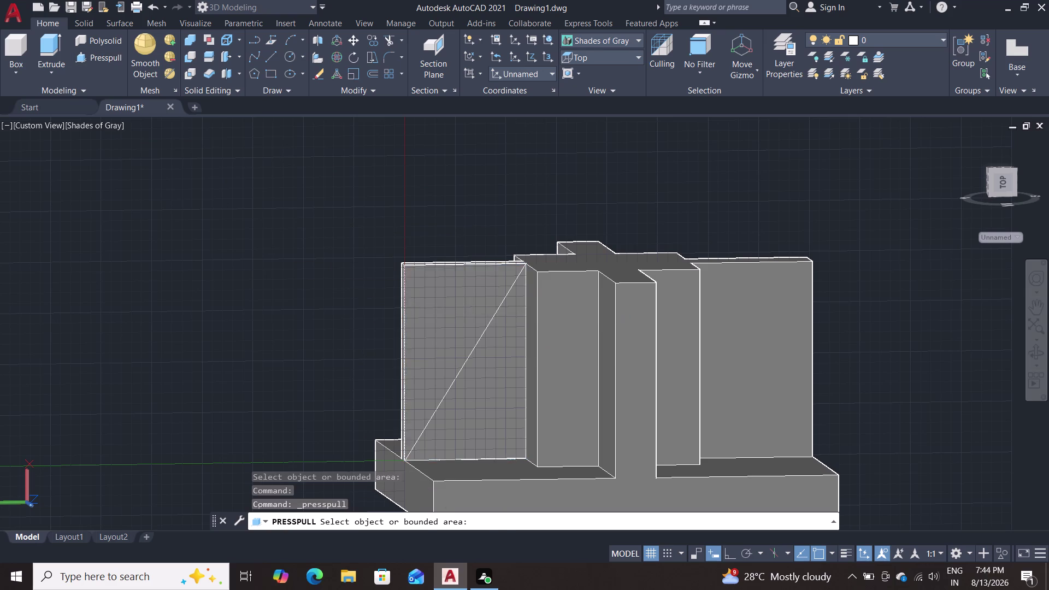
key(Escape)
Press-pull the triangular brace area into a solid from the brace side.
scroll(down, 3)
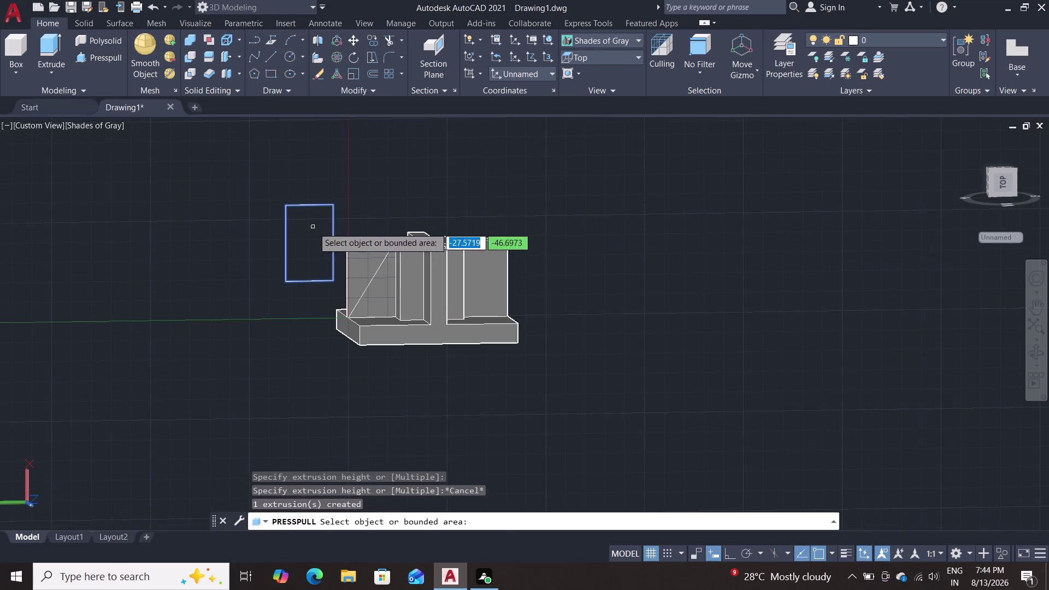
middle_drag(517, 209, 612, 253)
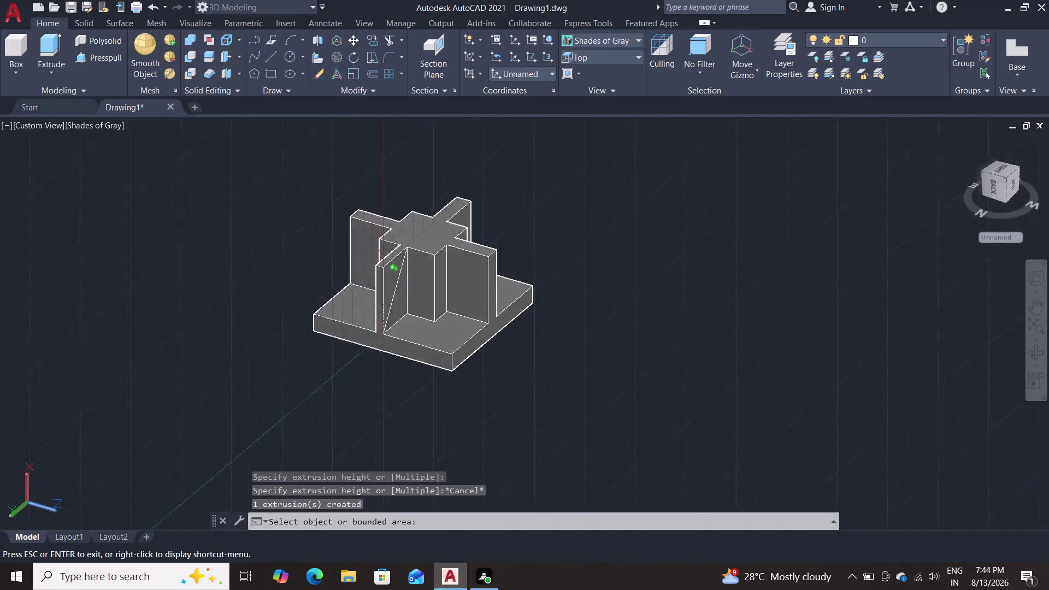
middle_drag(612, 254, 580, 207)
scroll(up, 3)
scroll(up, 3)
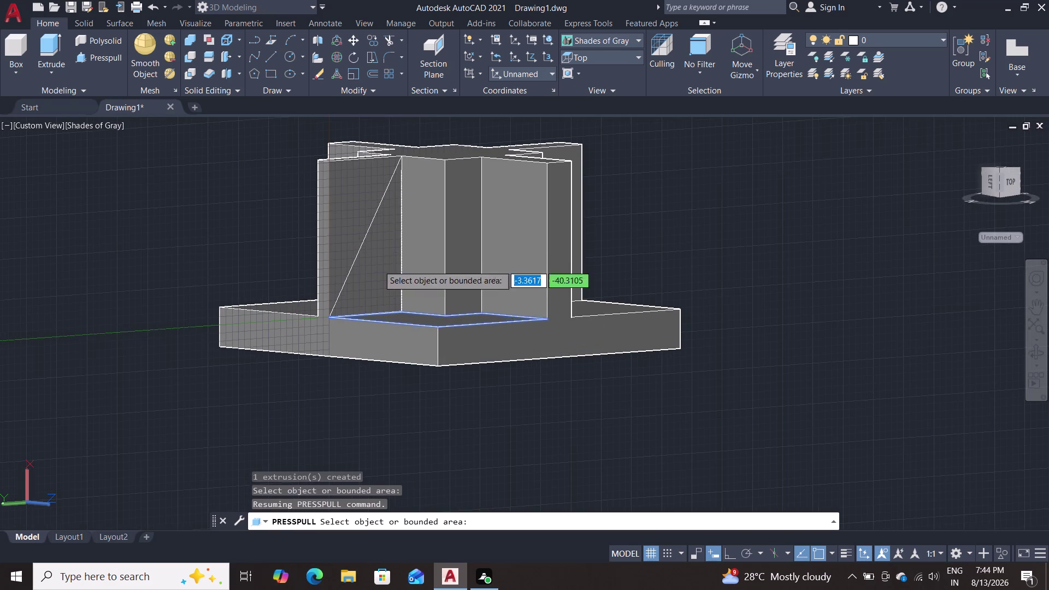
click(340, 205)
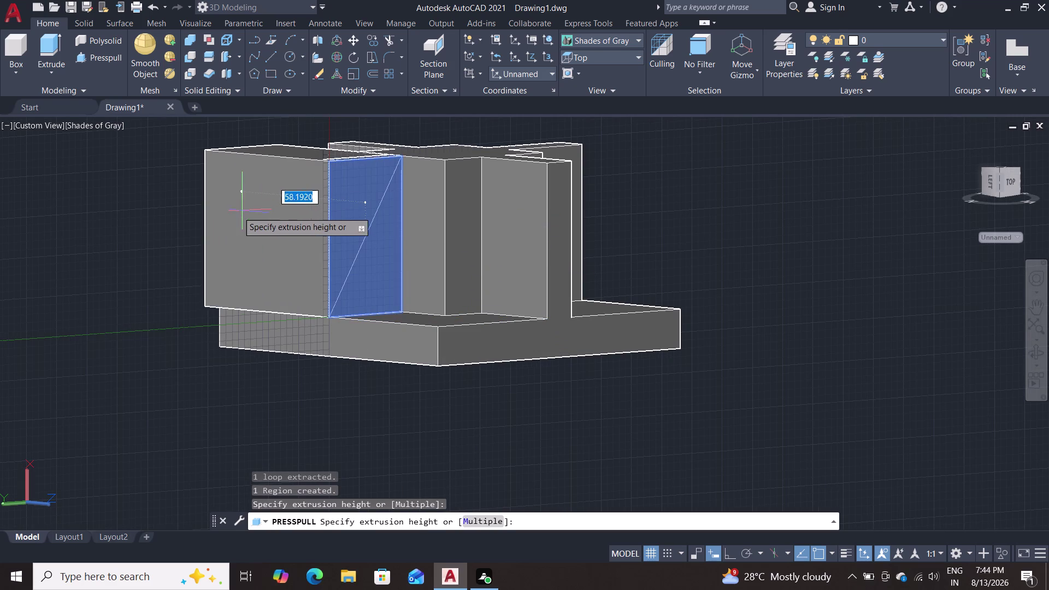
key(Escape)
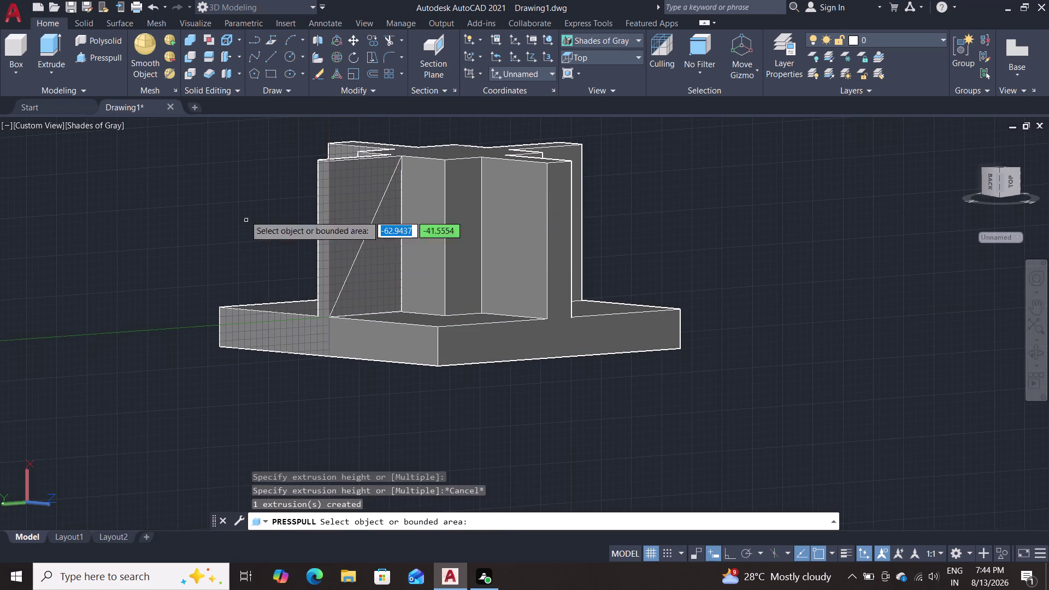
click(190, 54)
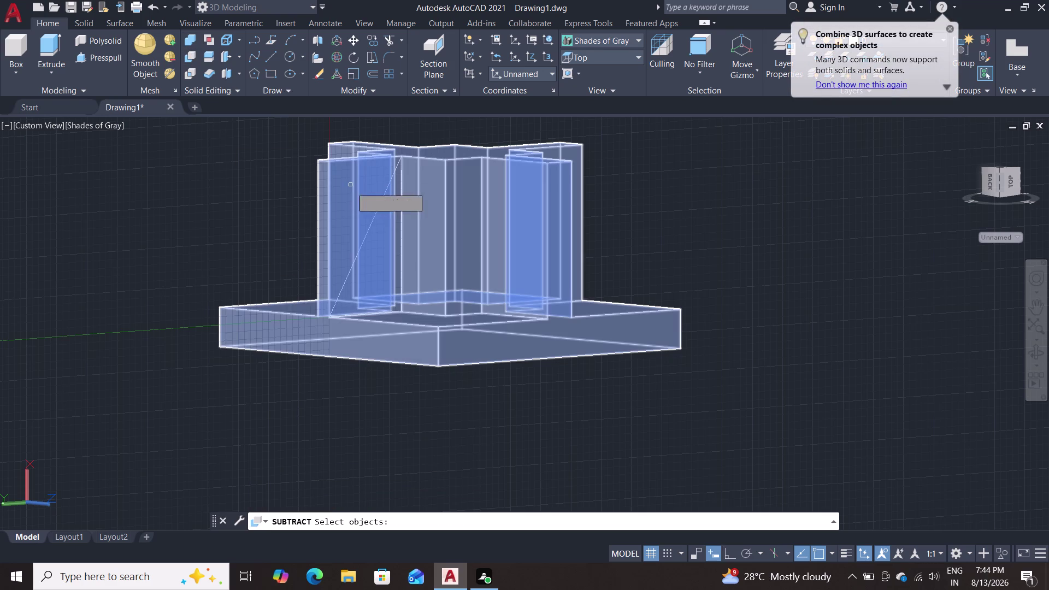
middle_drag(244, 413, 173, 421)
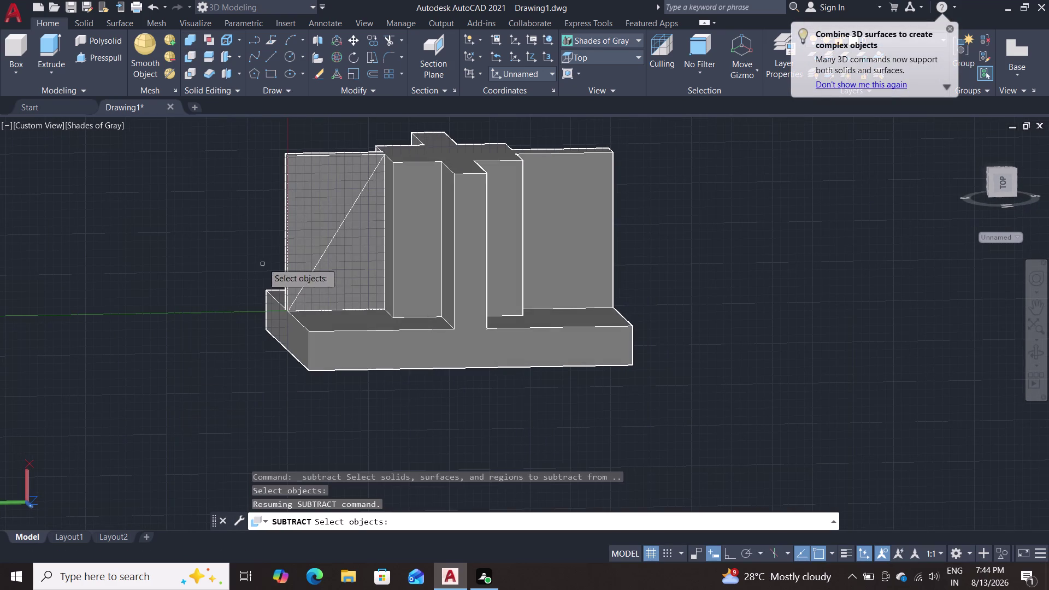
double_click(310, 201)
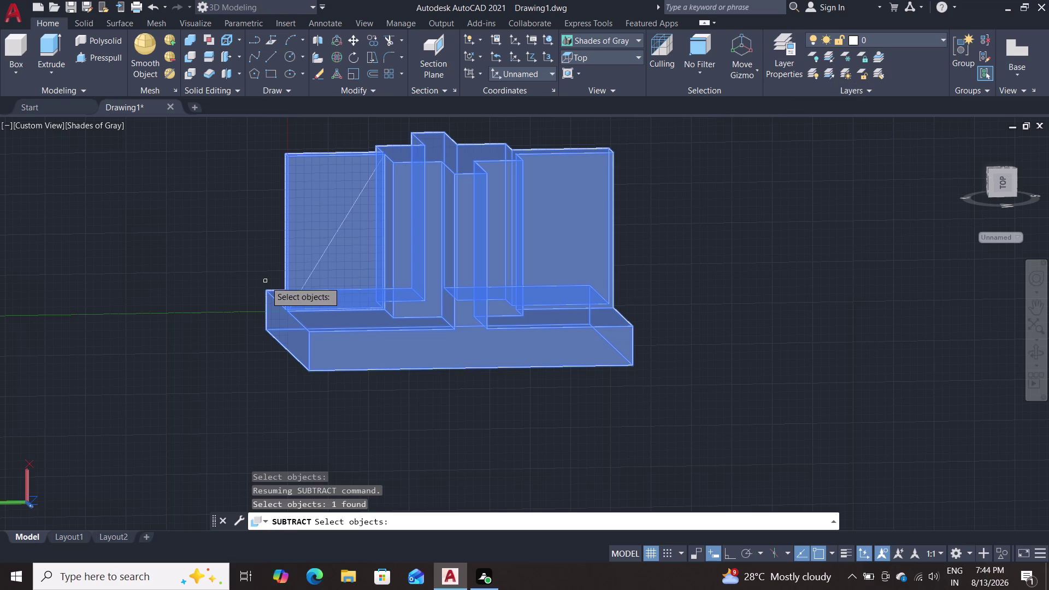
key(Return)
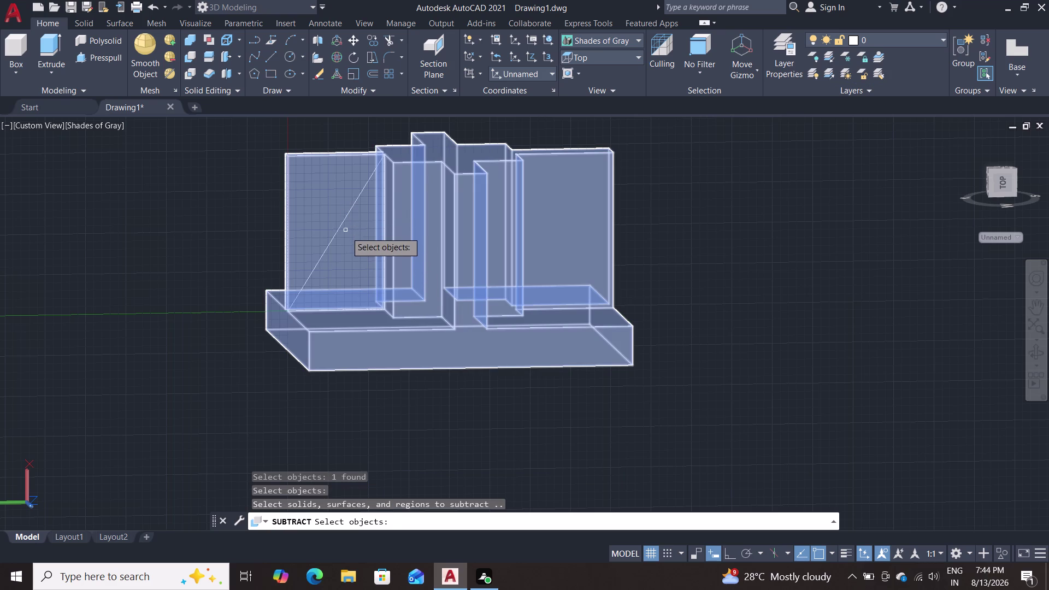
scroll(up, 3)
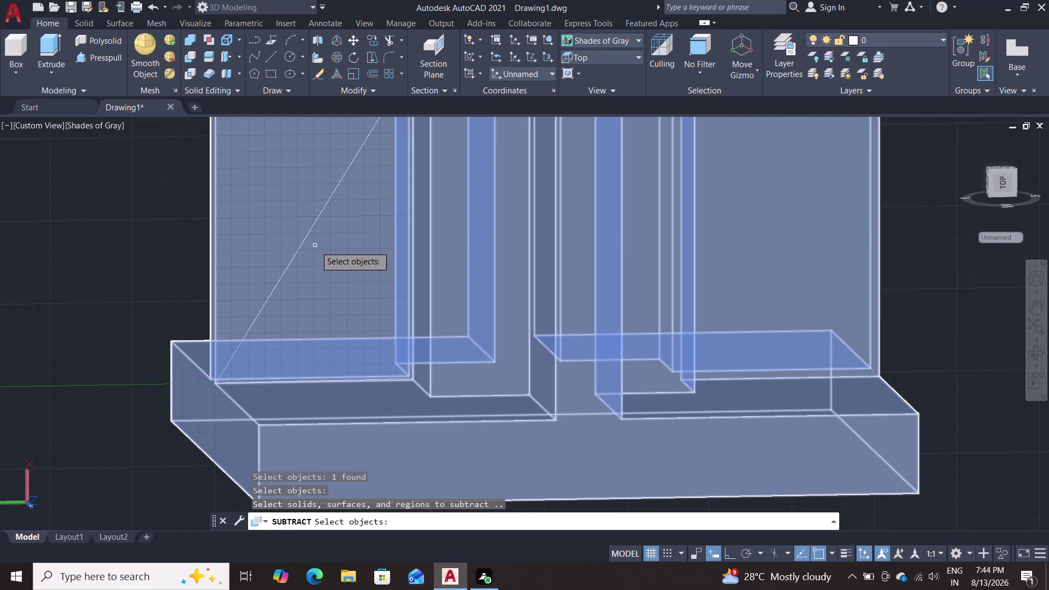
click(304, 240)
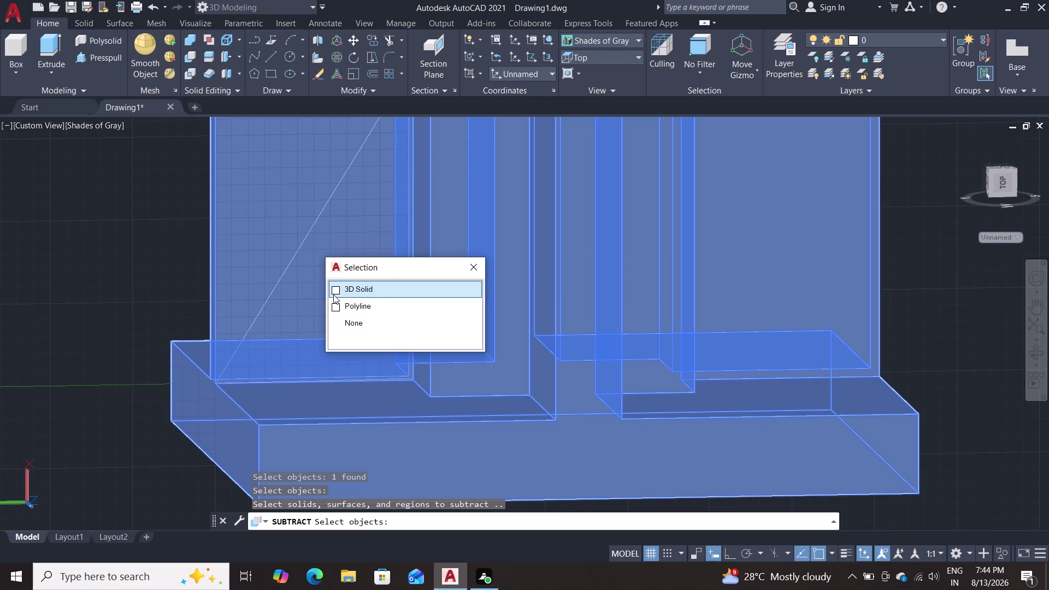
click(337, 302)
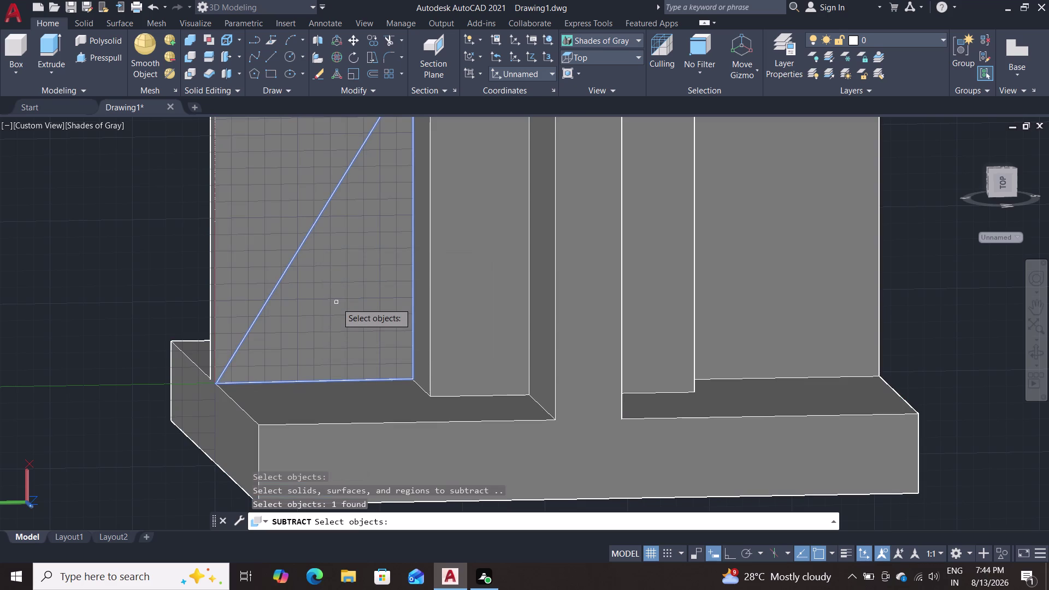
scroll(down, 3)
key(Return)
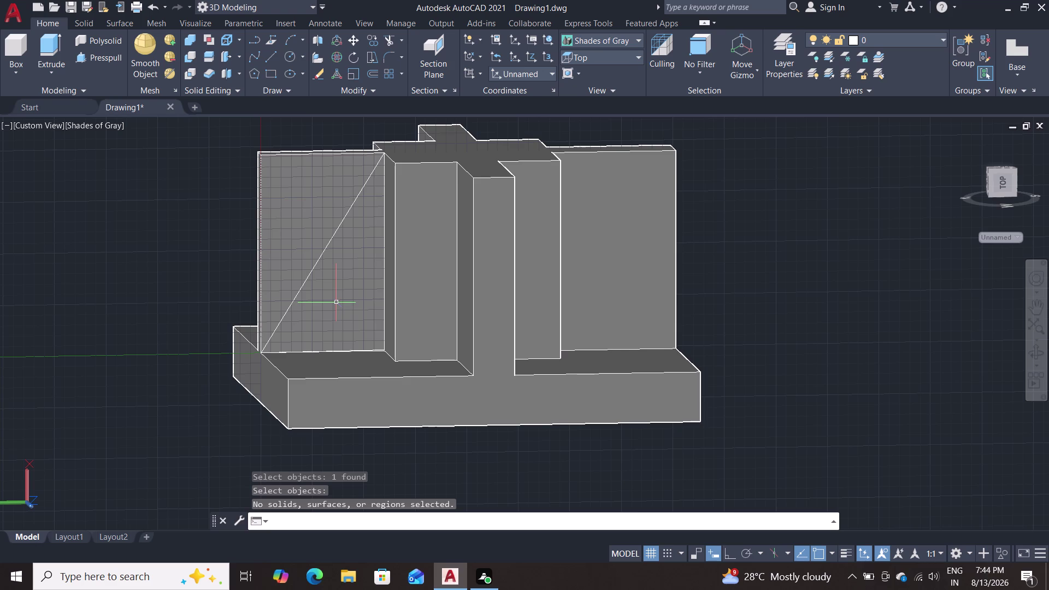
middle_drag(213, 293, 233, 343)
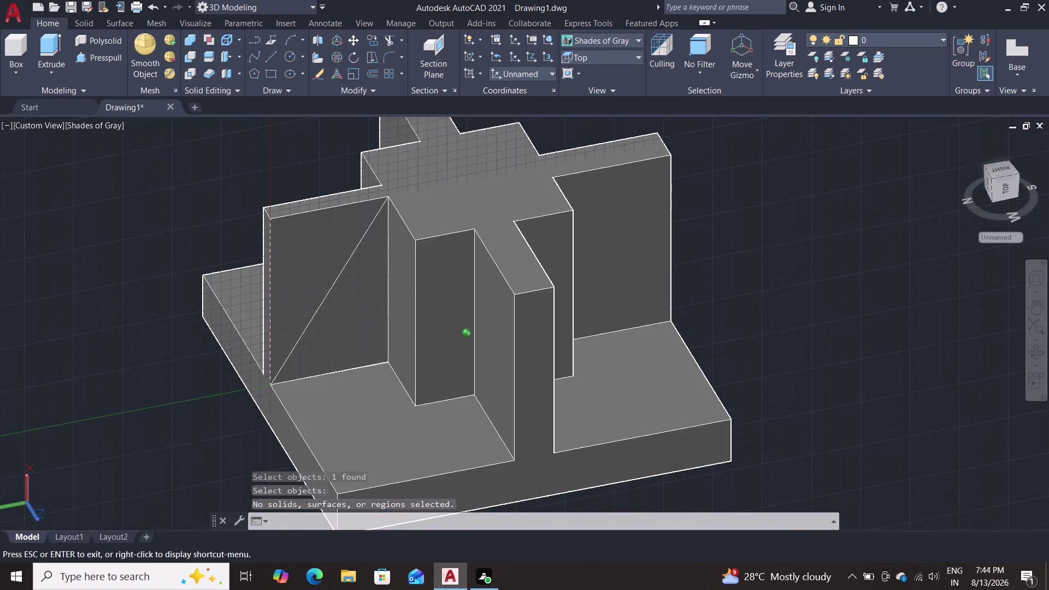
Press-pull the strip and rectangular area beside the triangle.
middle_drag(234, 343, 233, 330)
click(103, 51)
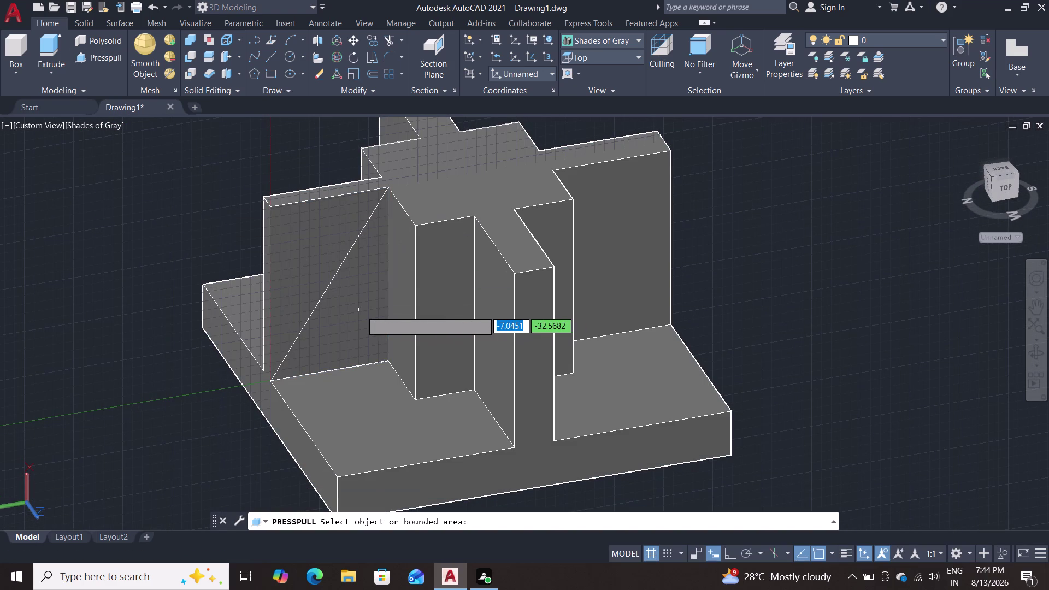
click(390, 266)
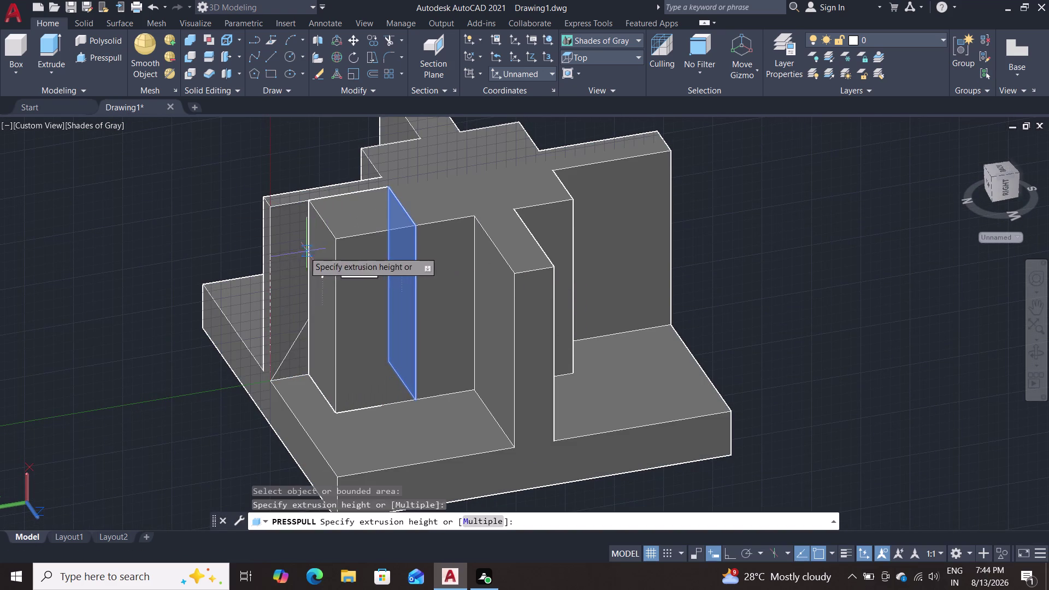
key(Escape)
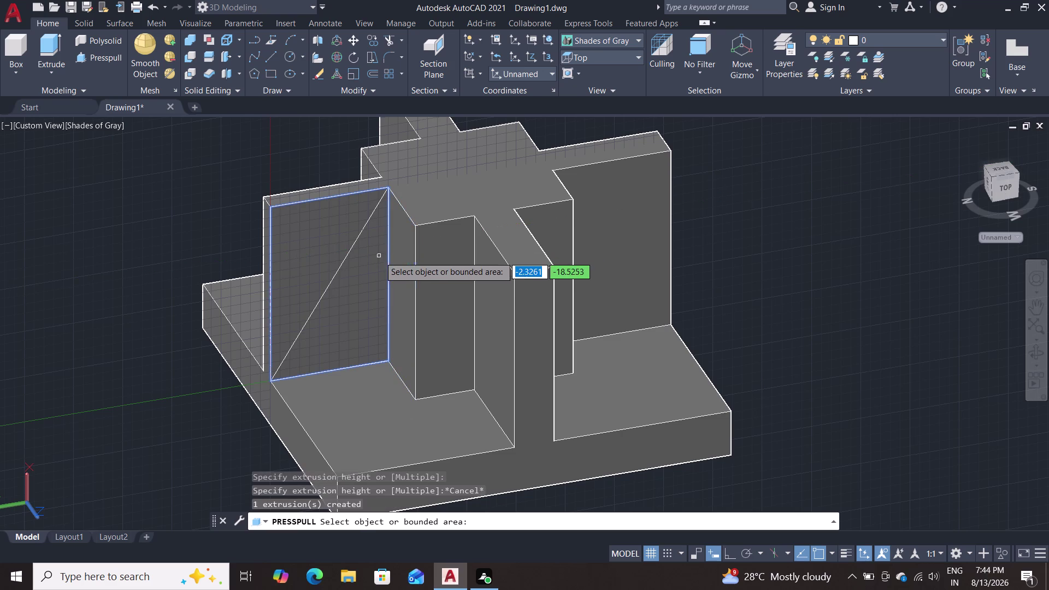
click(367, 264)
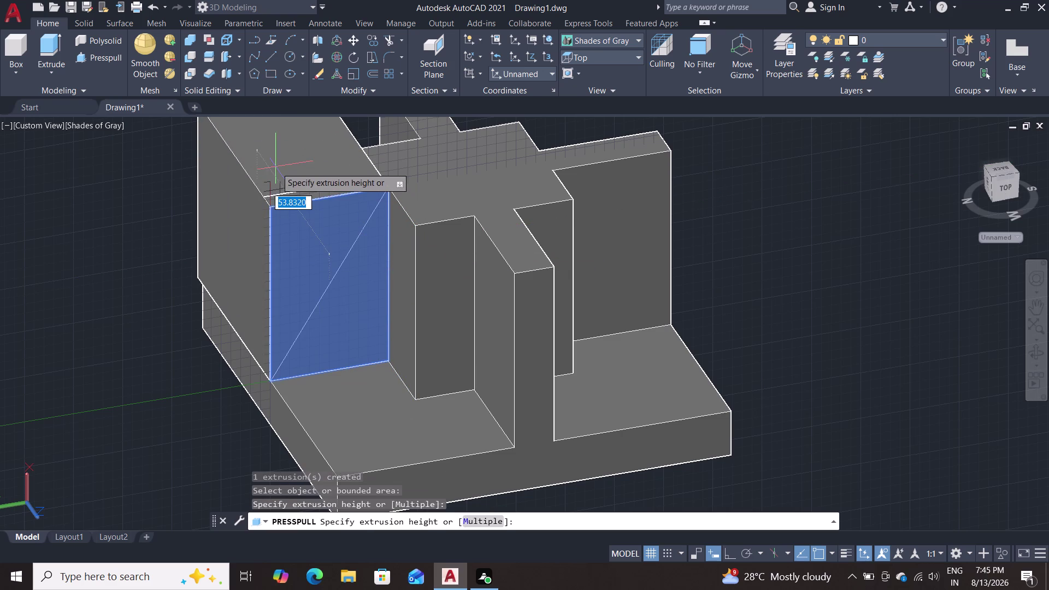
key(Escape)
Set the extrusion height and press-pull the rectangular area on the left wall face.
click(316, 257)
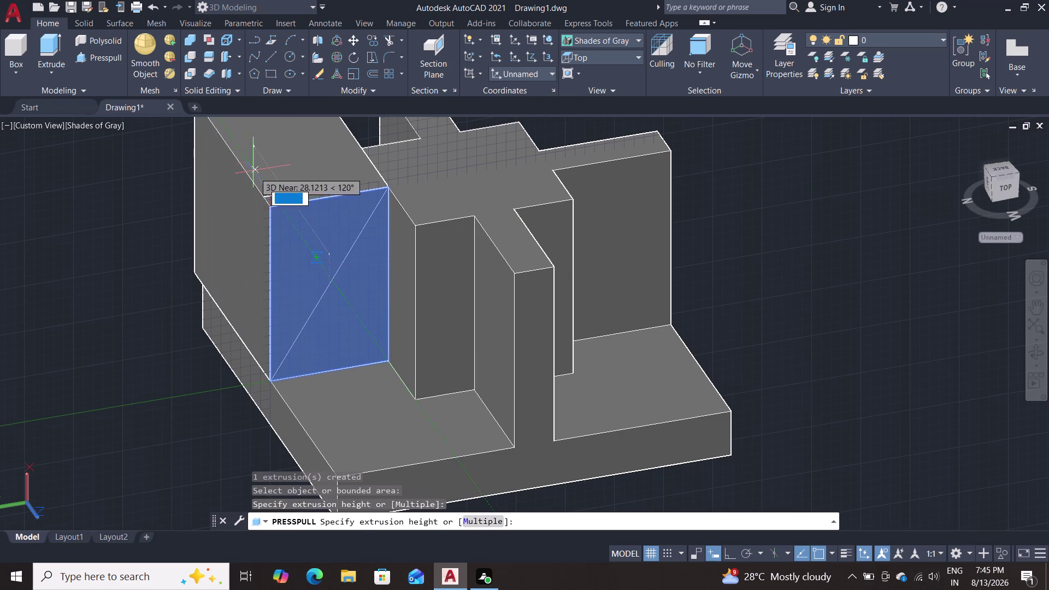
key(Escape)
key(Escape)
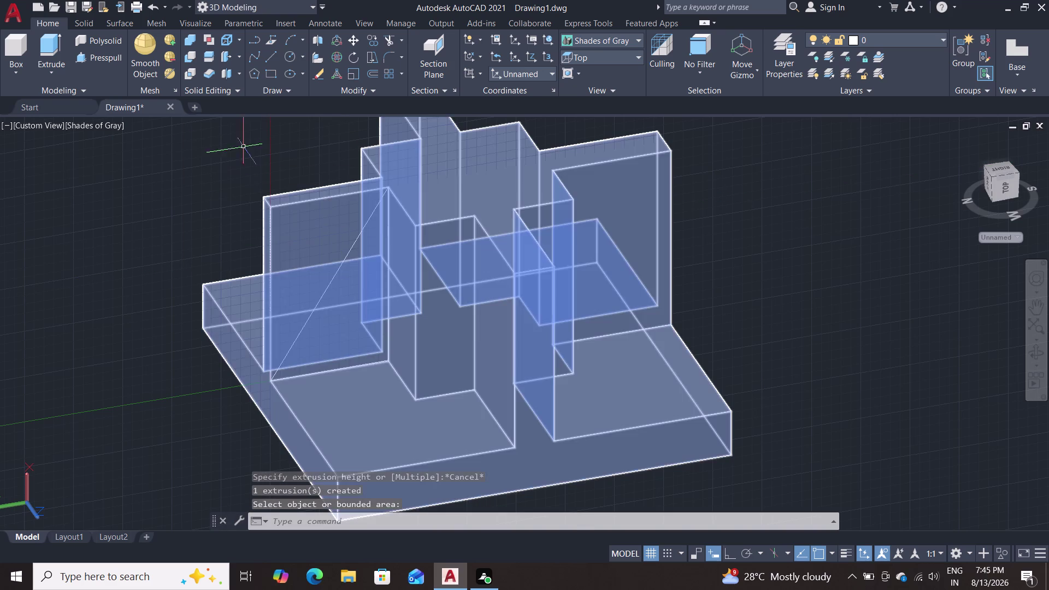
click(94, 53)
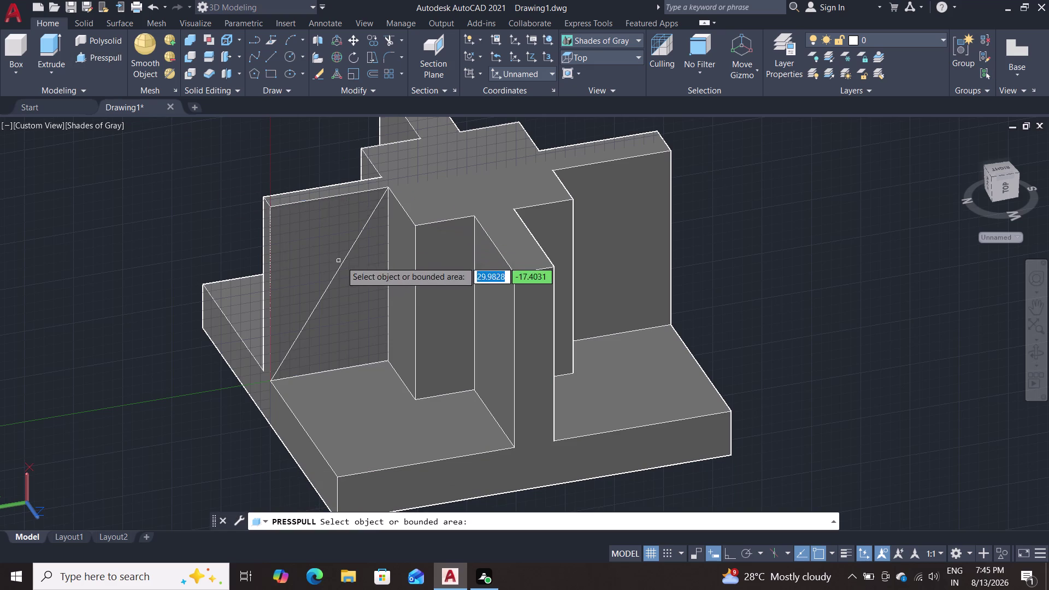
click(376, 292)
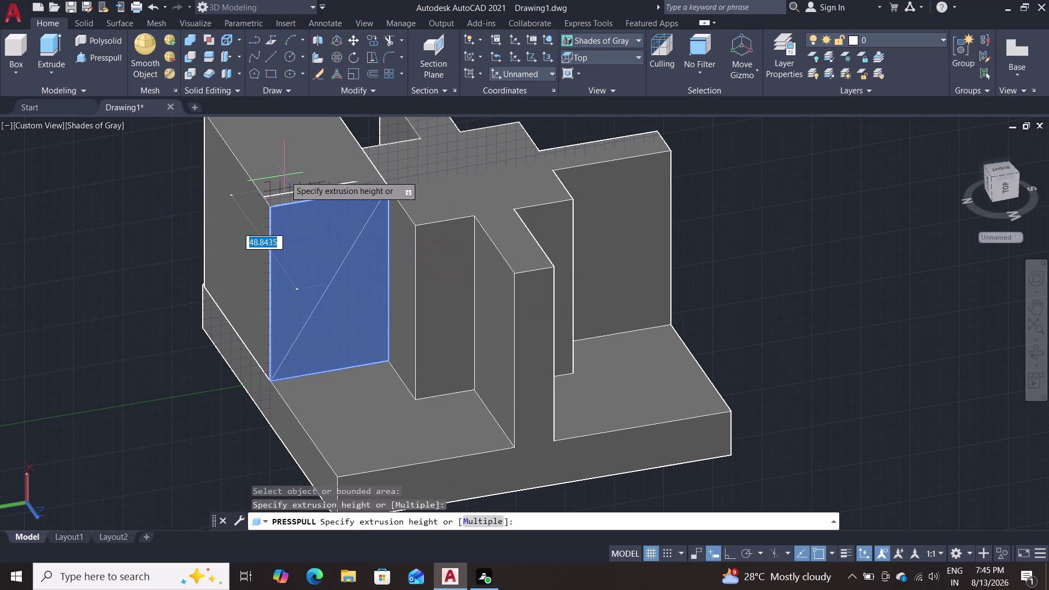
key(Escape)
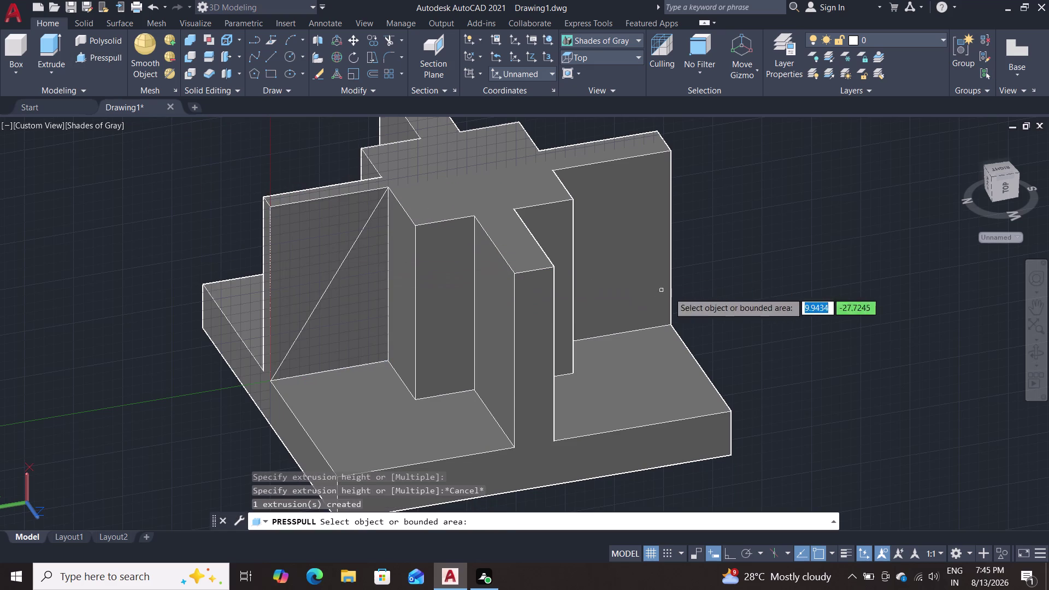
middle_drag(744, 293, 656, 287)
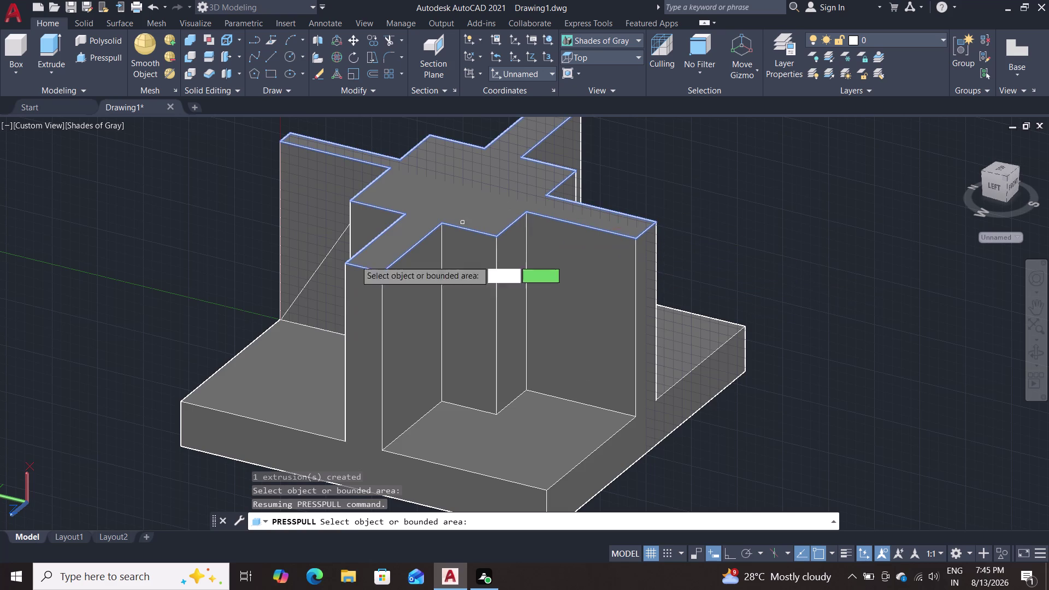
Exit press-pull and bring the whole braced model back into view.
key(Escape)
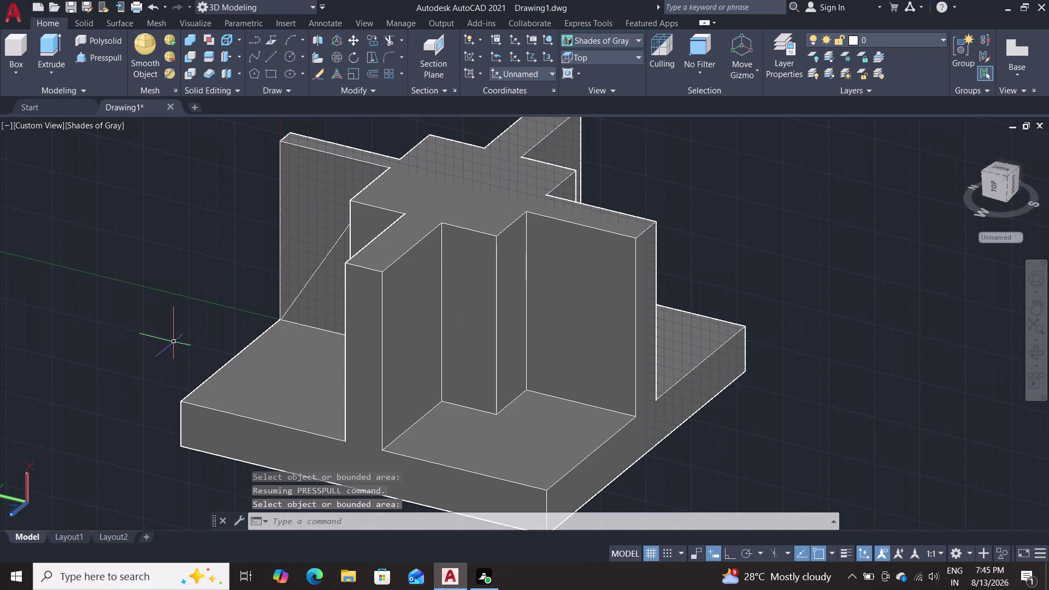
scroll(down, 3)
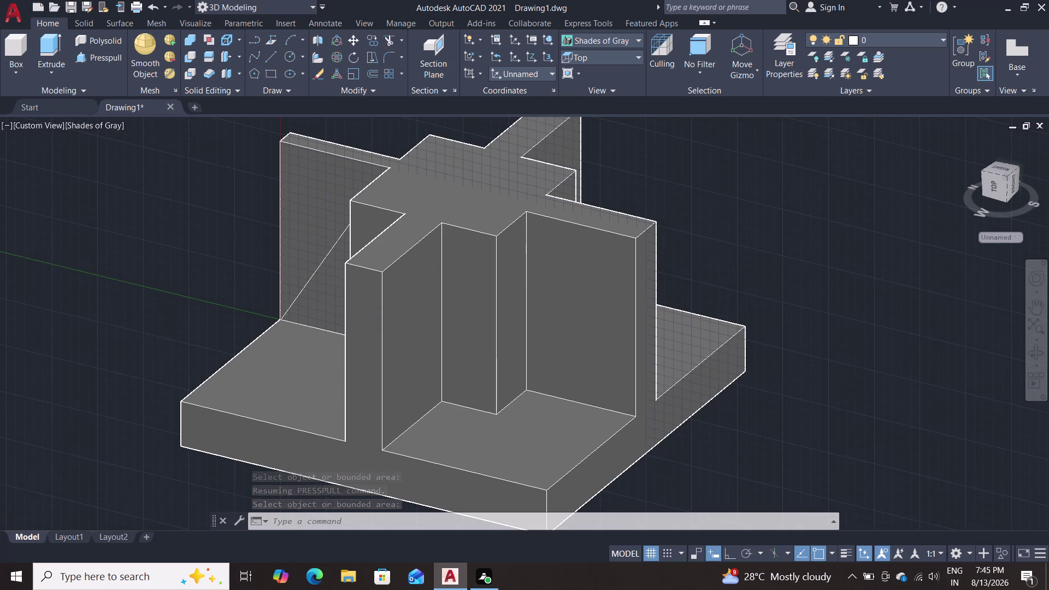
middle_drag(174, 341, 261, 306)
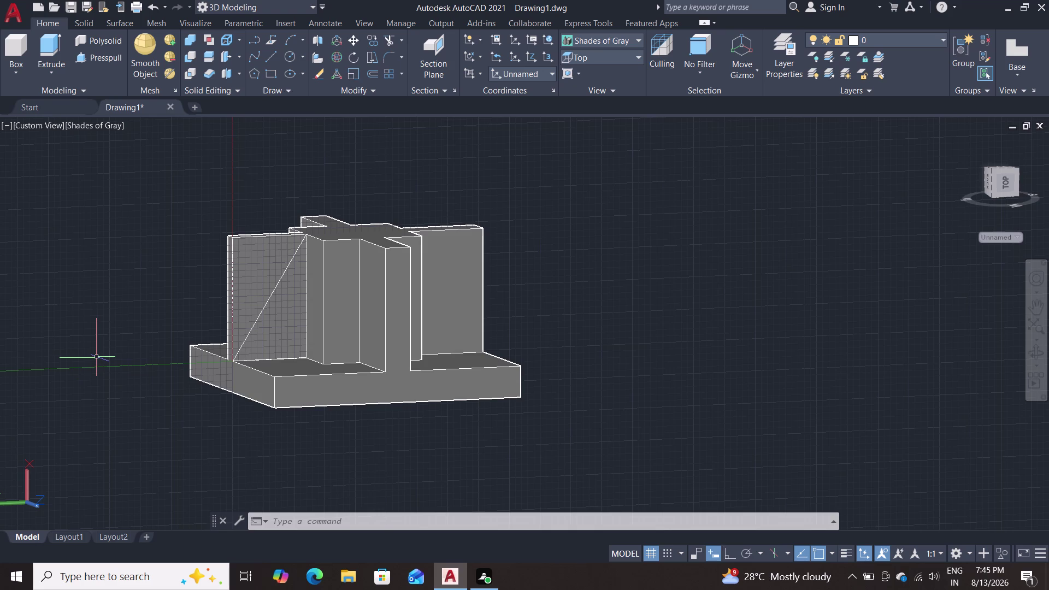
scroll(up, 3)
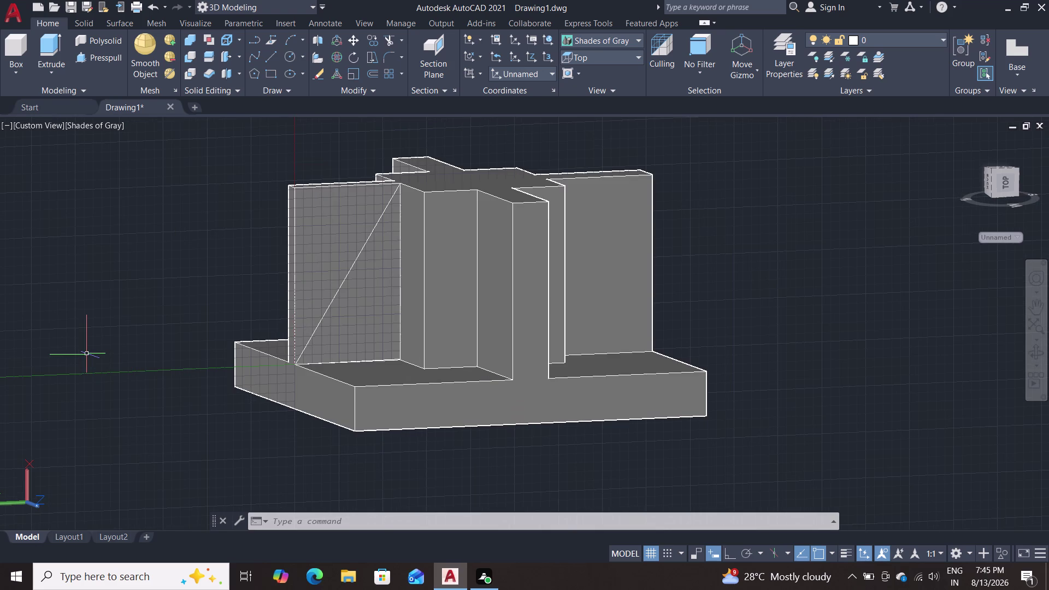
Draw a line from the left wall's base corner up to its top outer corner.
key(l)
key(Return)
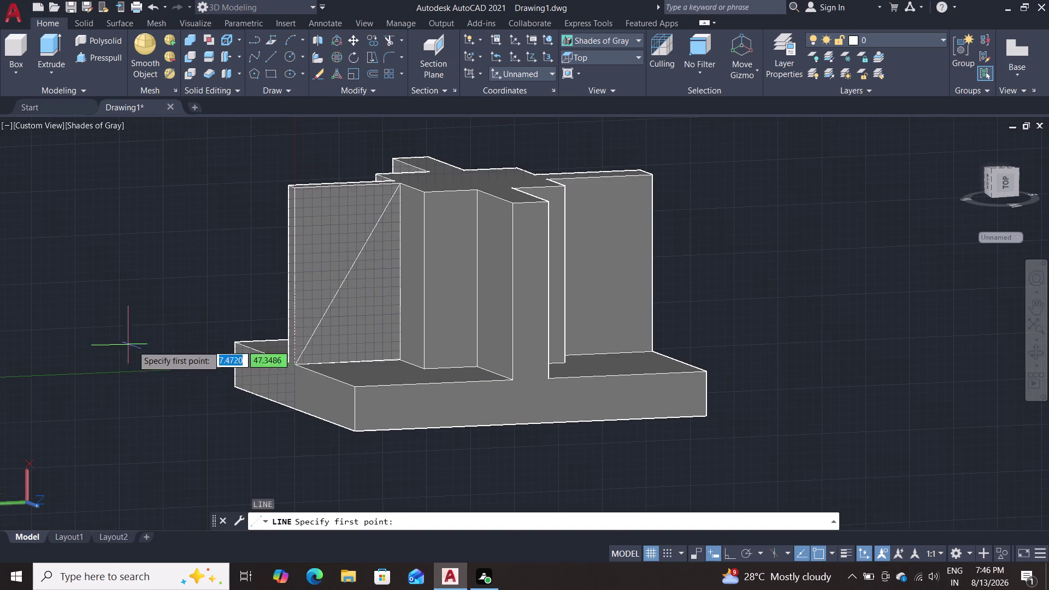
scroll(up, 3)
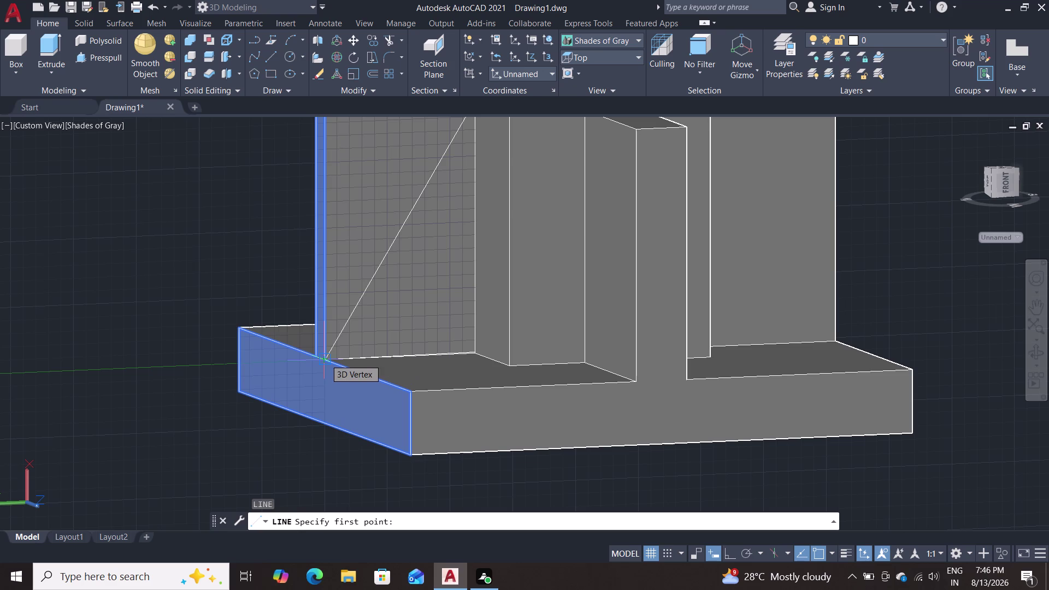
click(325, 359)
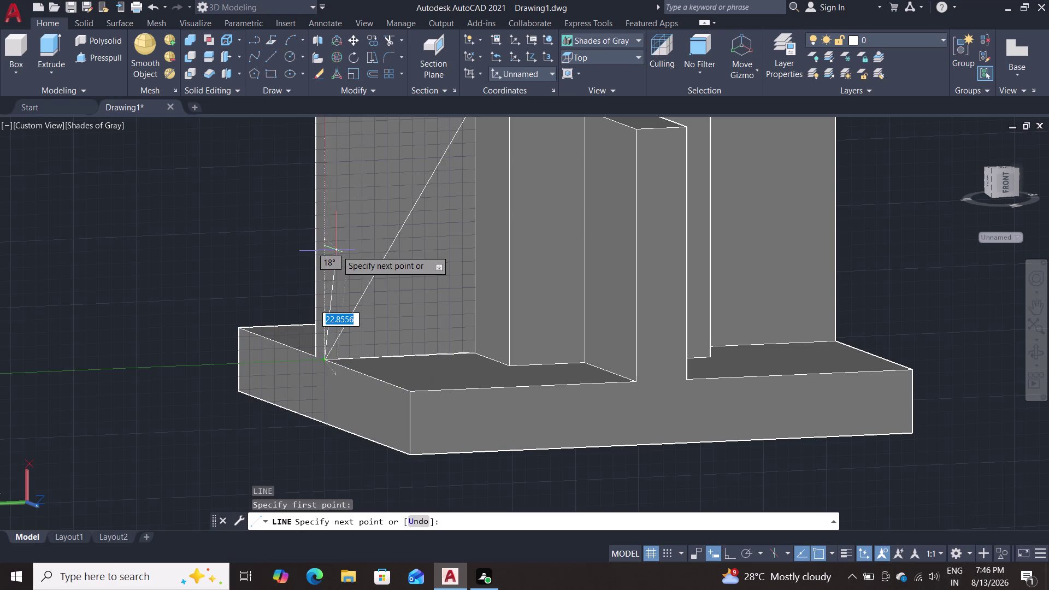
scroll(down, 3)
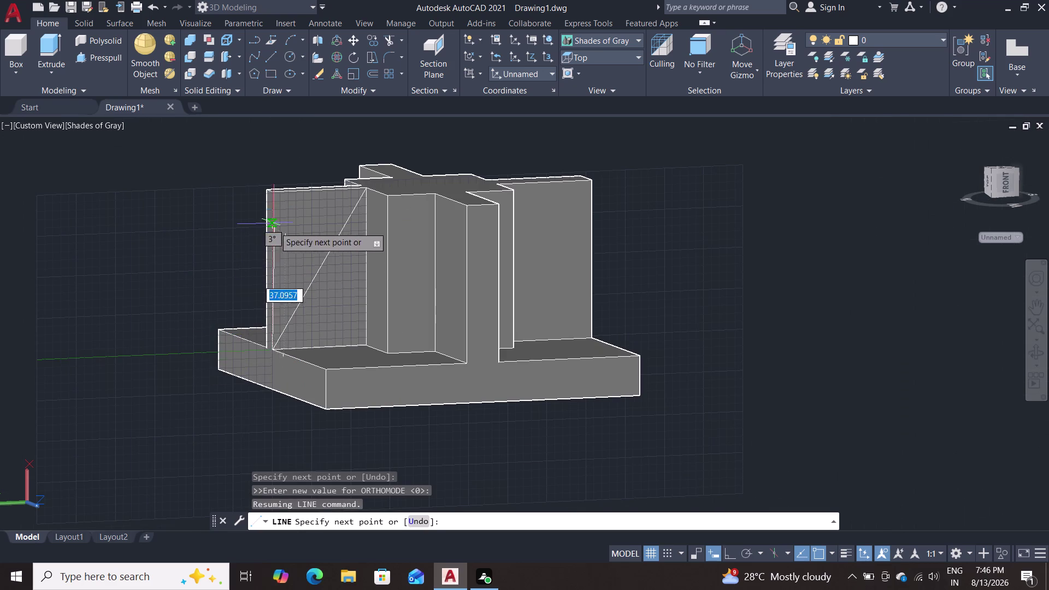
scroll(up, 3)
middle_drag(218, 237, 113, 362)
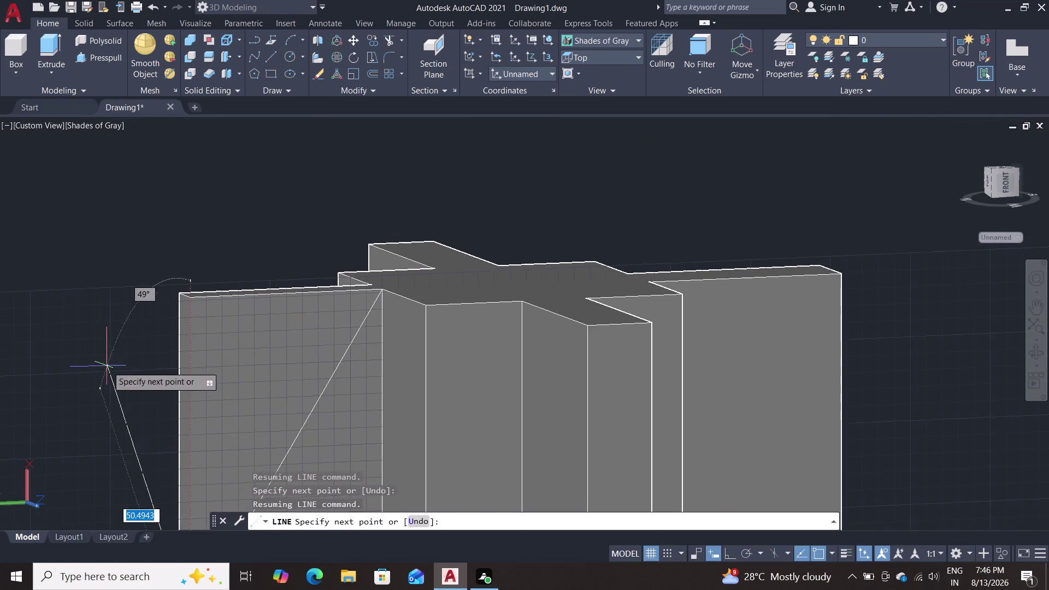
scroll(up, 3)
scroll(up, 3)
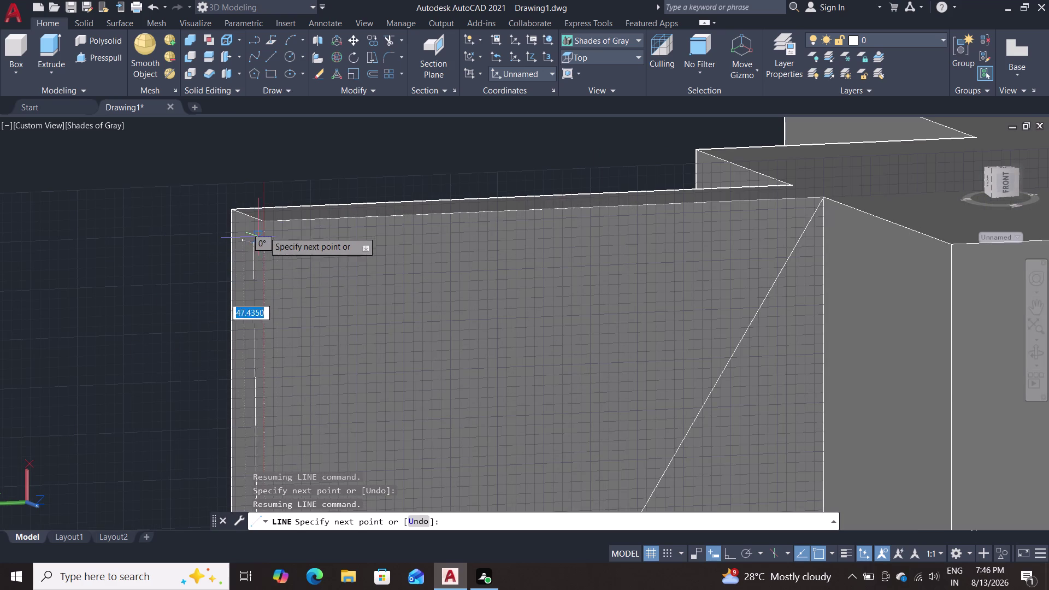
click(267, 219)
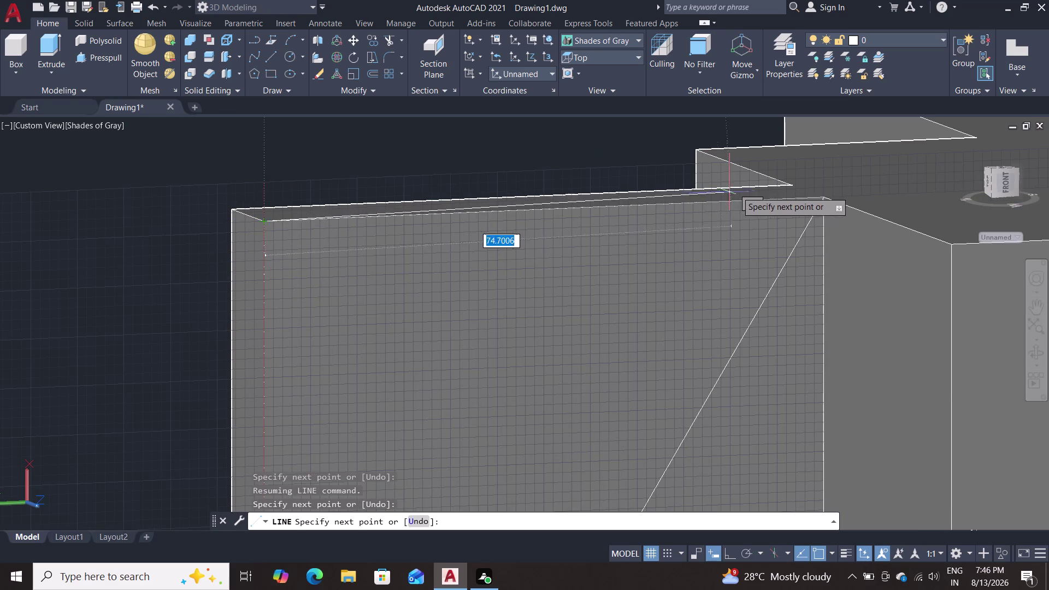
Continue the outline across the top to the diagonal's end and back to the base corner.
click(826, 198)
scroll(down, 3)
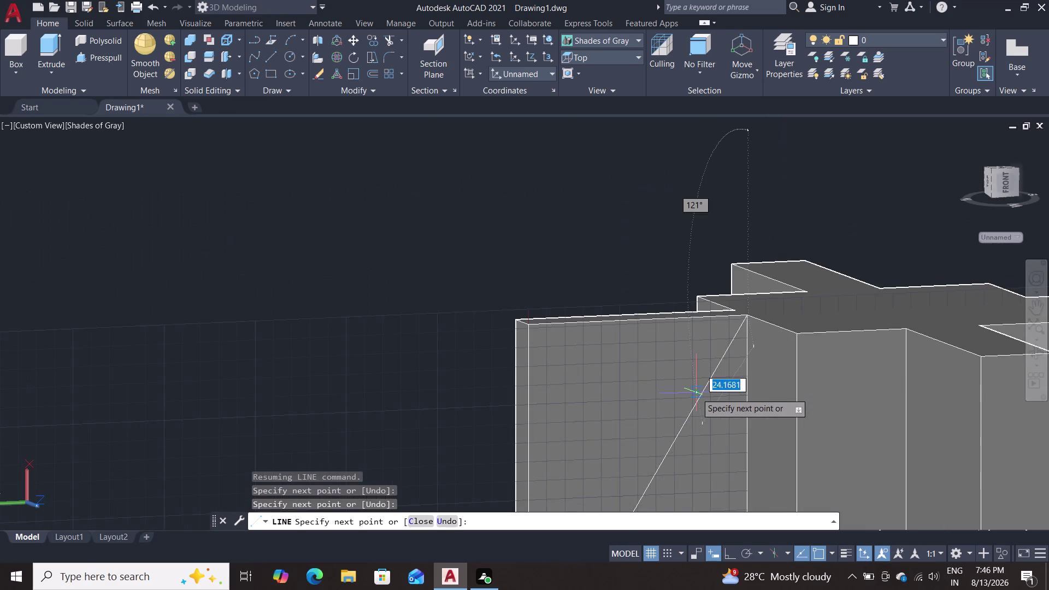
middle_drag(696, 393, 690, 180)
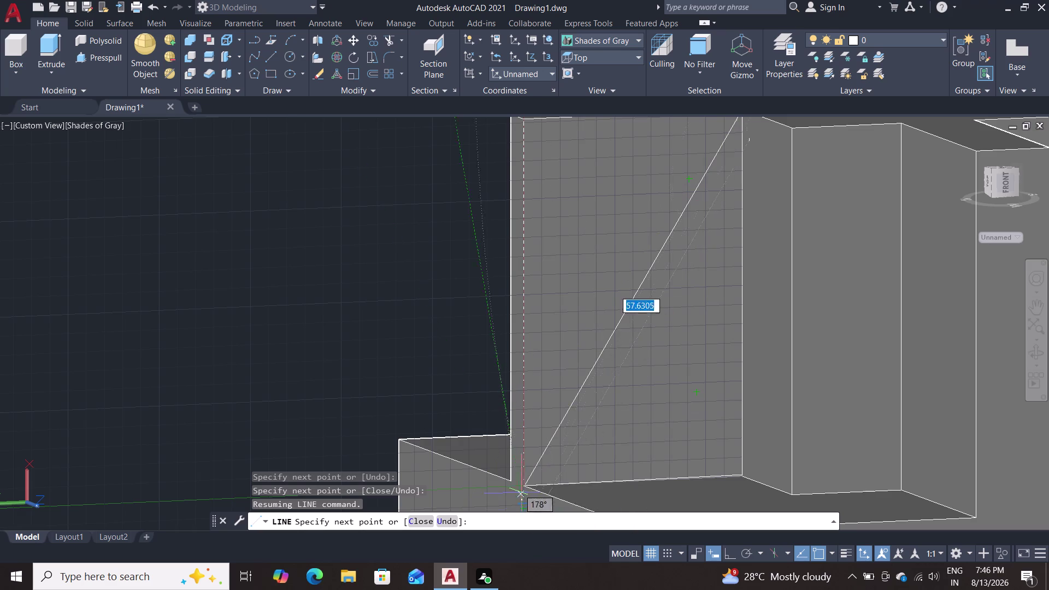
click(524, 491)
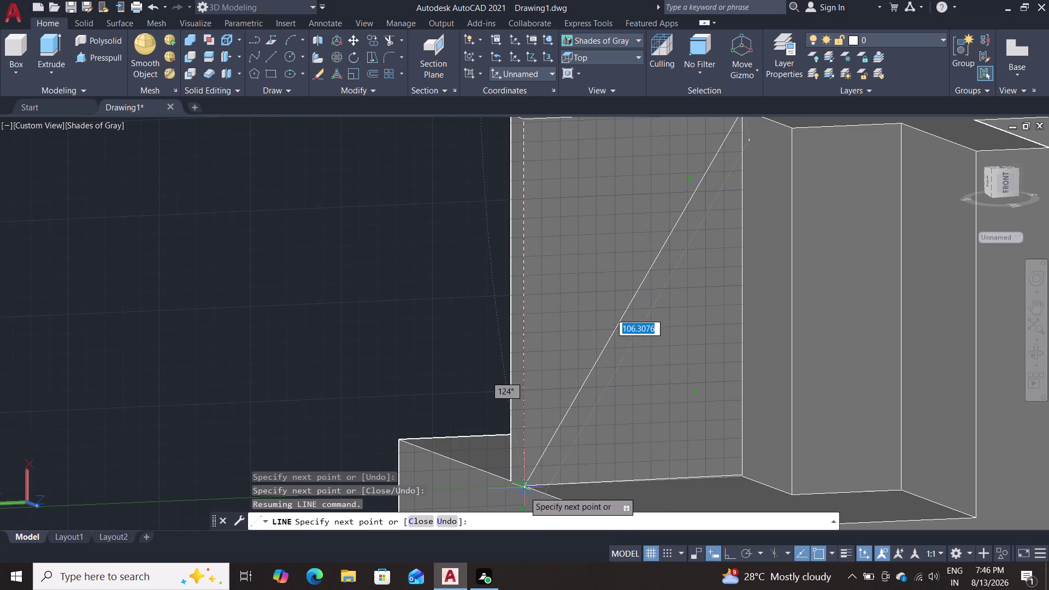
key(Escape)
Re-frame the view on the whole model and bring up the visual styles list.
scroll(down, 3)
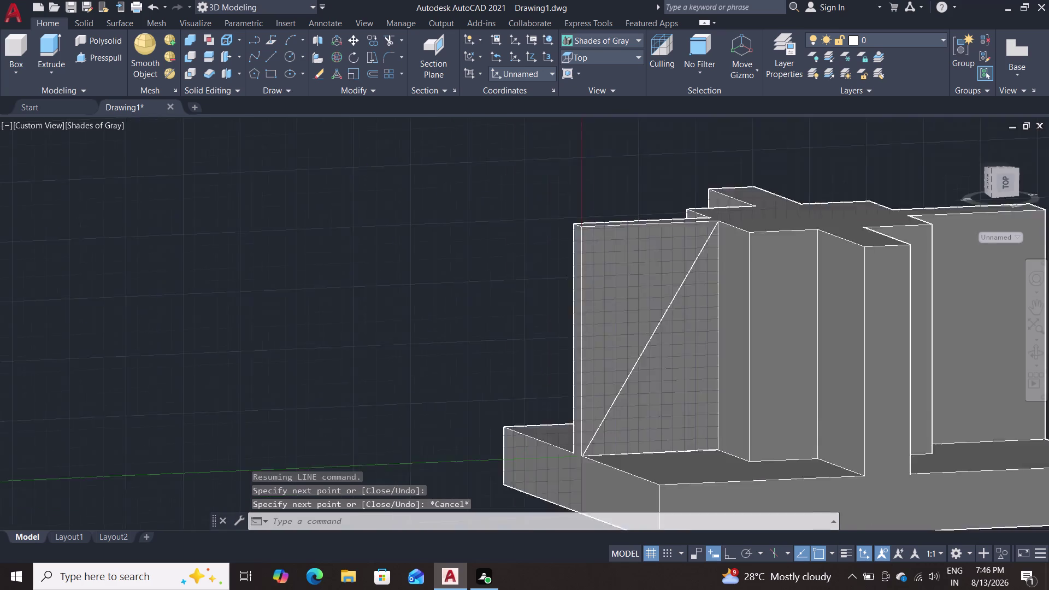
scroll(down, 3)
scroll(up, 3)
middle_drag(507, 439, 321, 454)
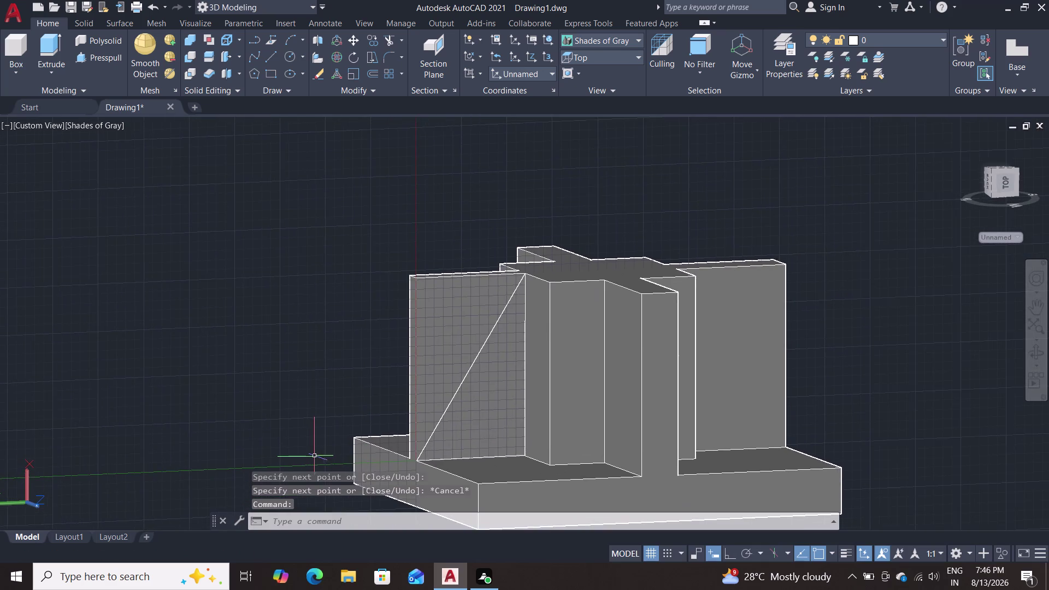
scroll(up, 3)
scroll(up, 3)
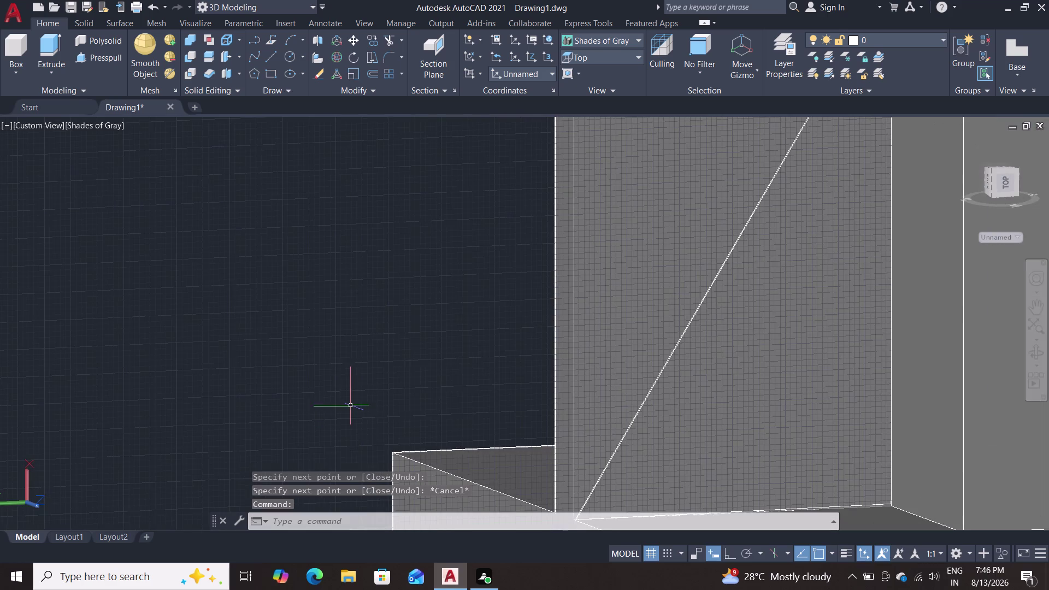
middle_drag(346, 396, 129, 361)
scroll(down, 3)
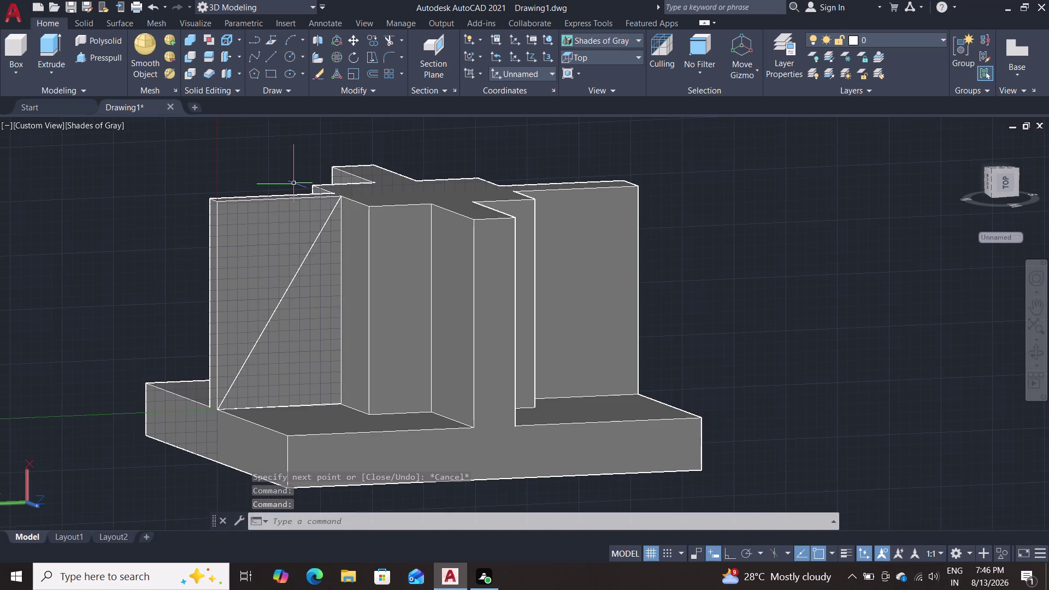
click(595, 42)
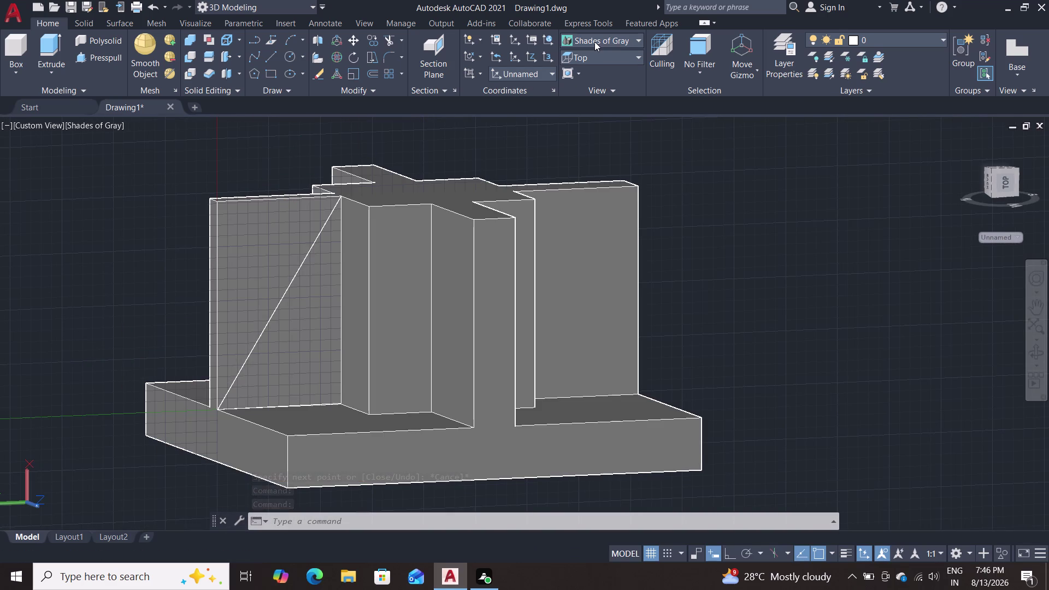
Switch to wireframe and select the triangle's outline lines, choosing Line over the solid.
click(587, 66)
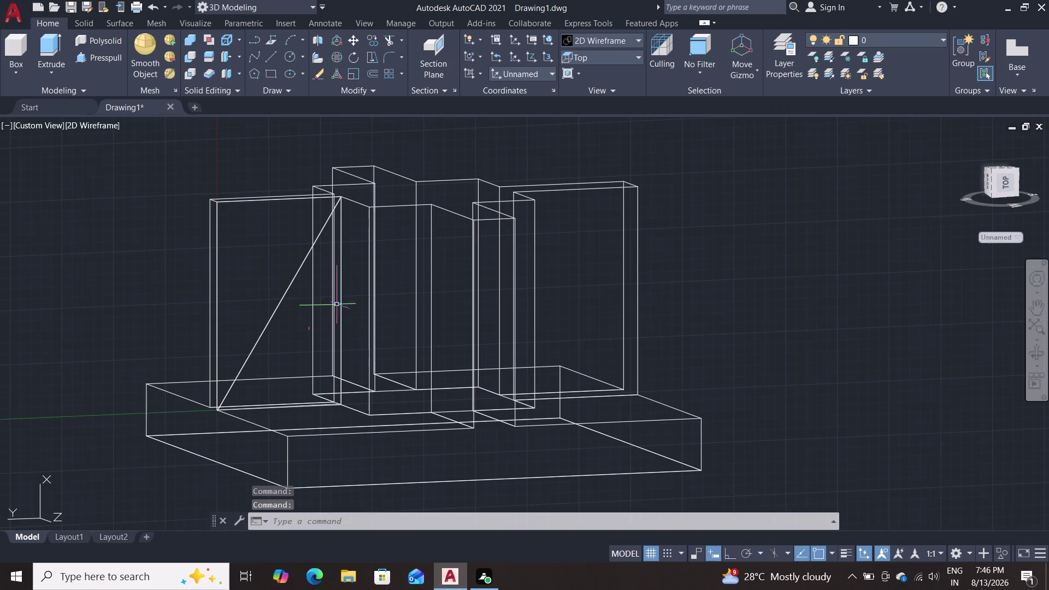
scroll(up, 3)
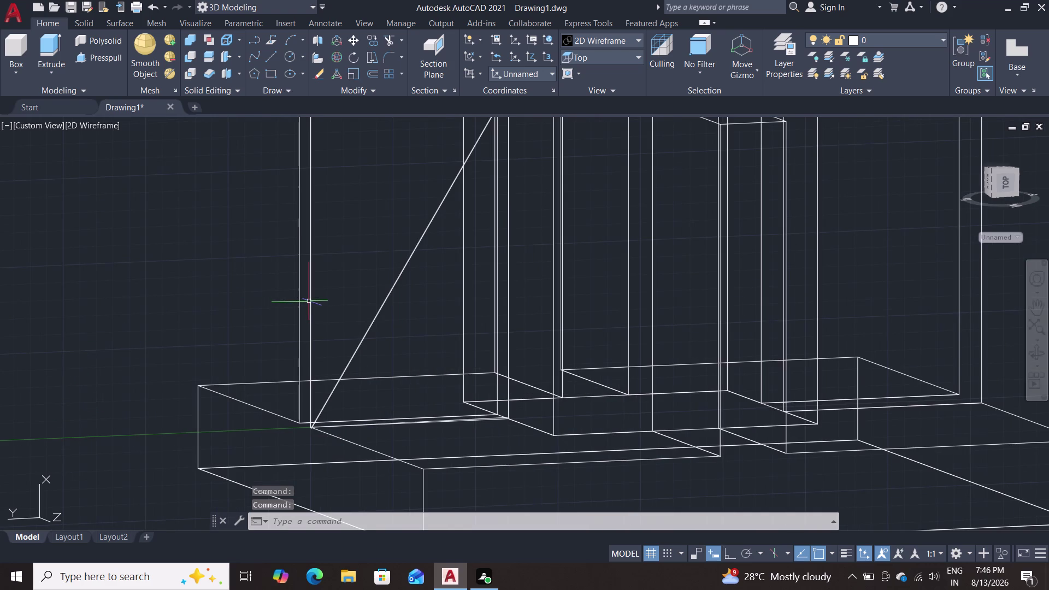
click(311, 303)
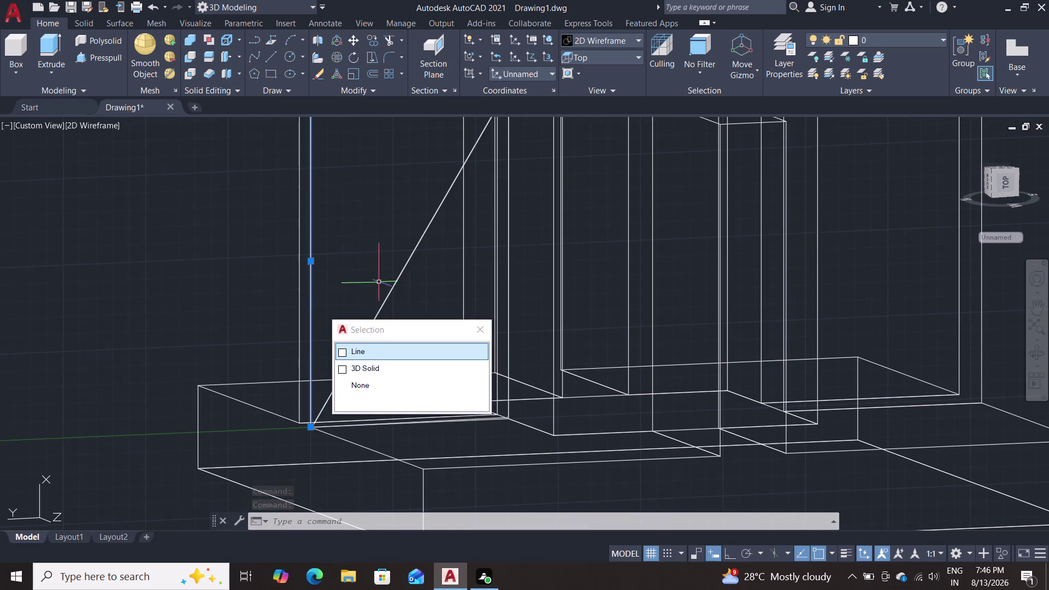
click(395, 281)
scroll(down, 3)
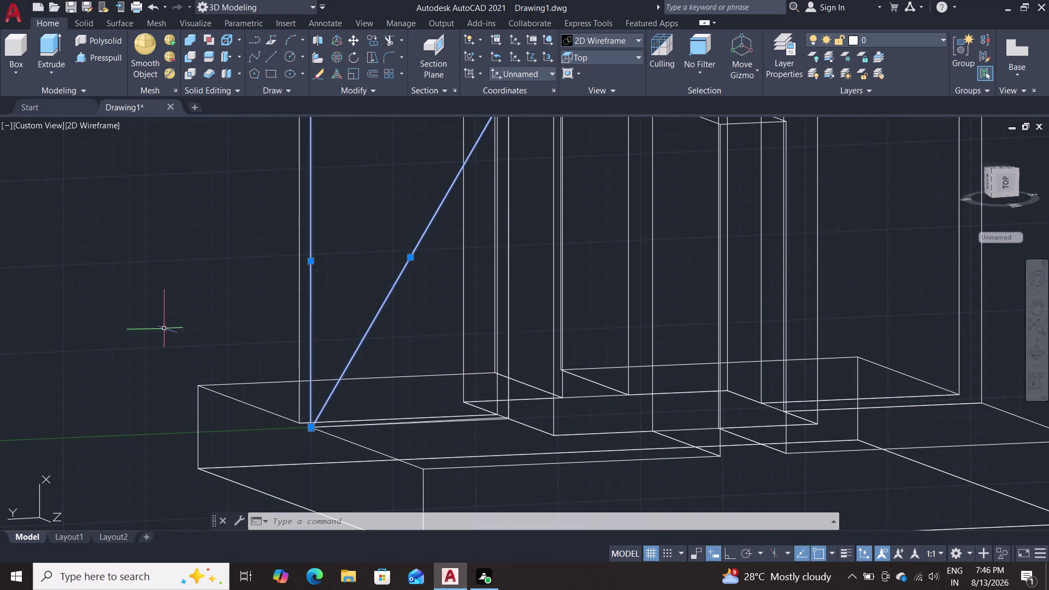
scroll(down, 3)
scroll(up, 3)
middle_drag(176, 311, 131, 423)
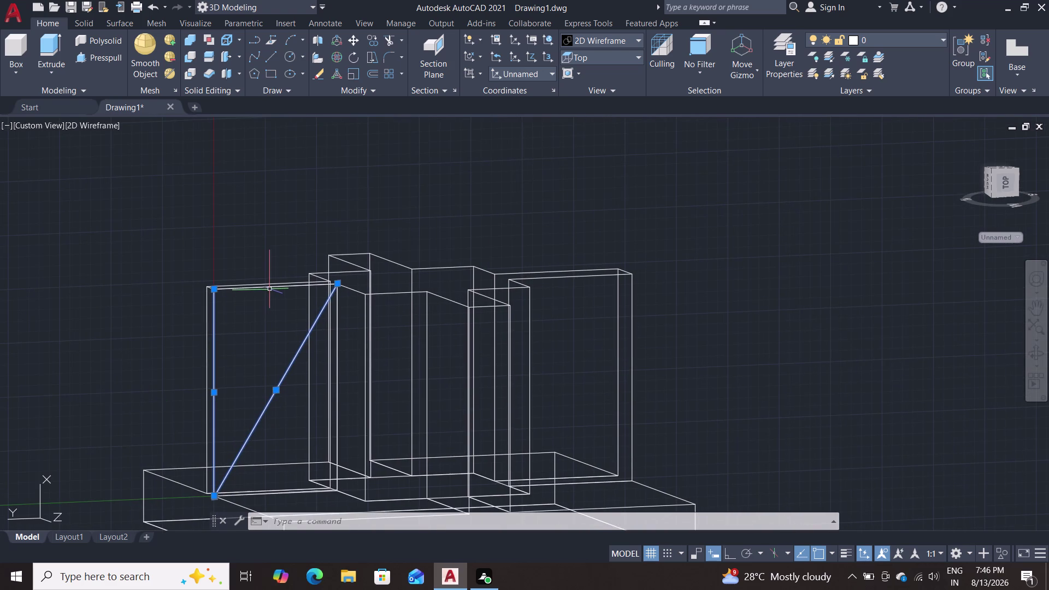
click(272, 288)
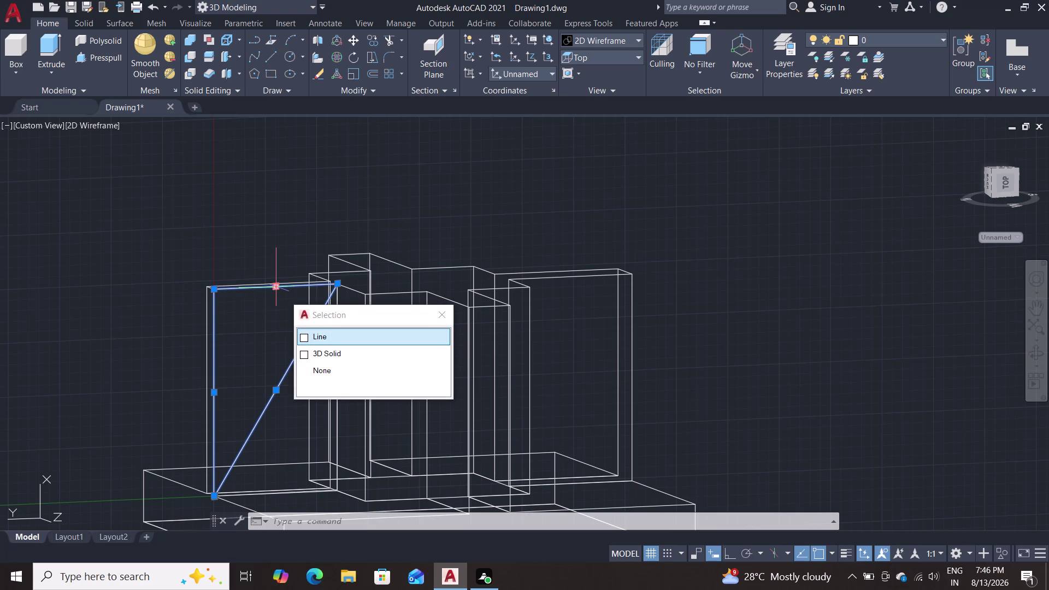
Join the selected lines into one 3D polyline with JOIN.
key(j)
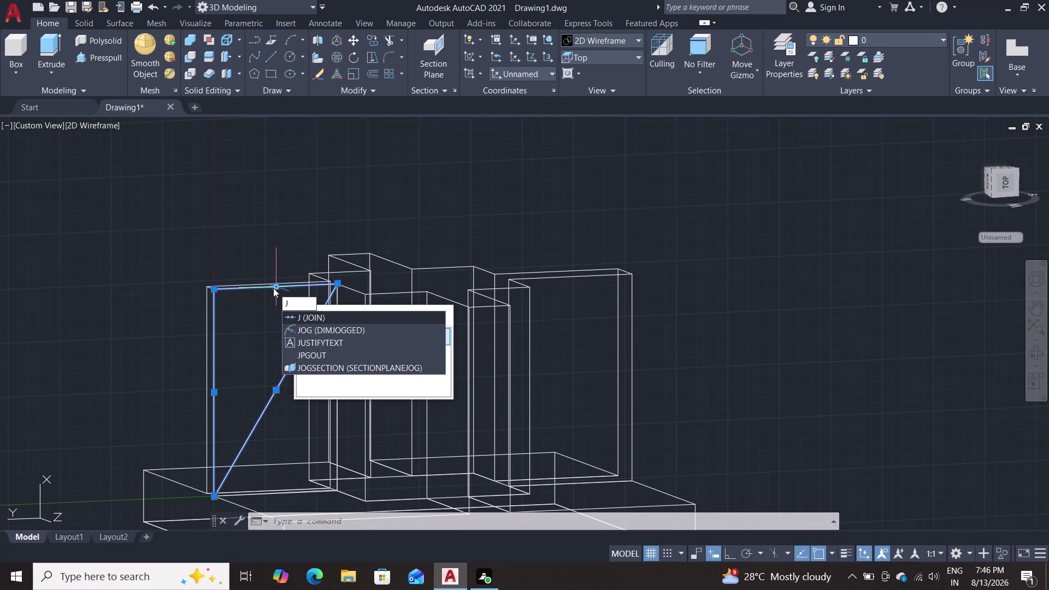
key(Return)
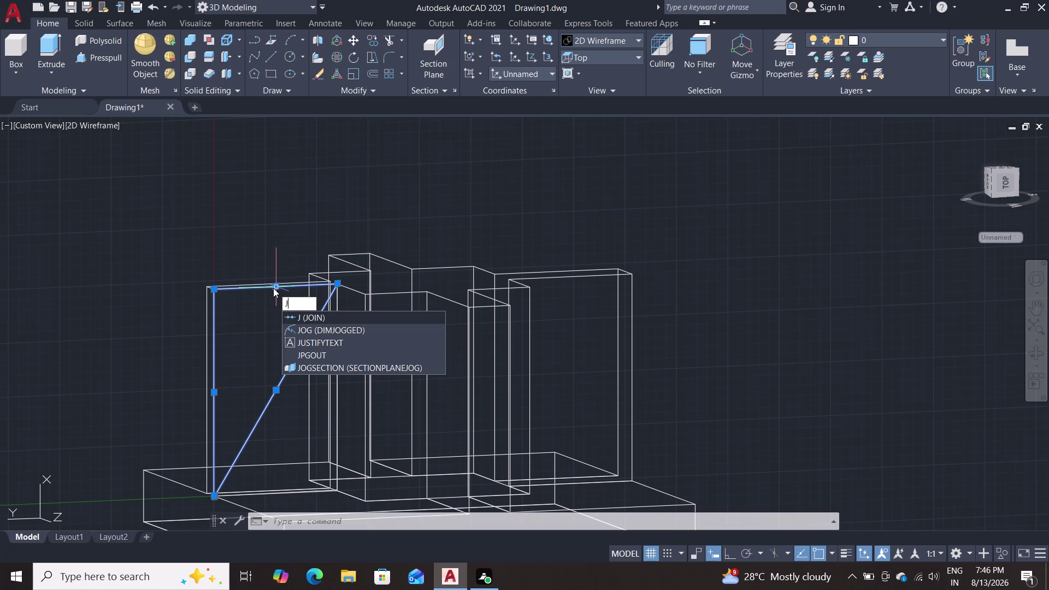
key(Return)
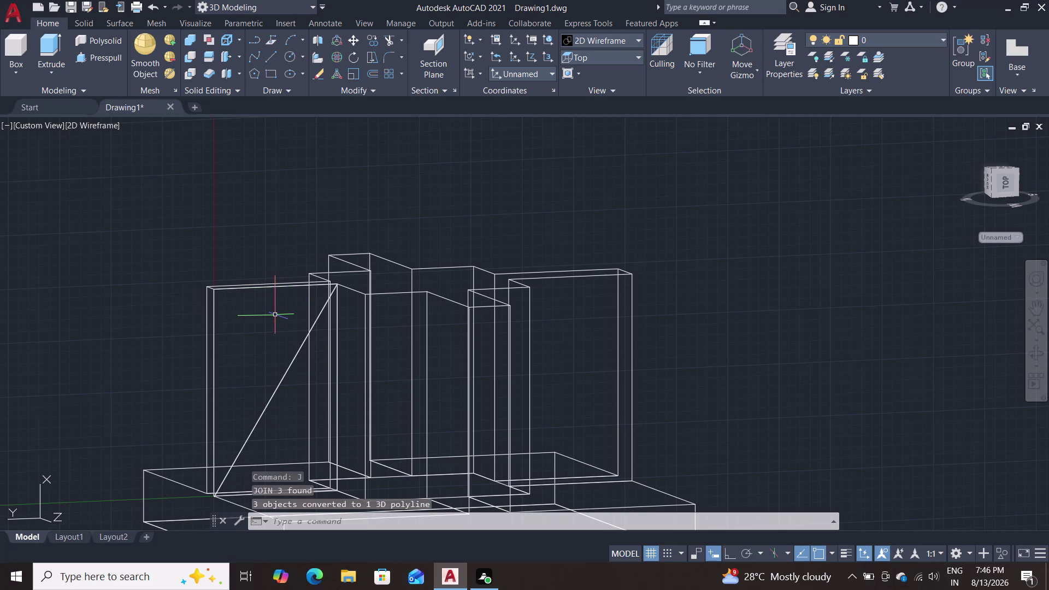
scroll(down, 3)
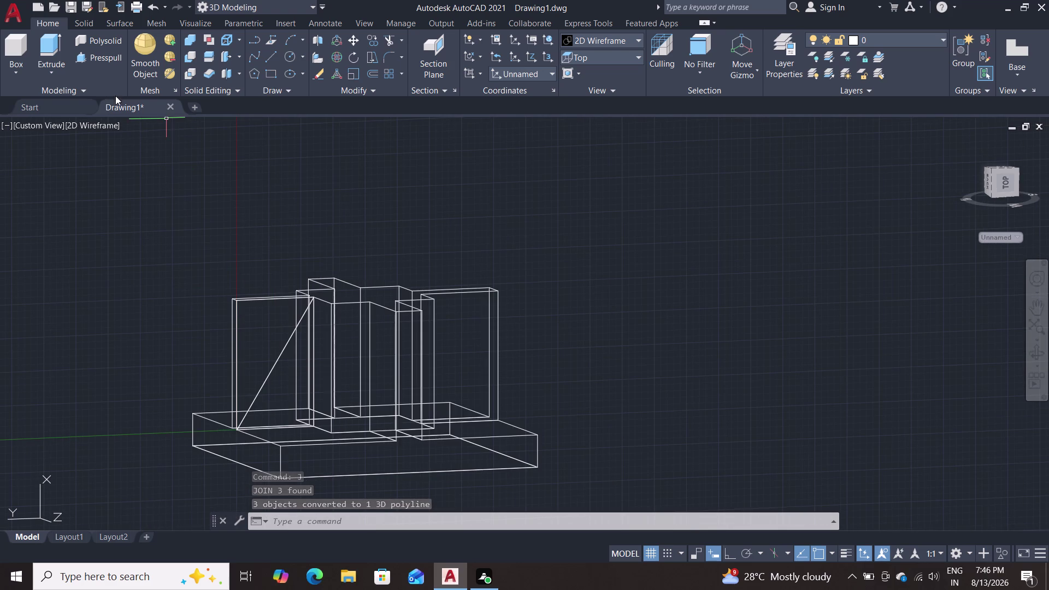
Press-pull the triangular area on the left wall out into a brace.
click(94, 55)
click(275, 326)
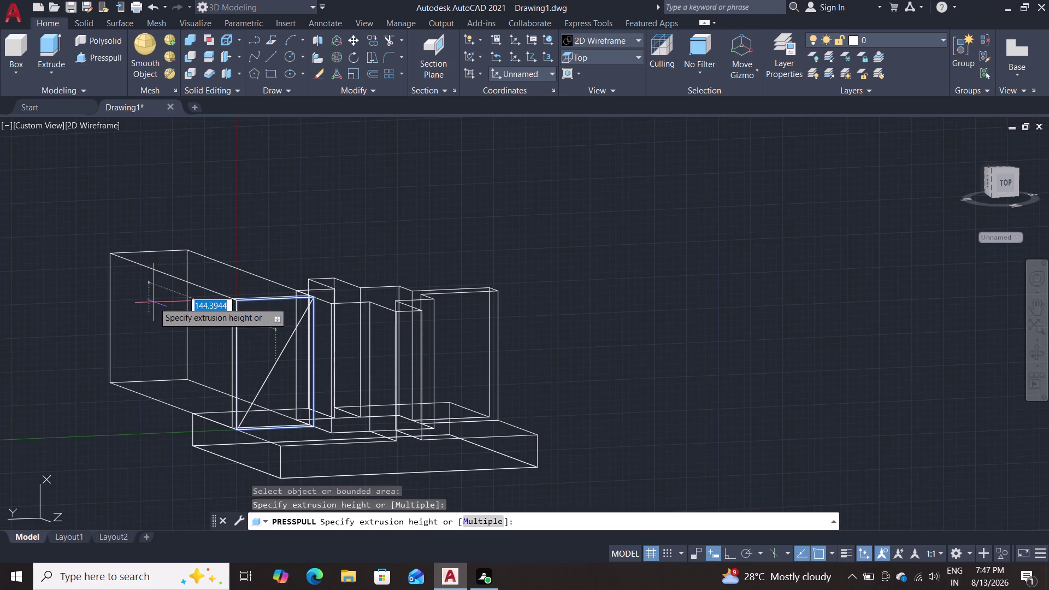
key(Escape)
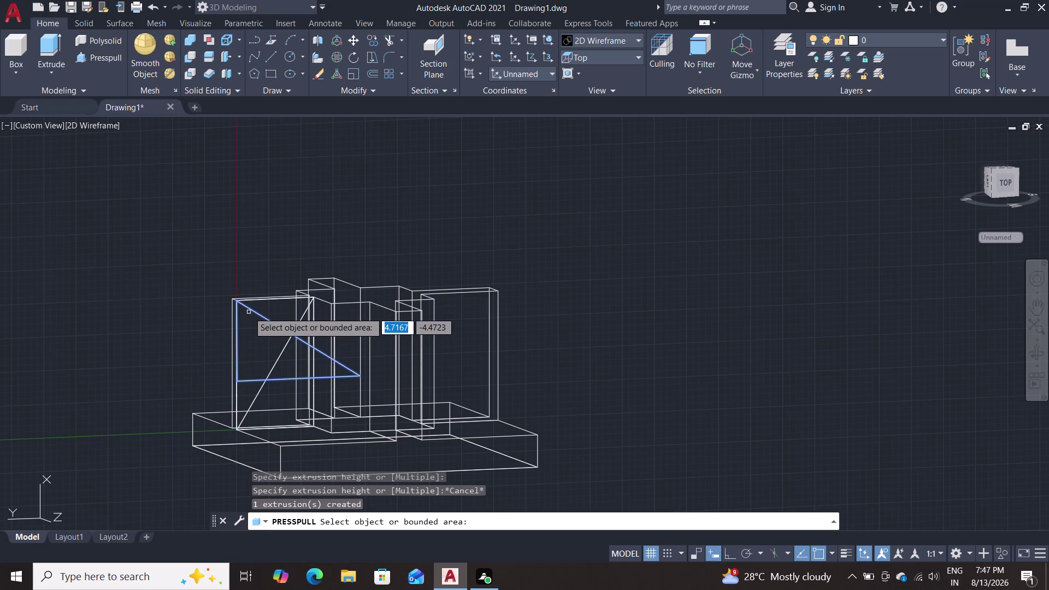
click(249, 312)
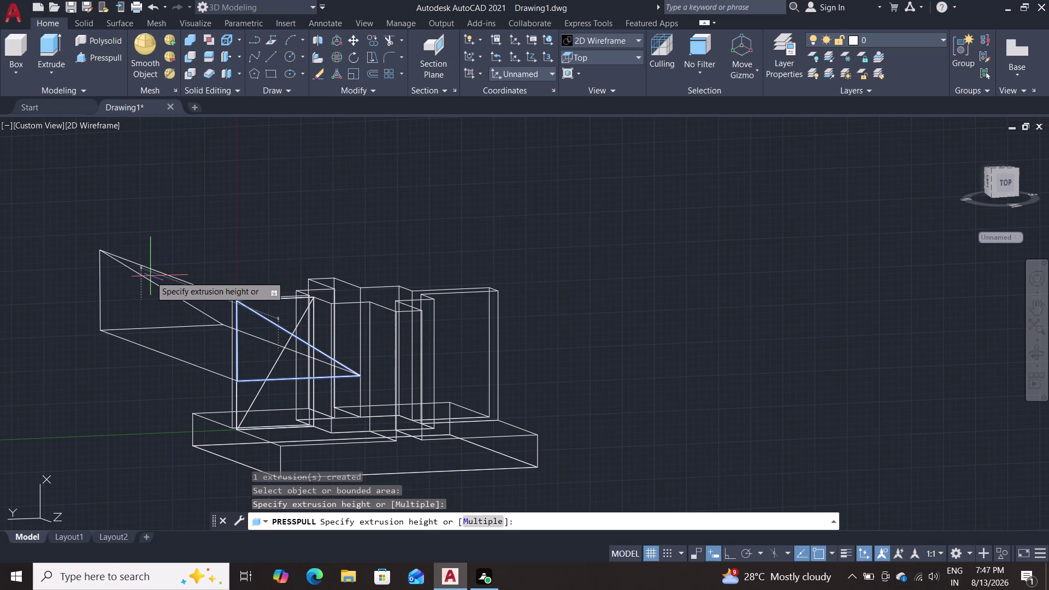
click(151, 276)
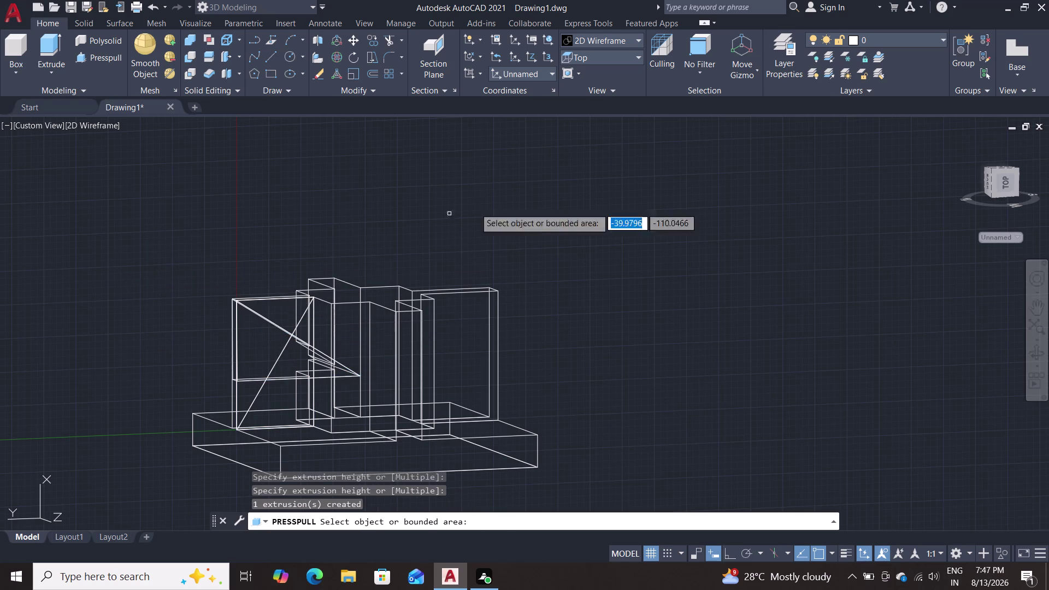
Switch to the Shades of Gray visual style, orbit to inspect, then undo.
click(607, 58)
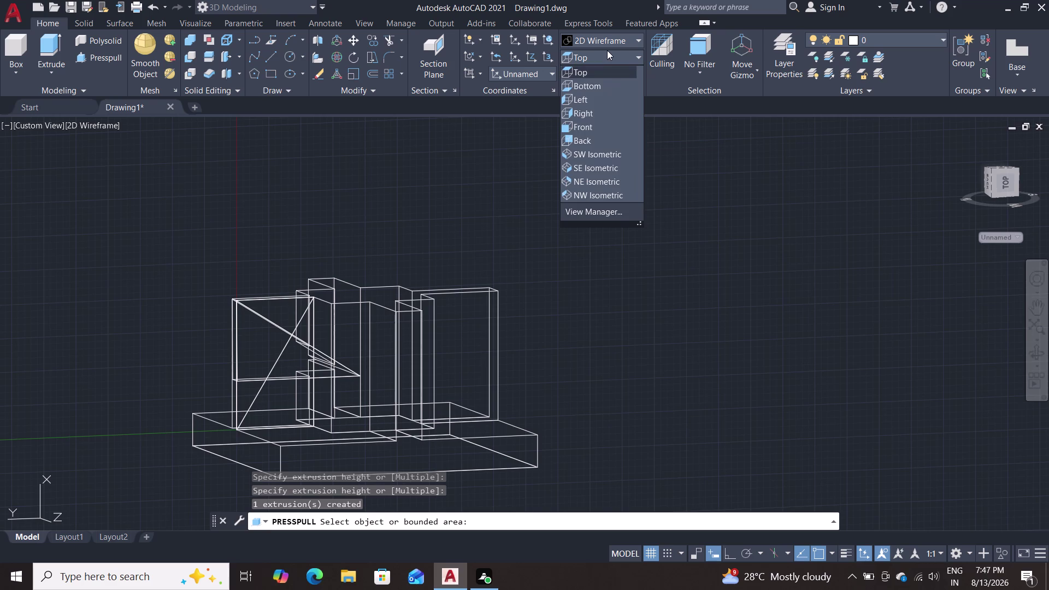
click(611, 40)
click(690, 119)
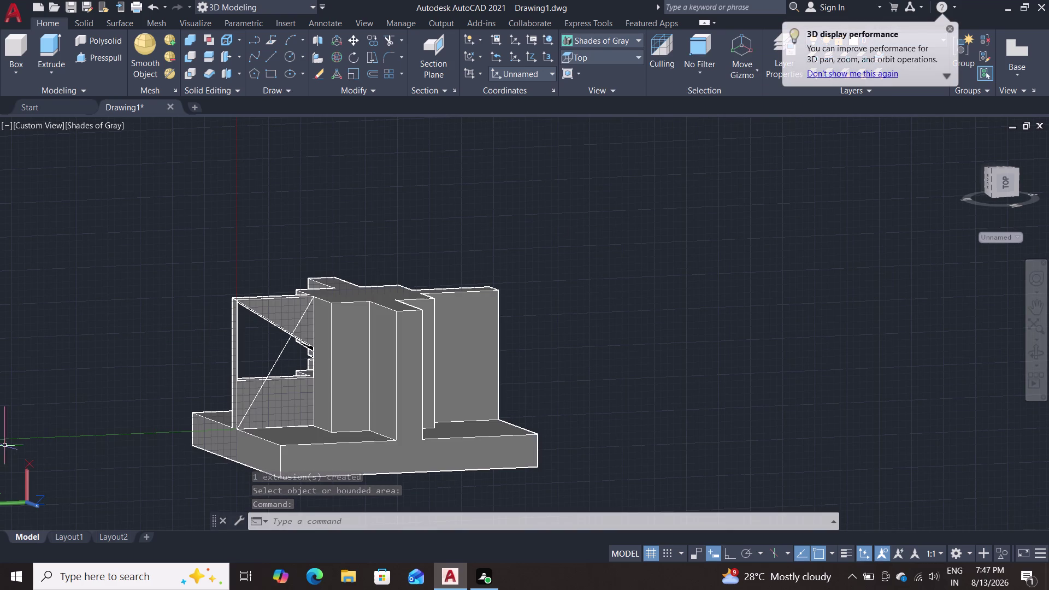
middle_drag(175, 304, 450, 273)
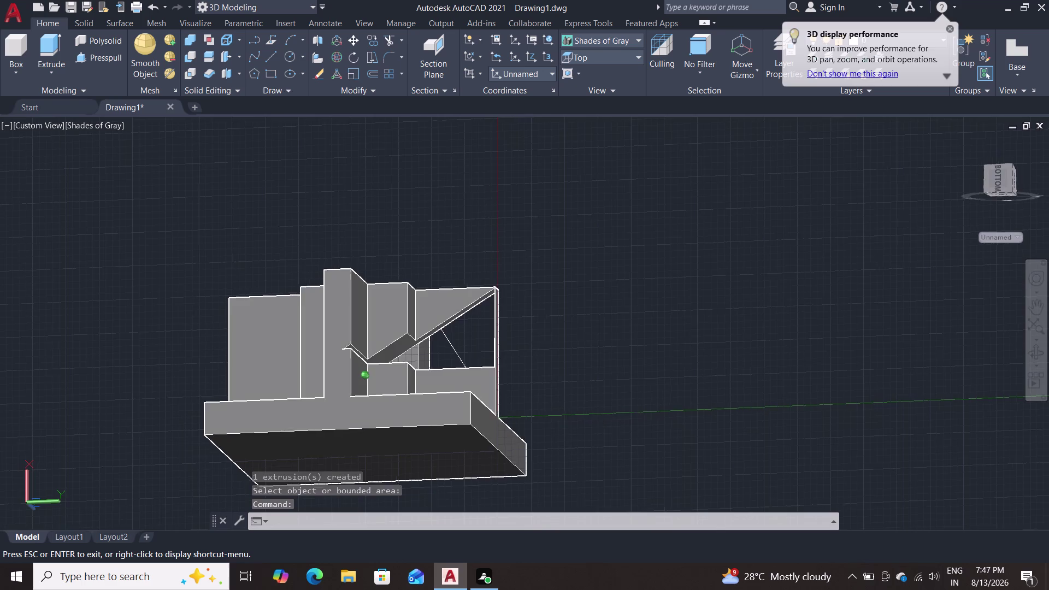
middle_drag(449, 273, 162, 317)
key(ctrl+z)
Undo the grey shading change and the triangle press-out.
key(ctrl+z)
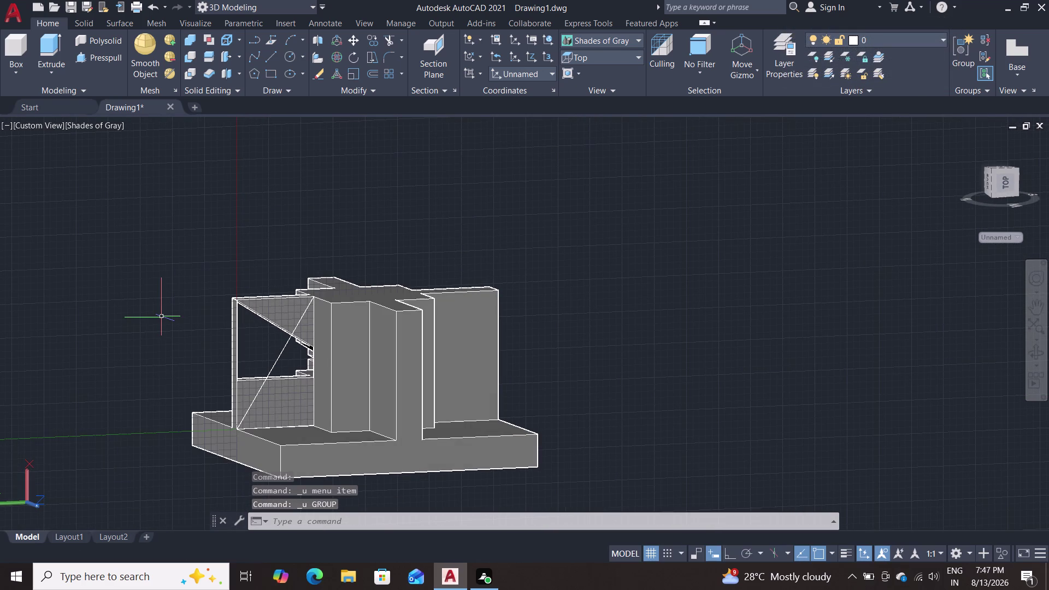
key(ctrl+z)
key(ctrl+z)
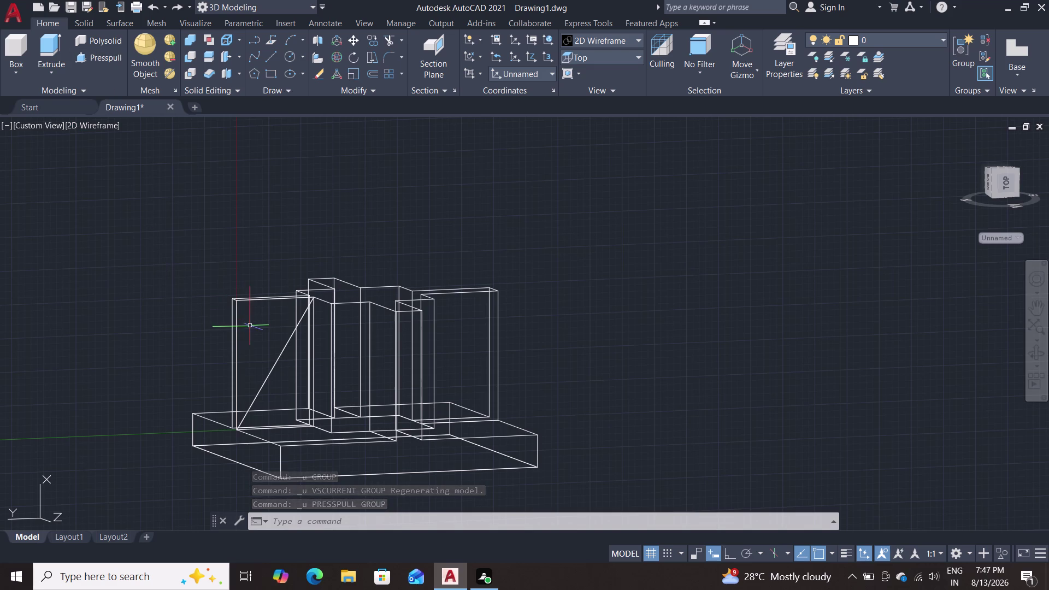
Press-pull the triangular outline area into a wedge solid jutting from the left wall.
click(81, 57)
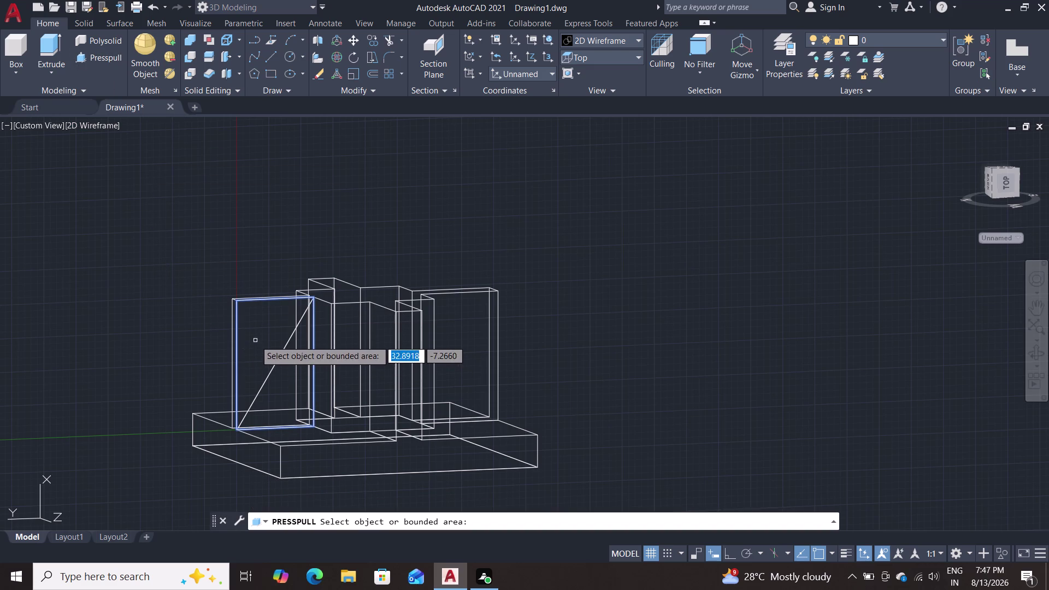
click(251, 300)
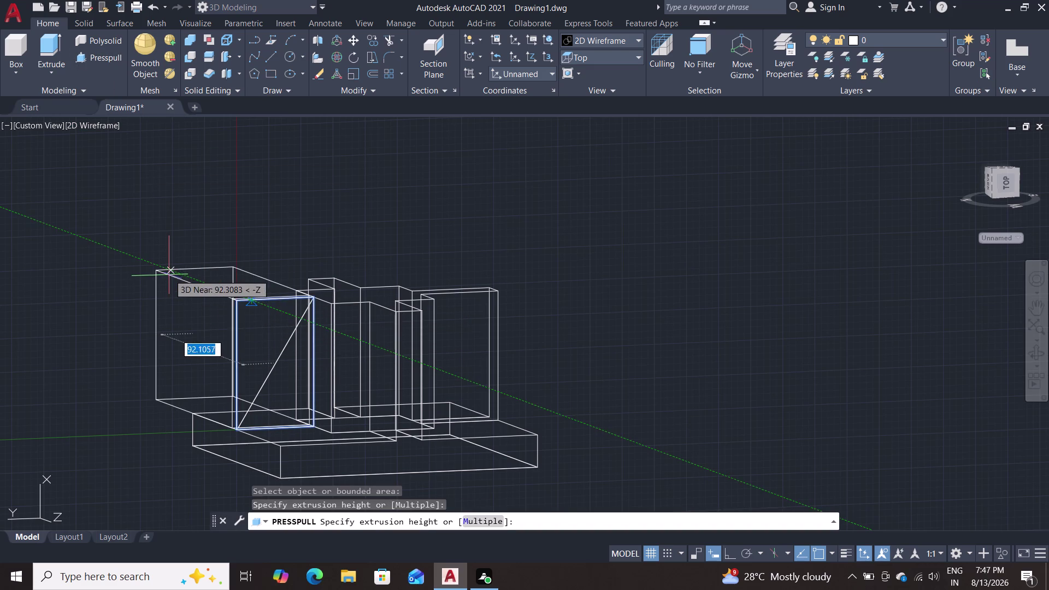
key(Escape)
middle_drag(162, 412, 115, 408)
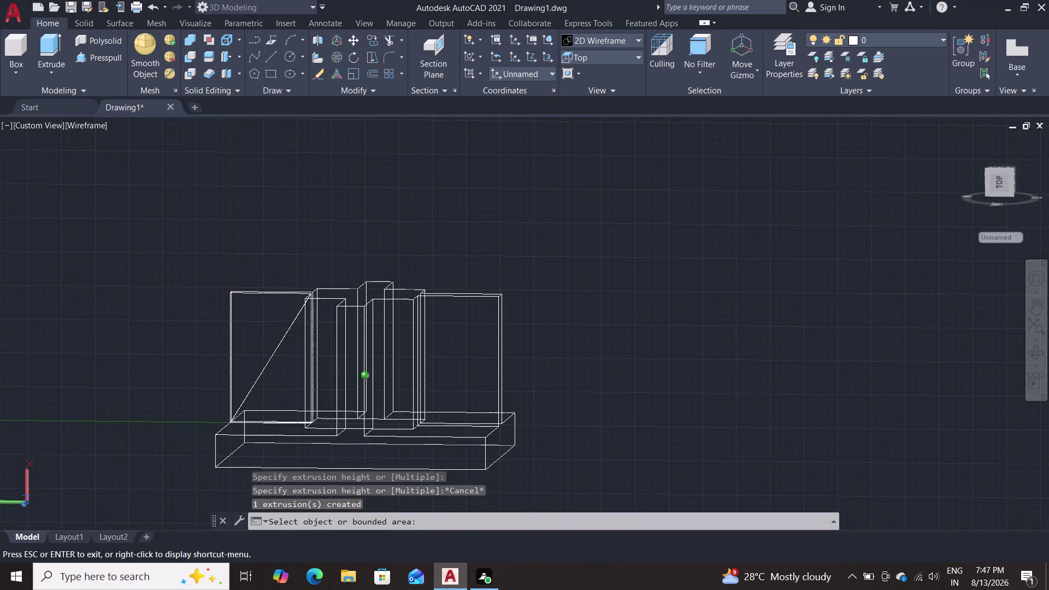
middle_drag(116, 408, 169, 409)
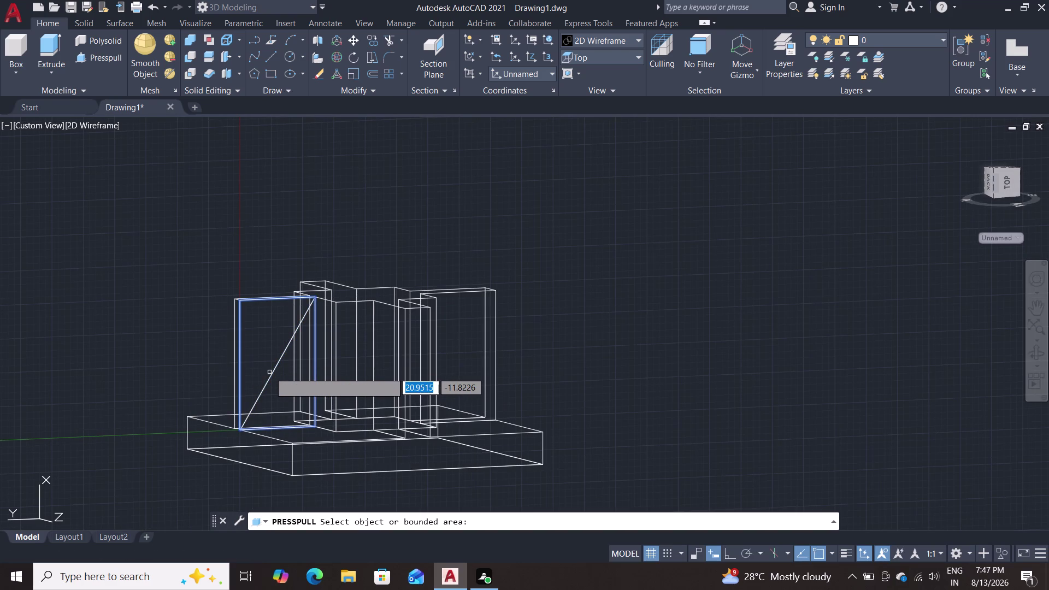
click(272, 374)
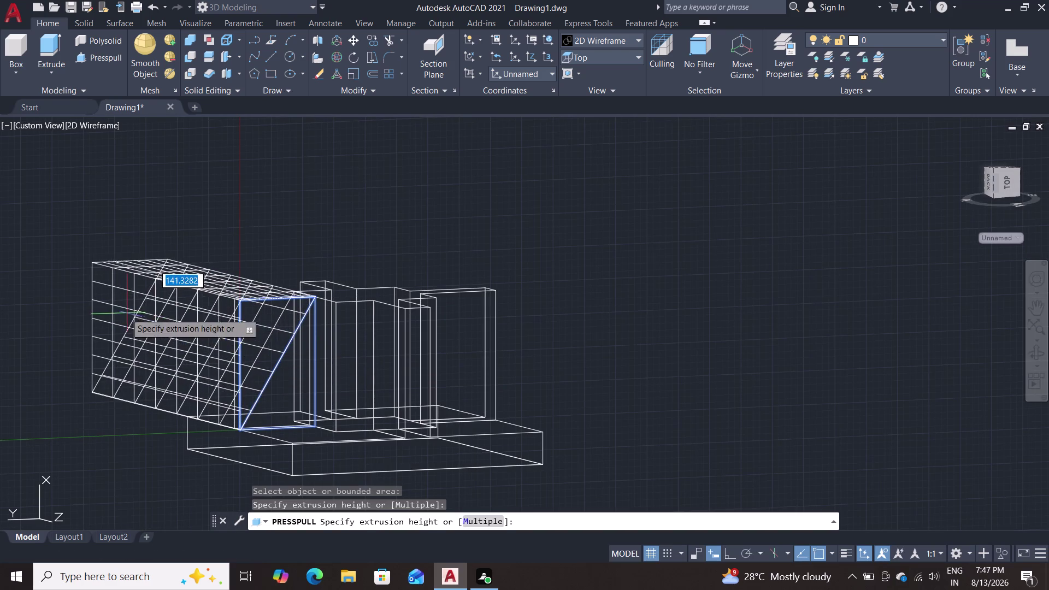
click(122, 315)
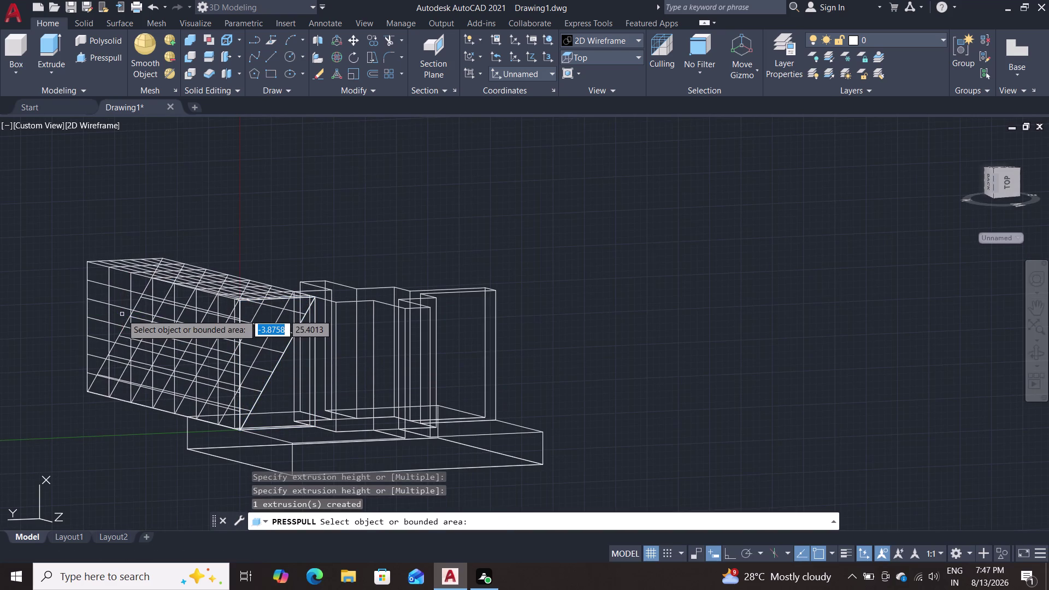